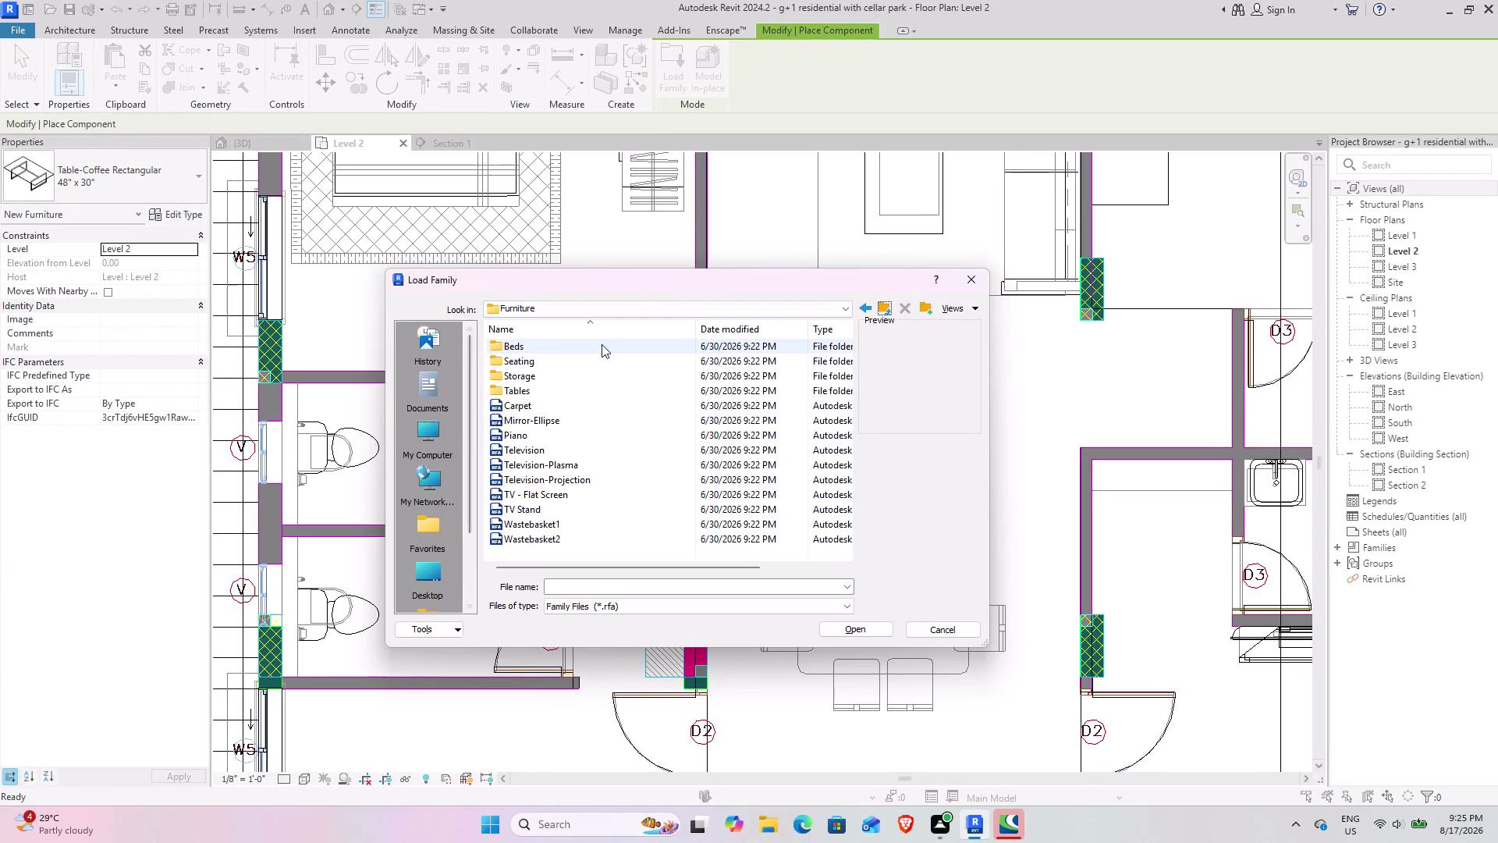
Browse the US library to Plumbing > Architectural > Fixtures > Sinks.
click(890, 311)
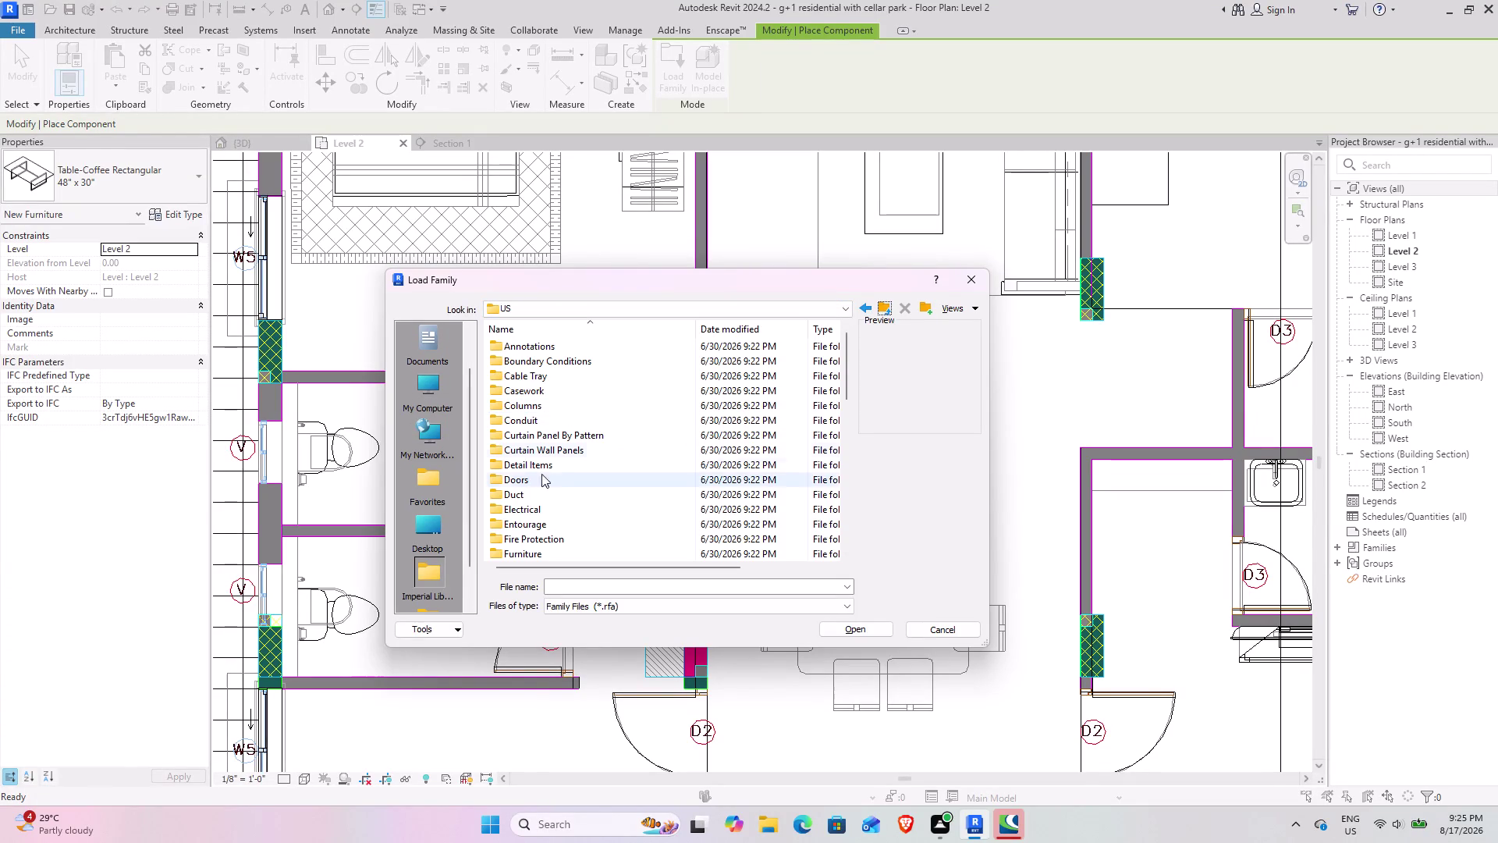
scroll(up, 3)
scroll(down, 3)
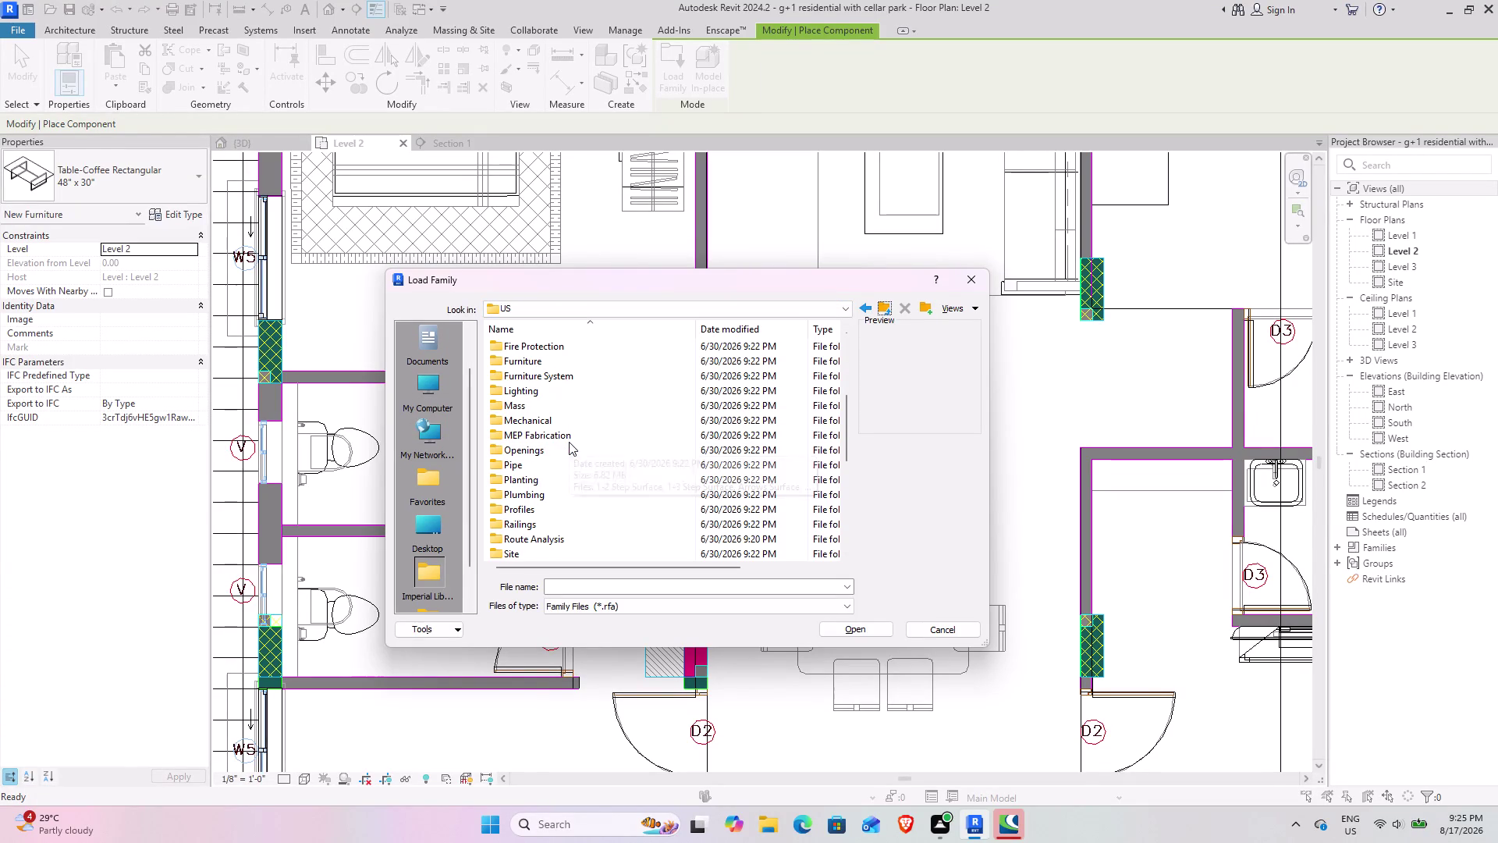
double_click(524, 495)
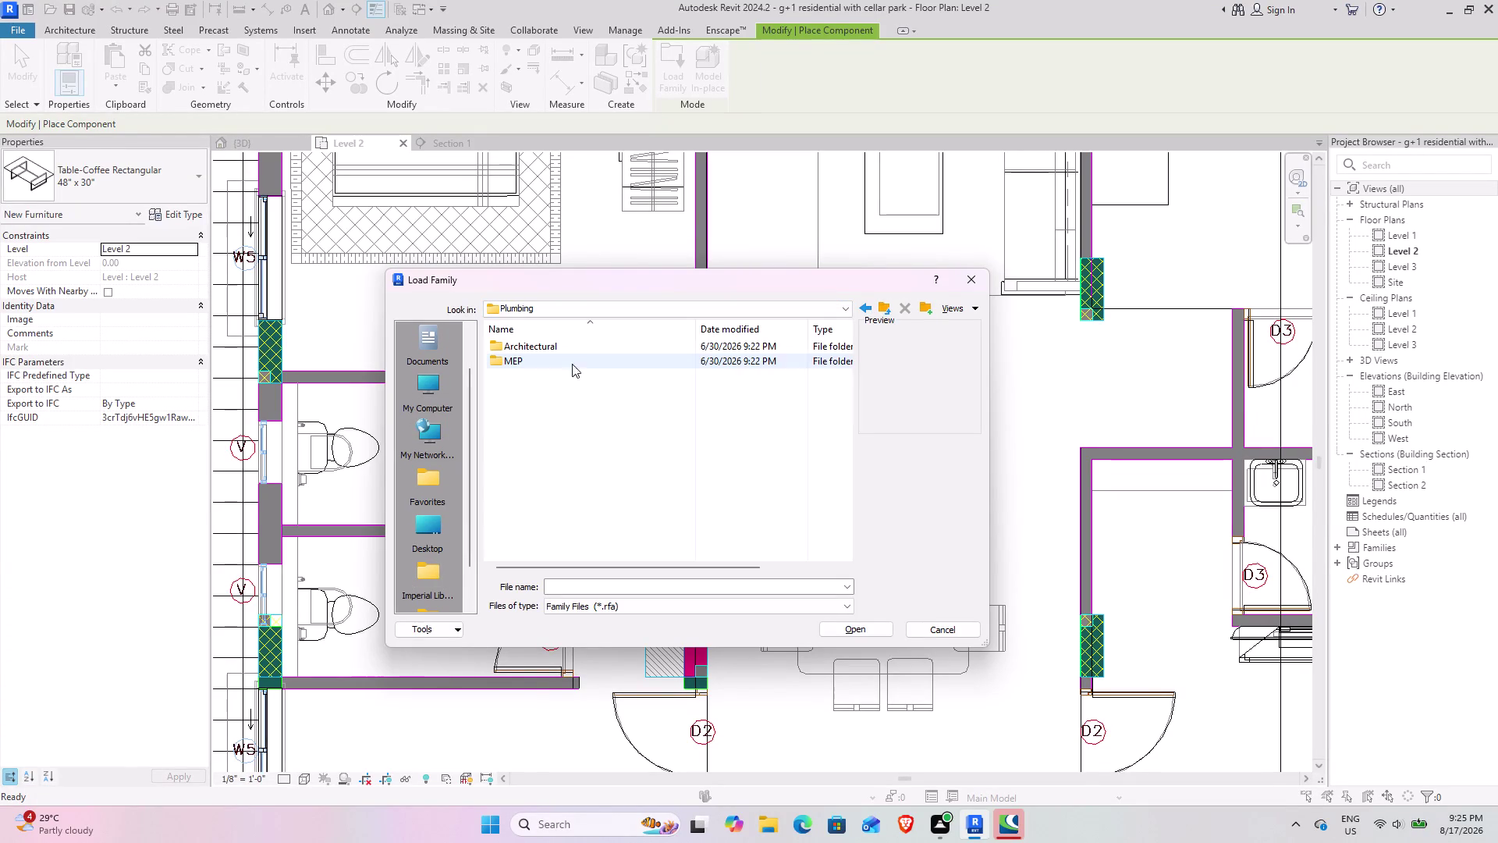
double_click(579, 346)
double_click(563, 353)
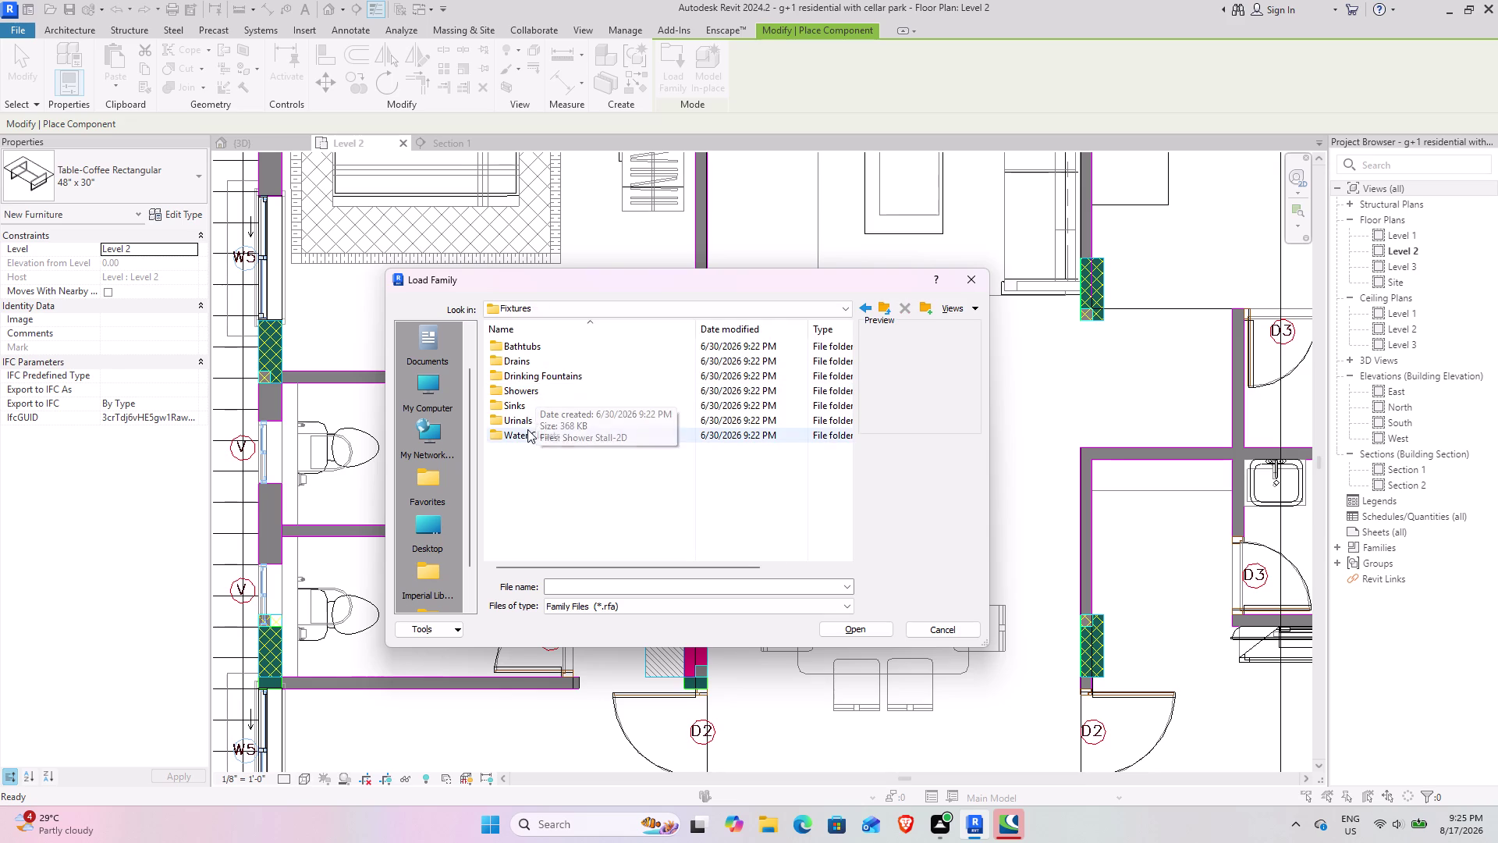
double_click(534, 400)
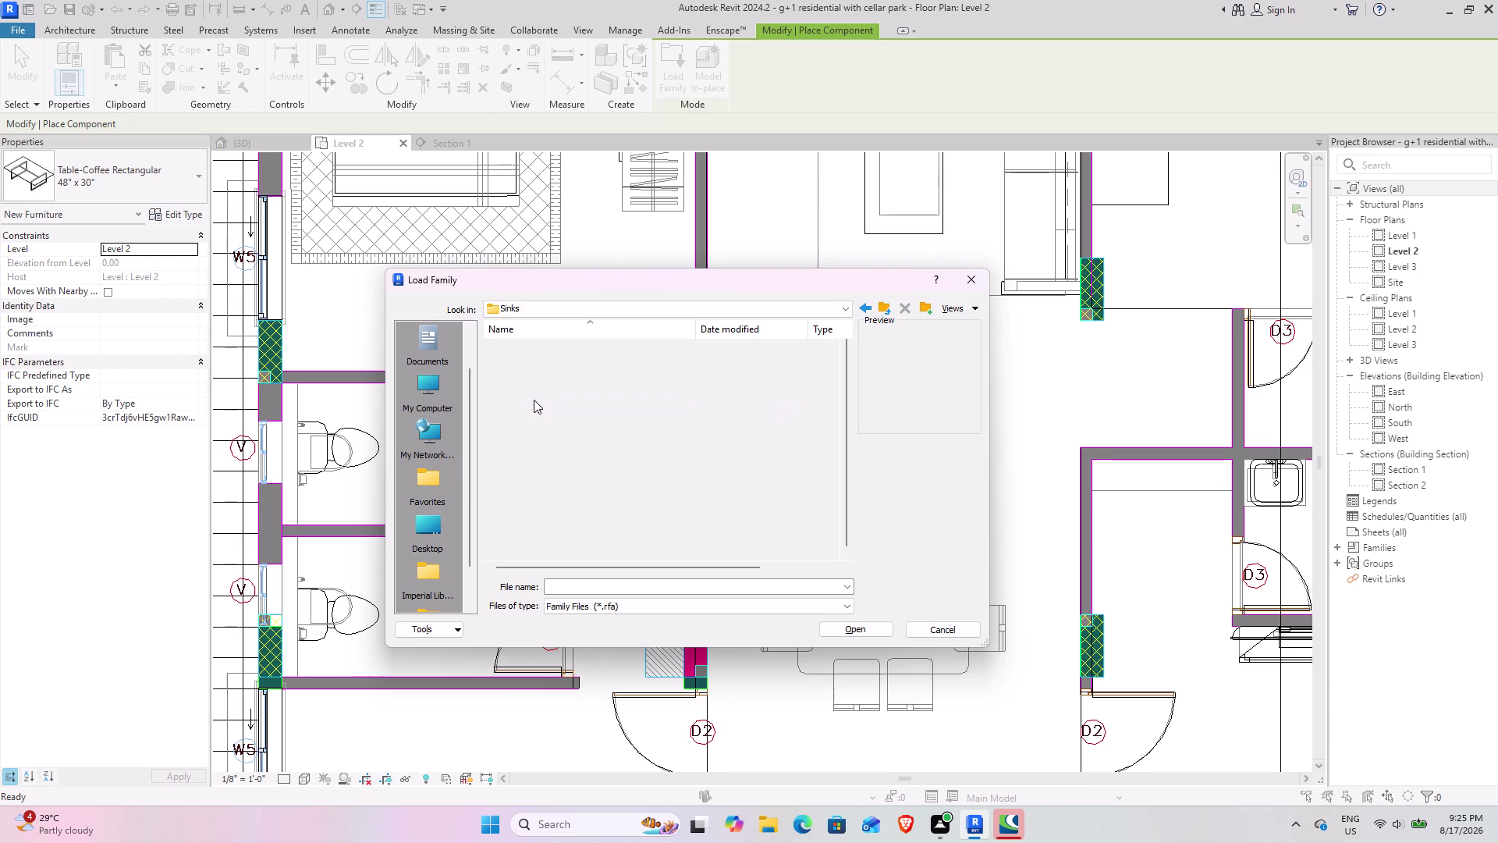
Select Sink Kitchen-Single, review the sink list, then cancel without loading.
scroll(up, 3)
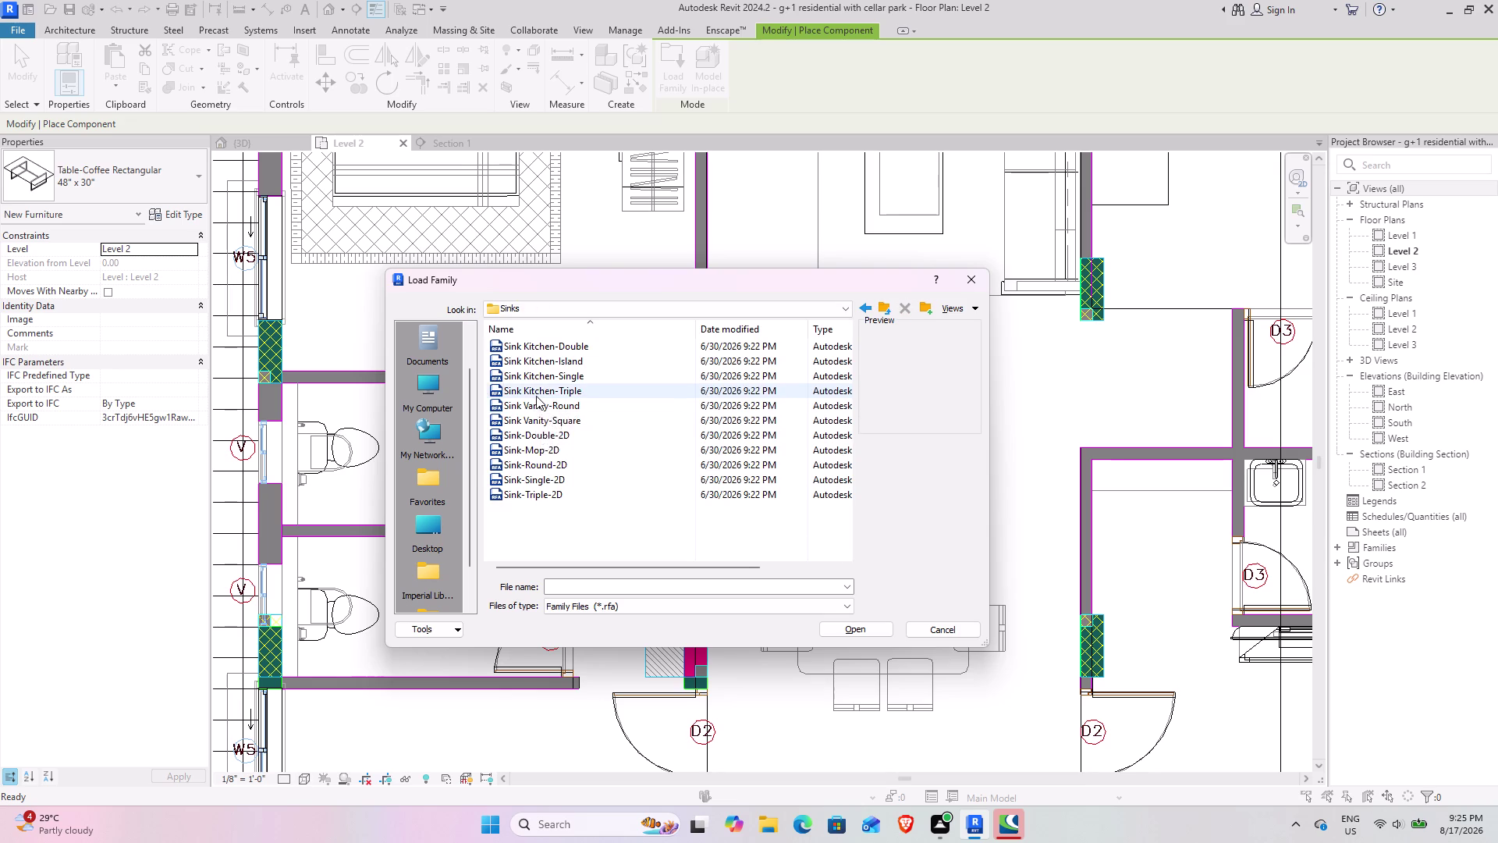
scroll(up, 3)
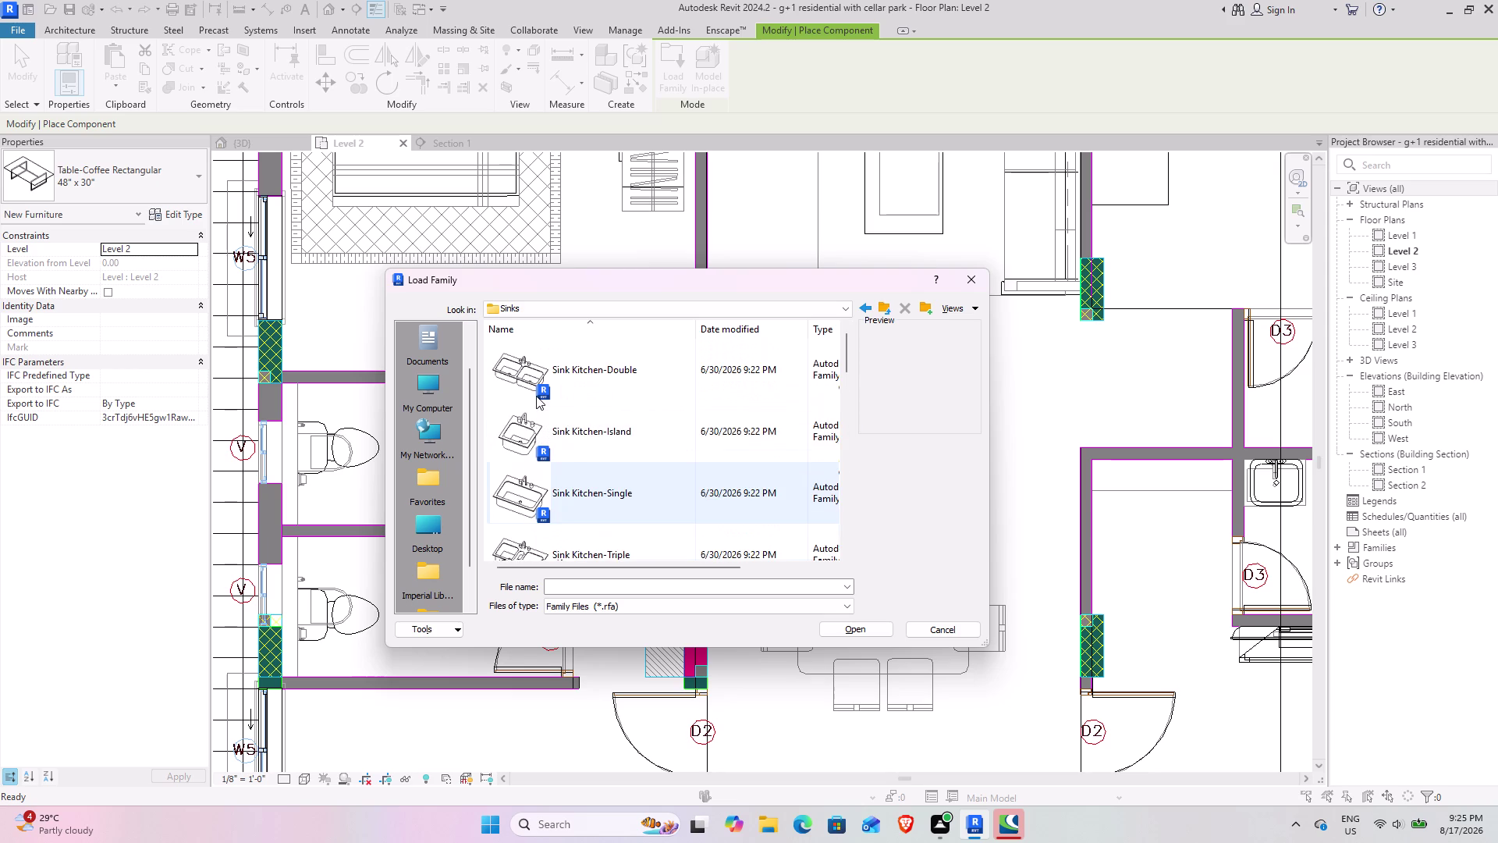
scroll(down, 3)
click(591, 479)
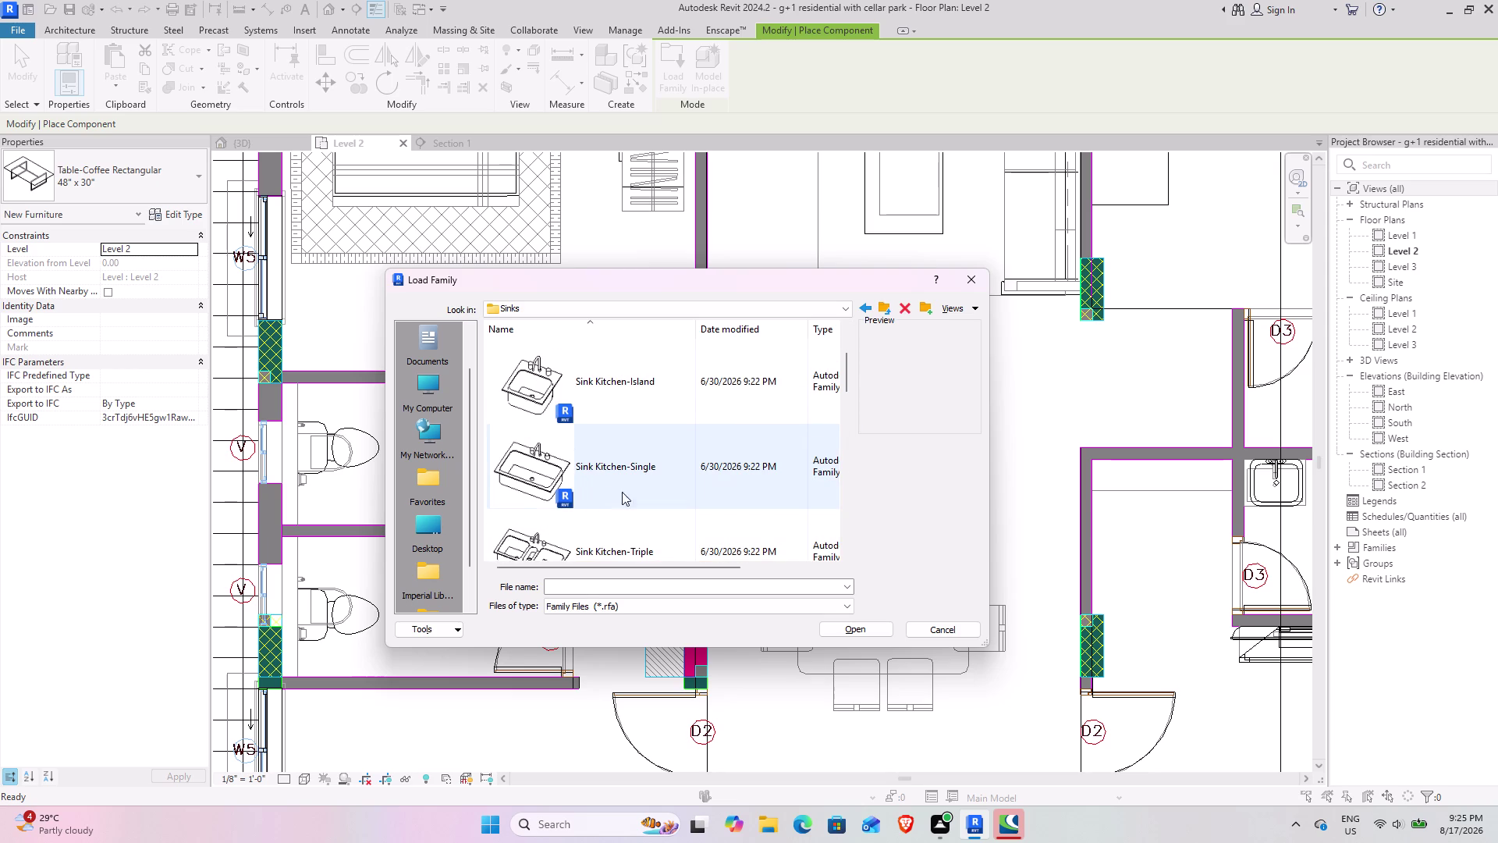
scroll(down, 3)
scroll(down, 3)
scroll(down, 3)
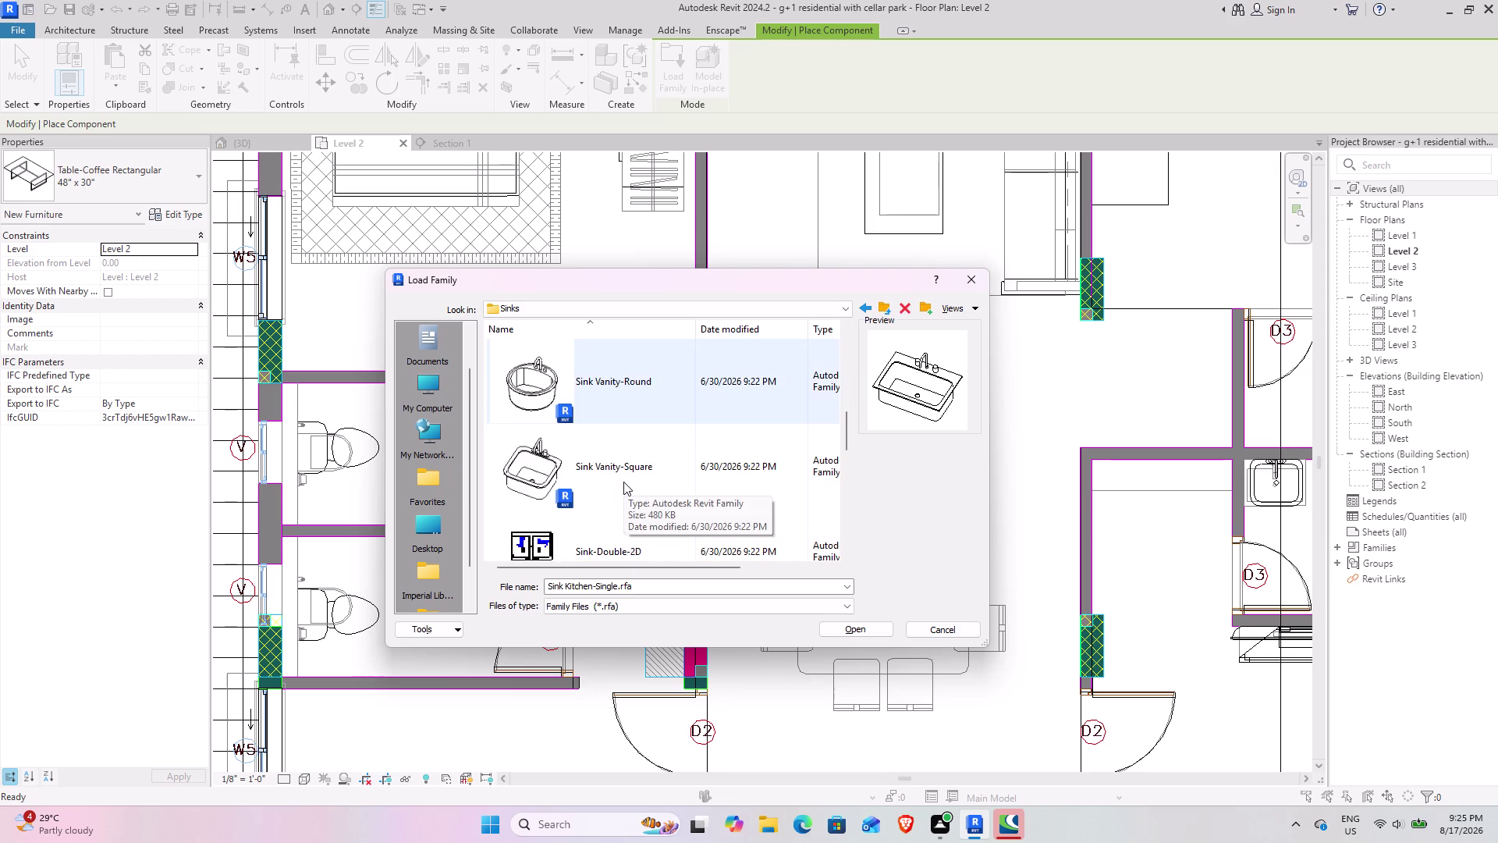
scroll(down, 3)
scroll(down, 3)
scroll(down, 3)
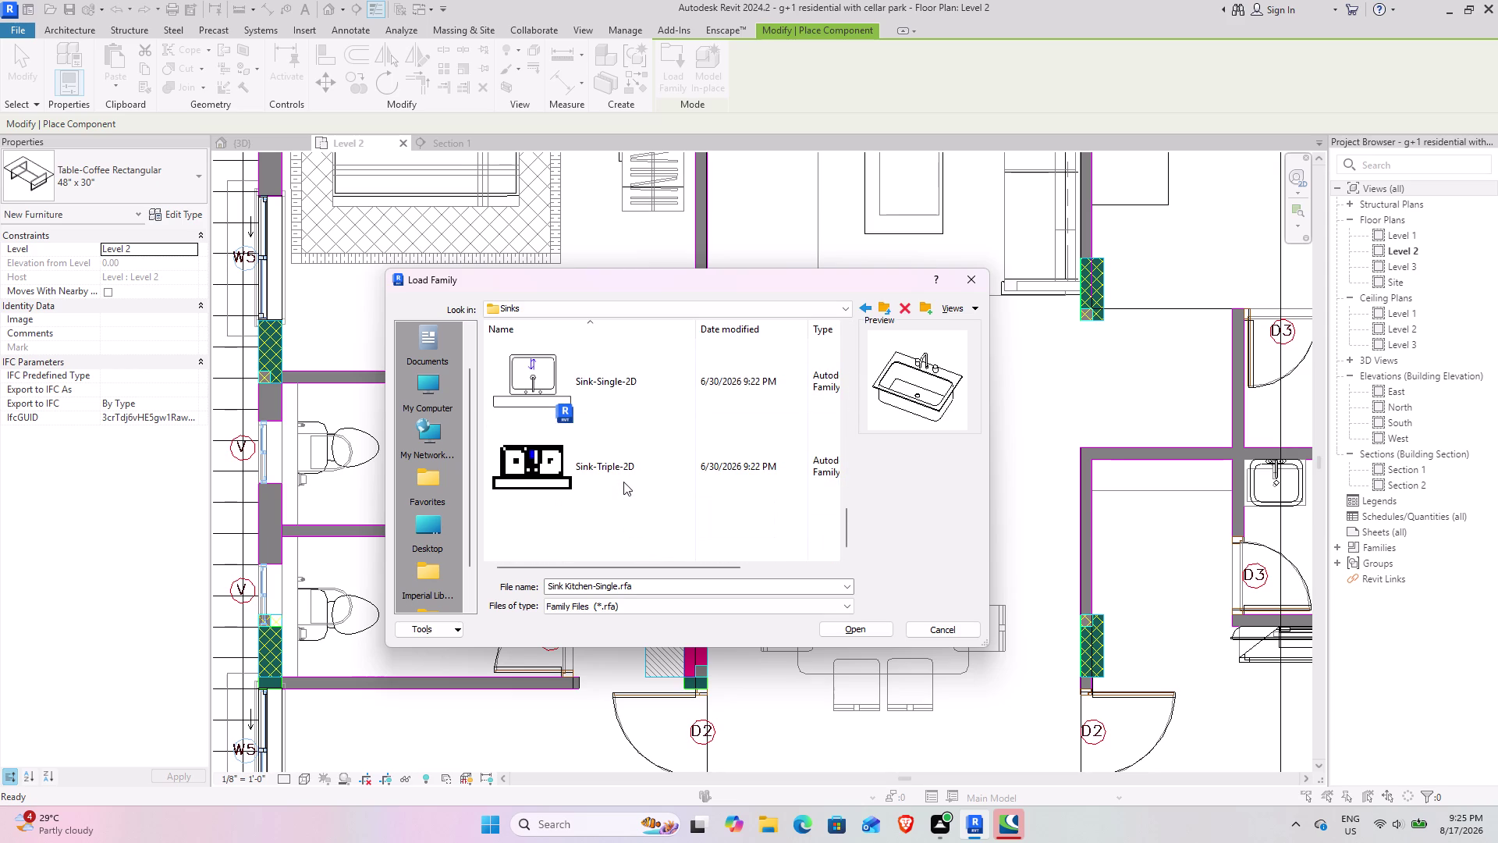
scroll(up, 3)
scroll(up, 3)
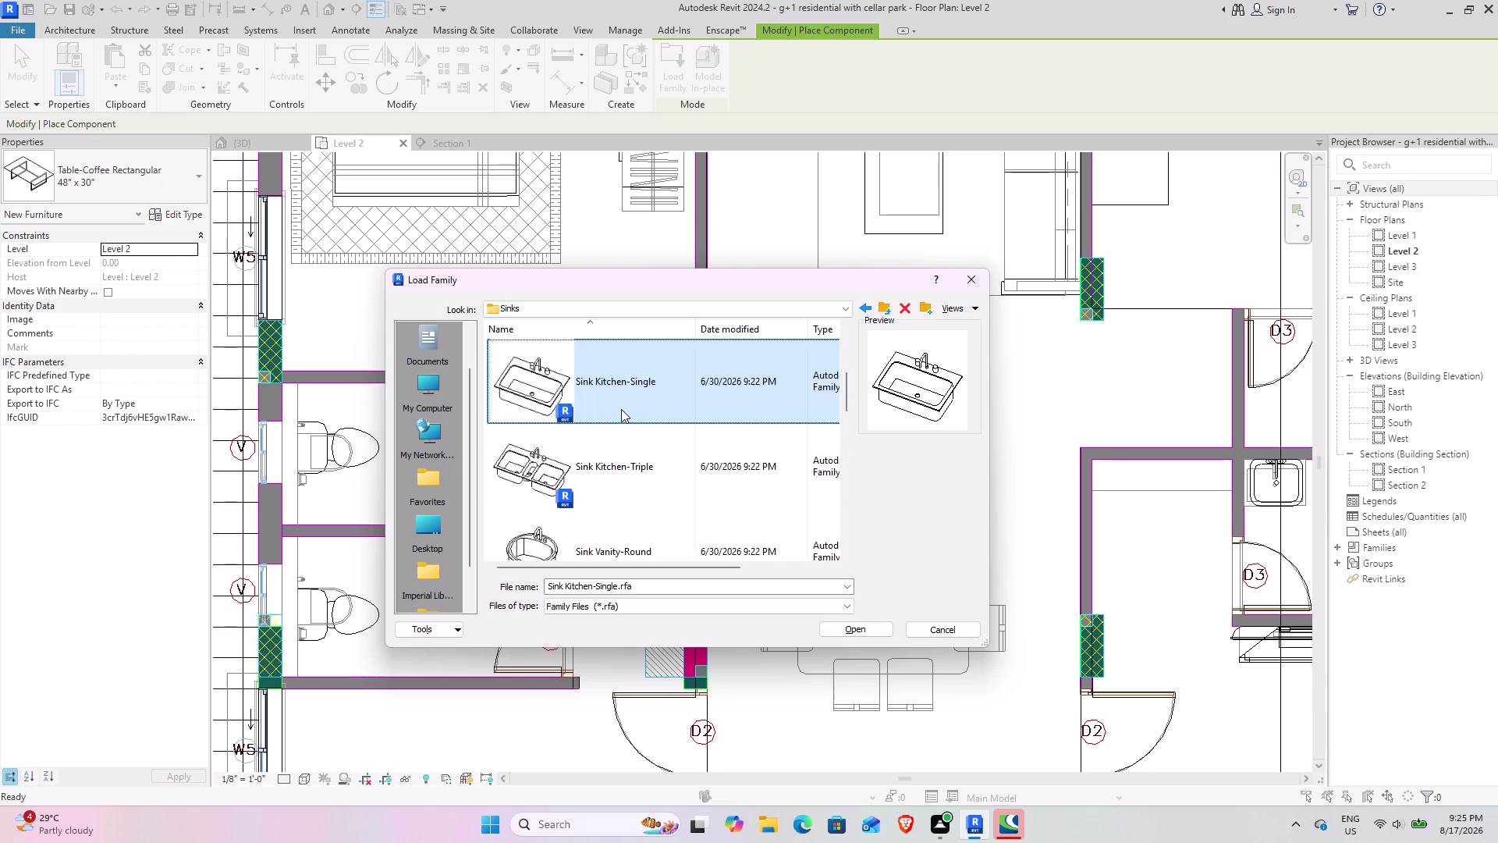
scroll(up, 3)
scroll(up, 3)
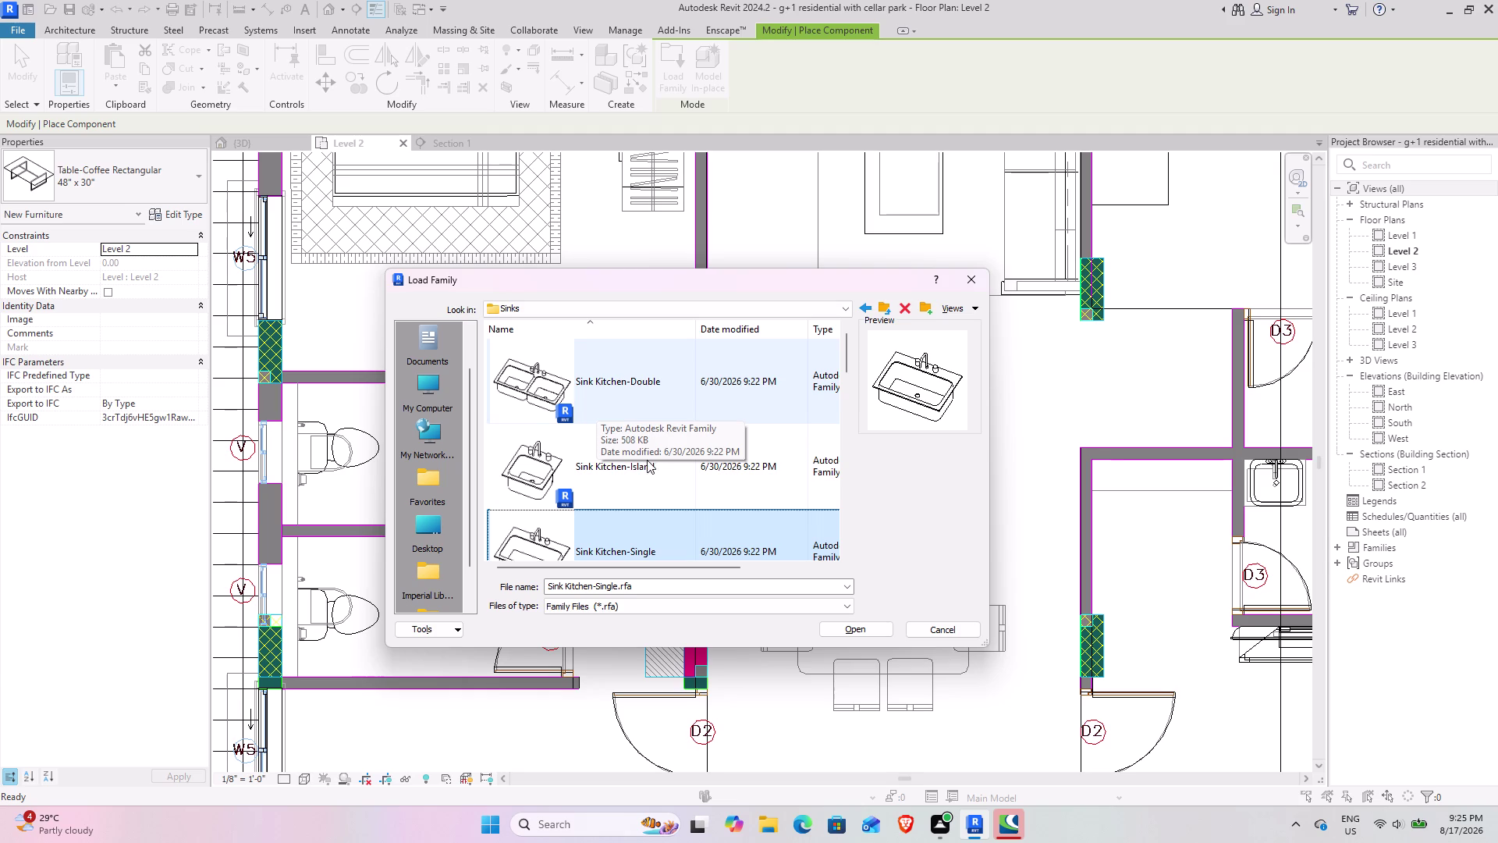
scroll(down, 3)
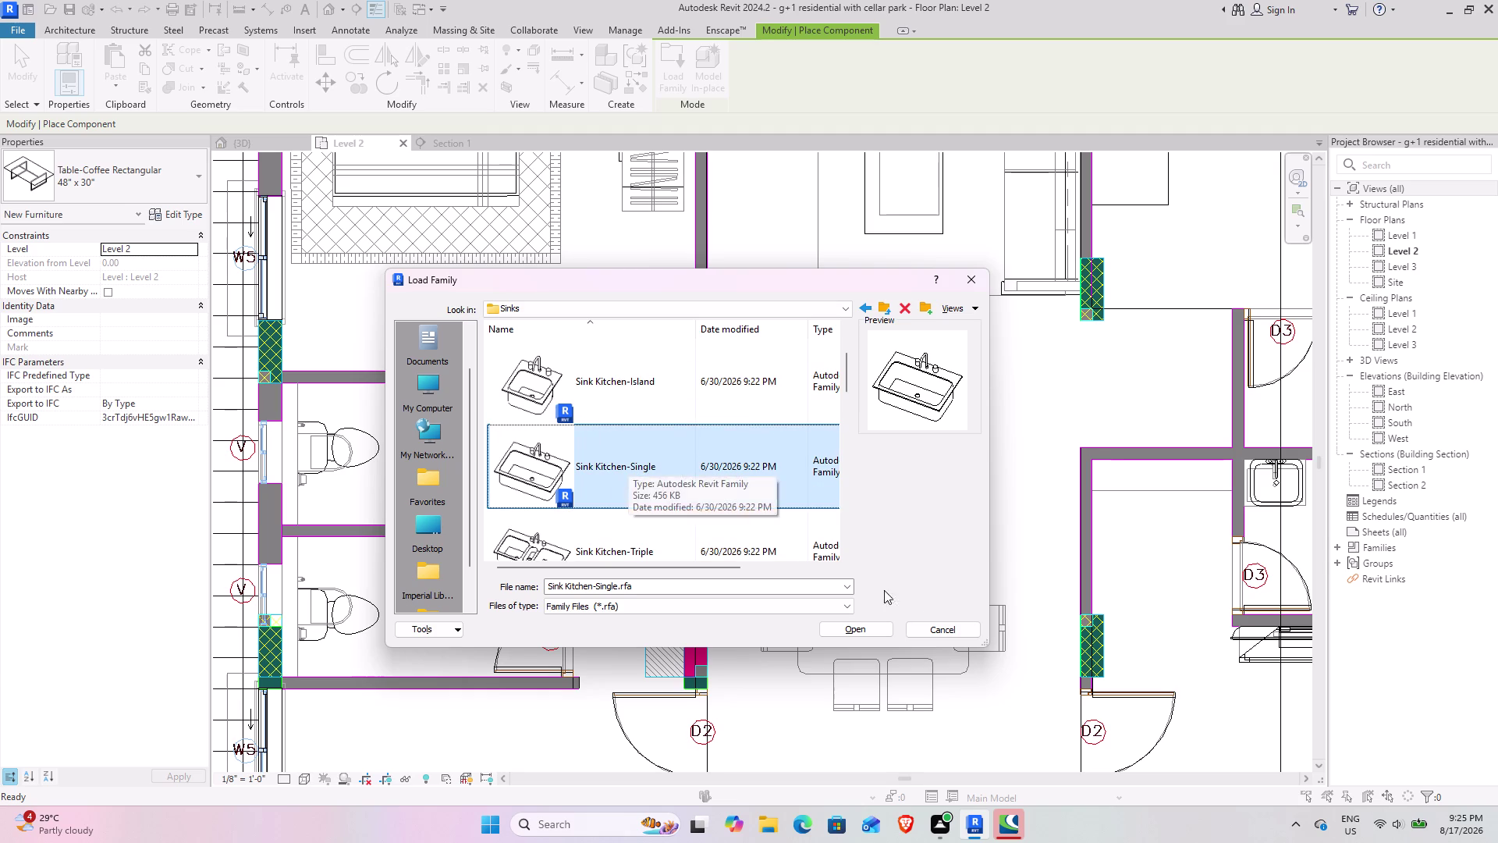
click(941, 629)
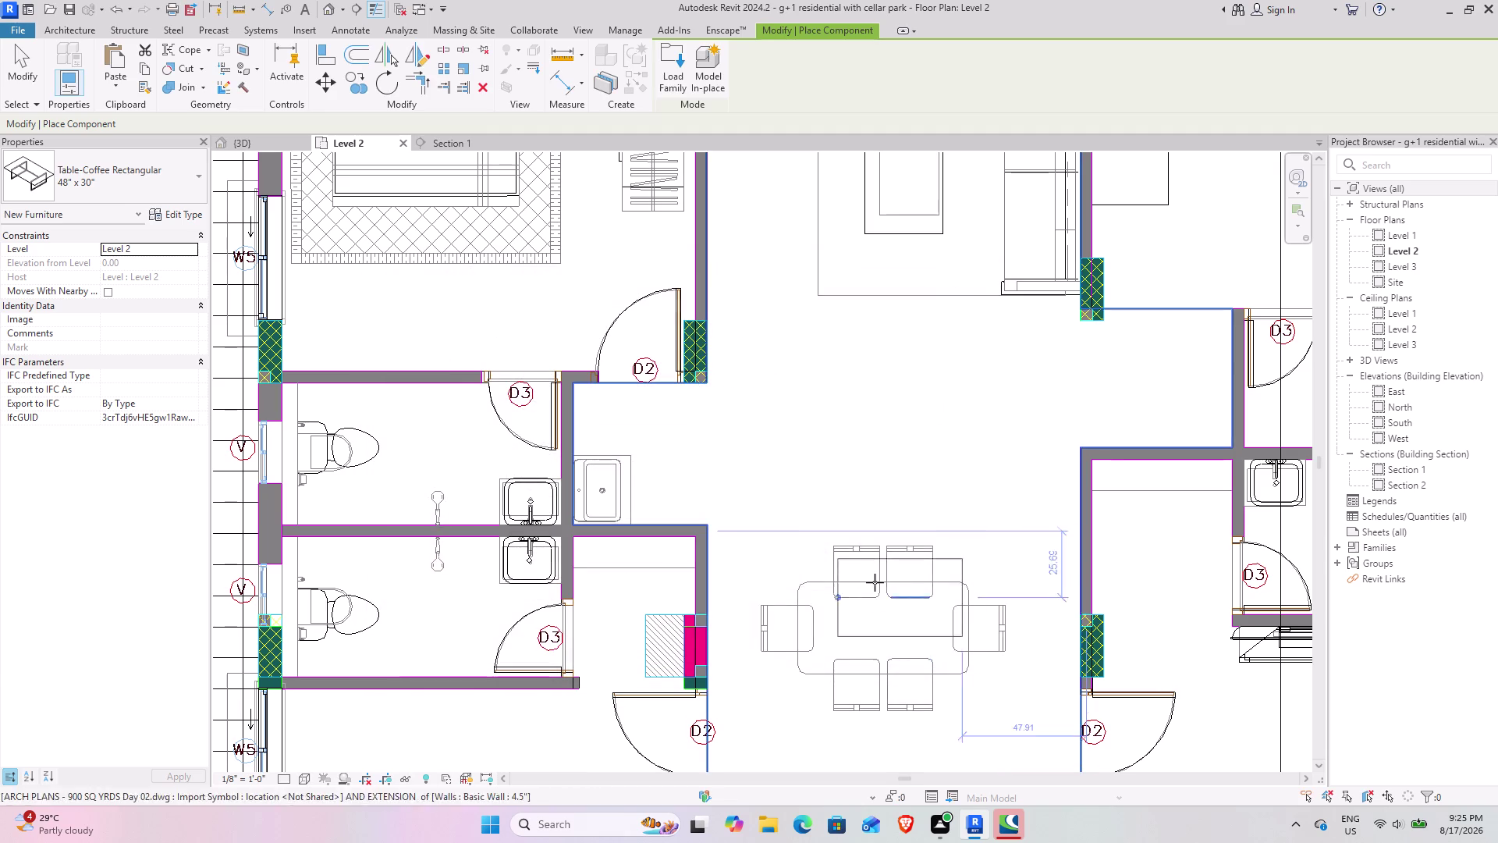
Exit coffee table placement, zoom to the two bathroom sinks, and restart Place Component.
key(Escape)
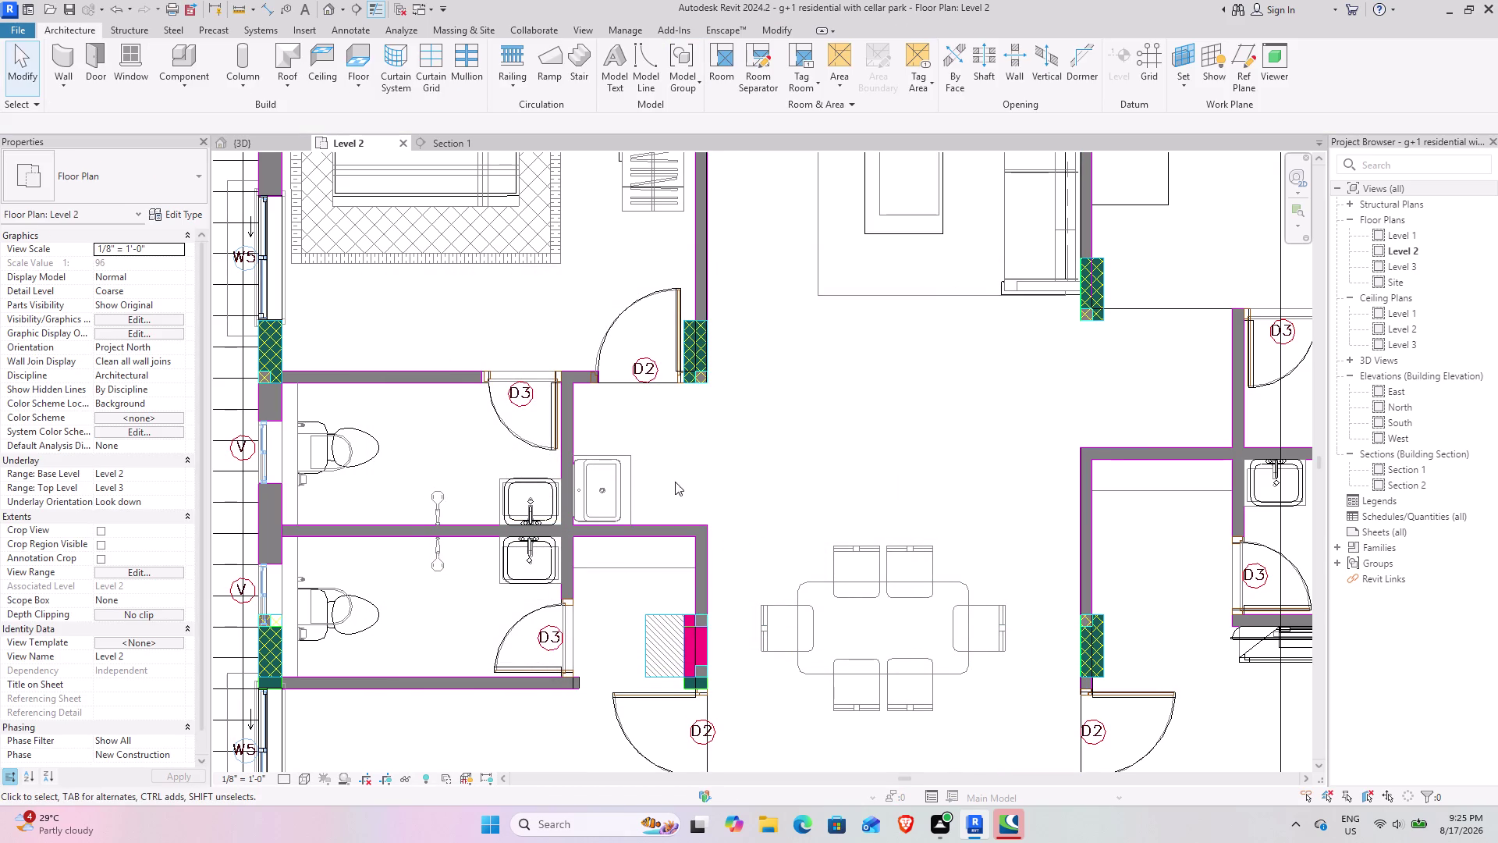
scroll(up, 3)
middle_drag(573, 495, 664, 496)
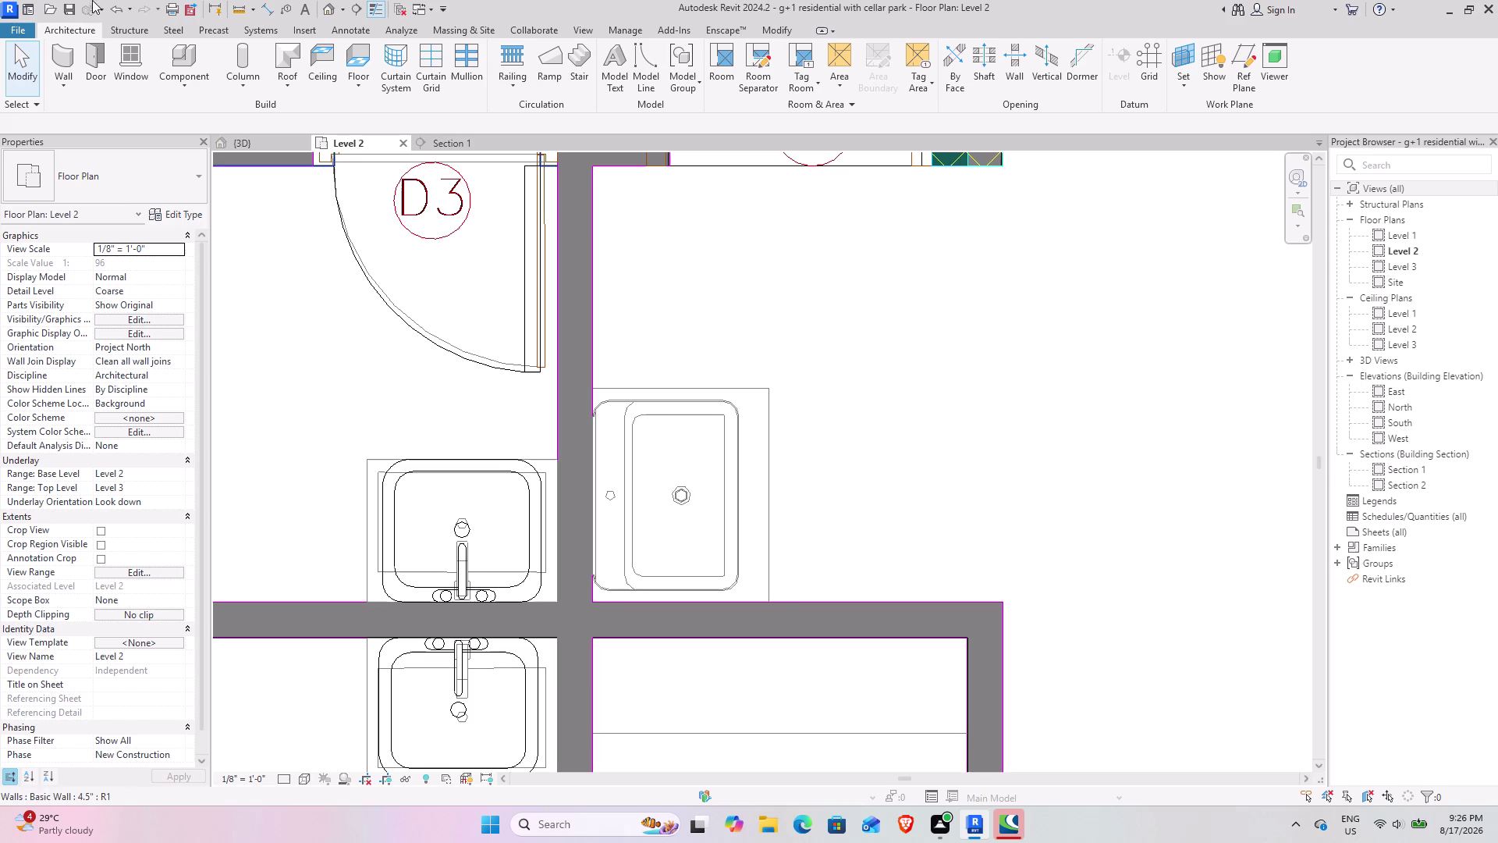
click(189, 41)
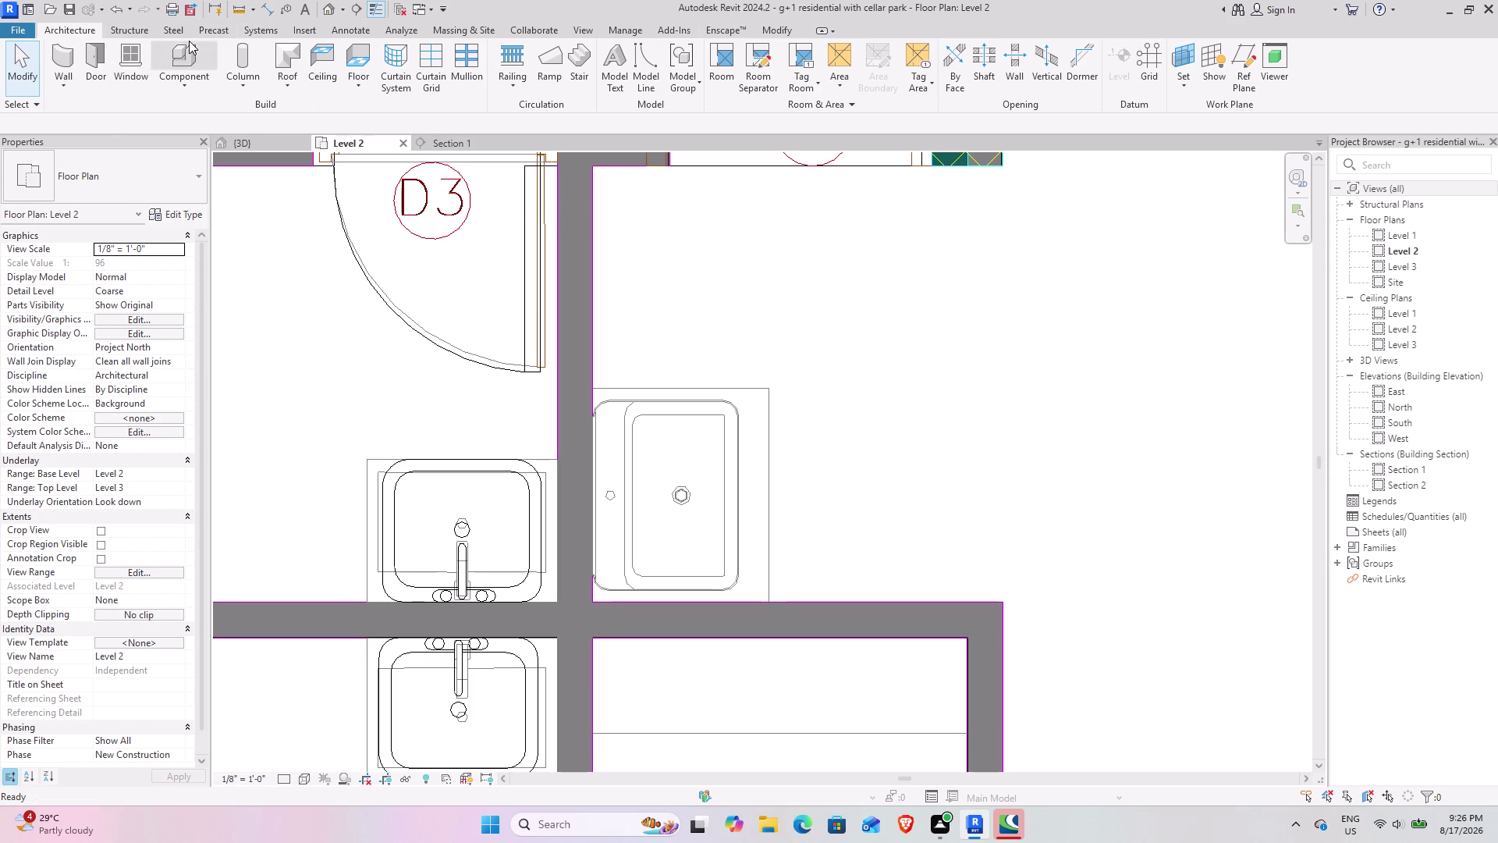
click(681, 75)
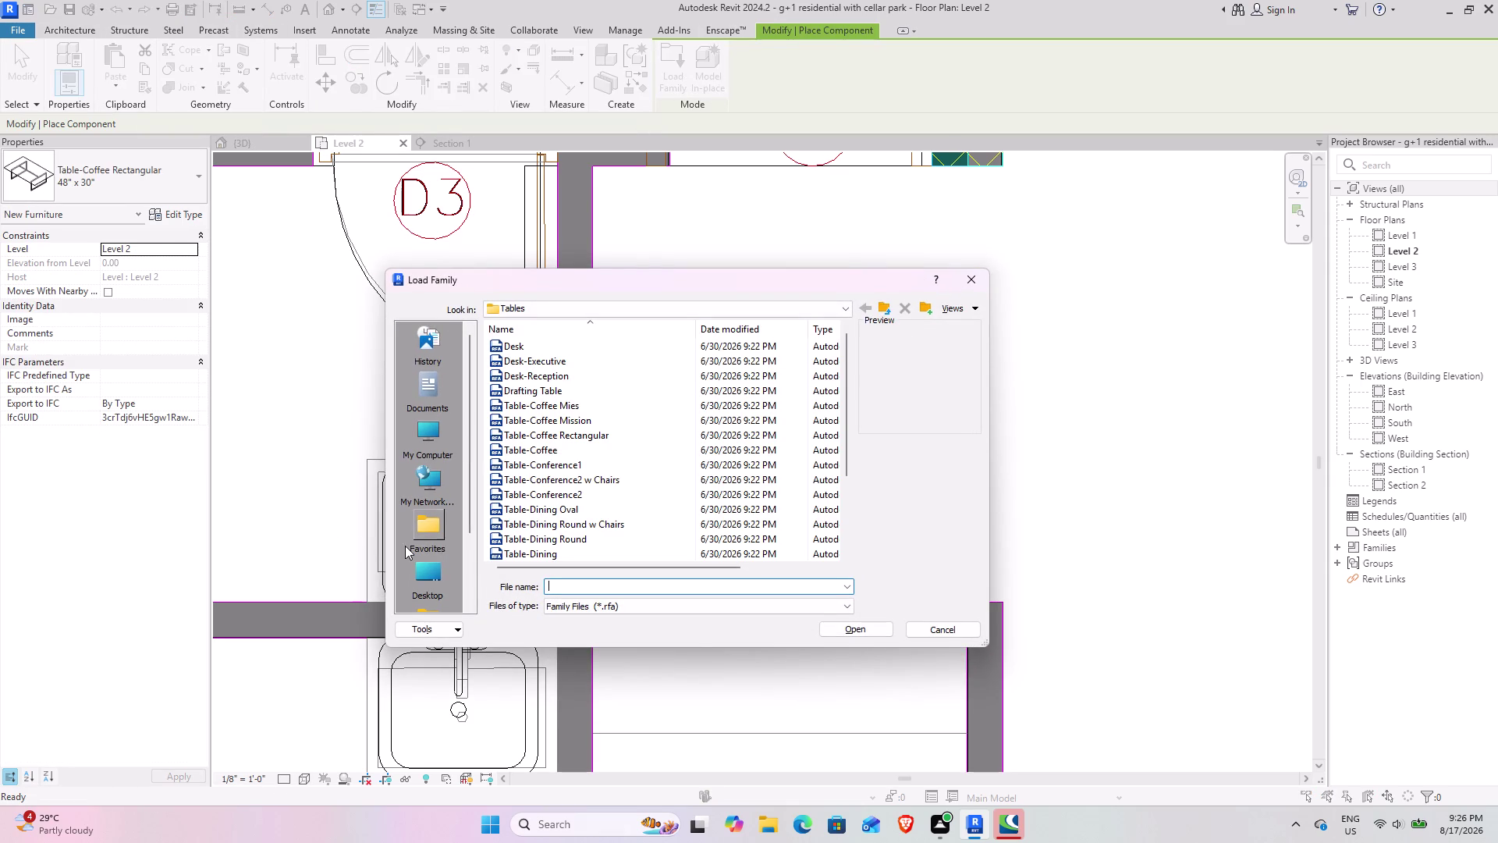
Browse from Desktop through Documents and SHUBHAM CITY to the chairs folder.
click(439, 565)
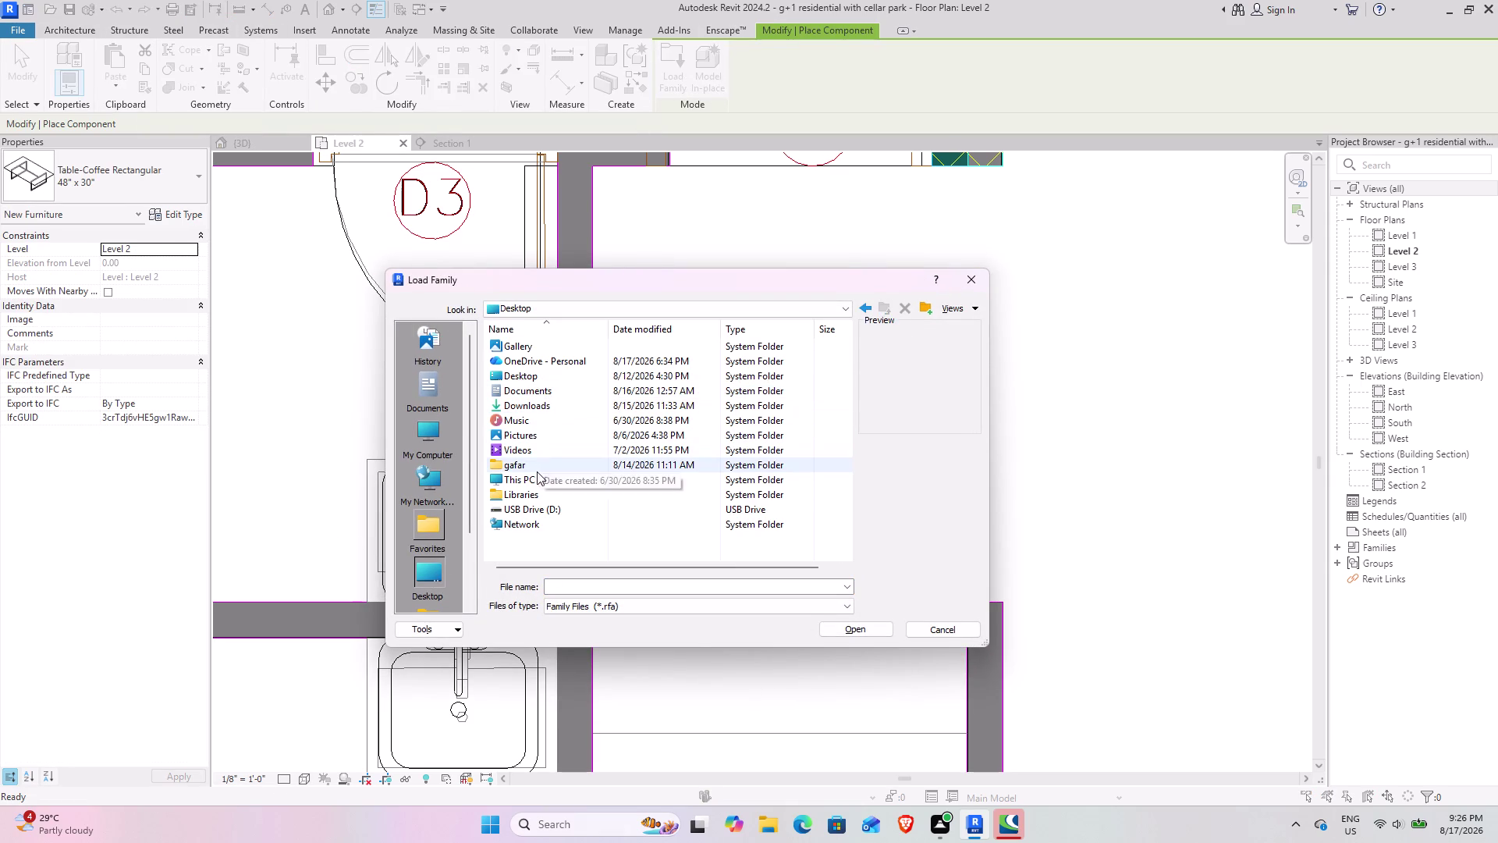
double_click(530, 391)
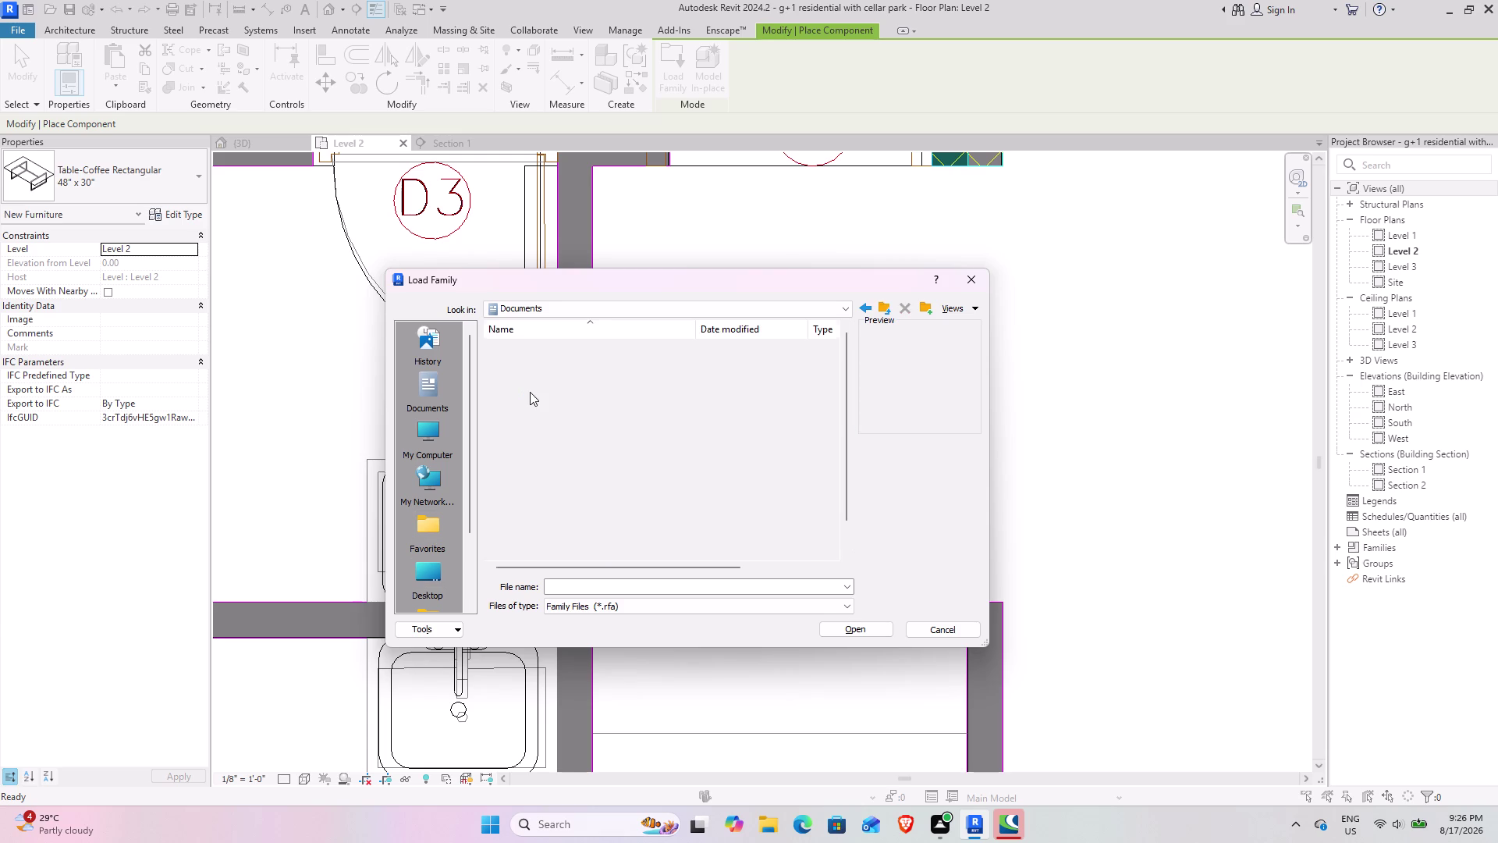
double_click(526, 463)
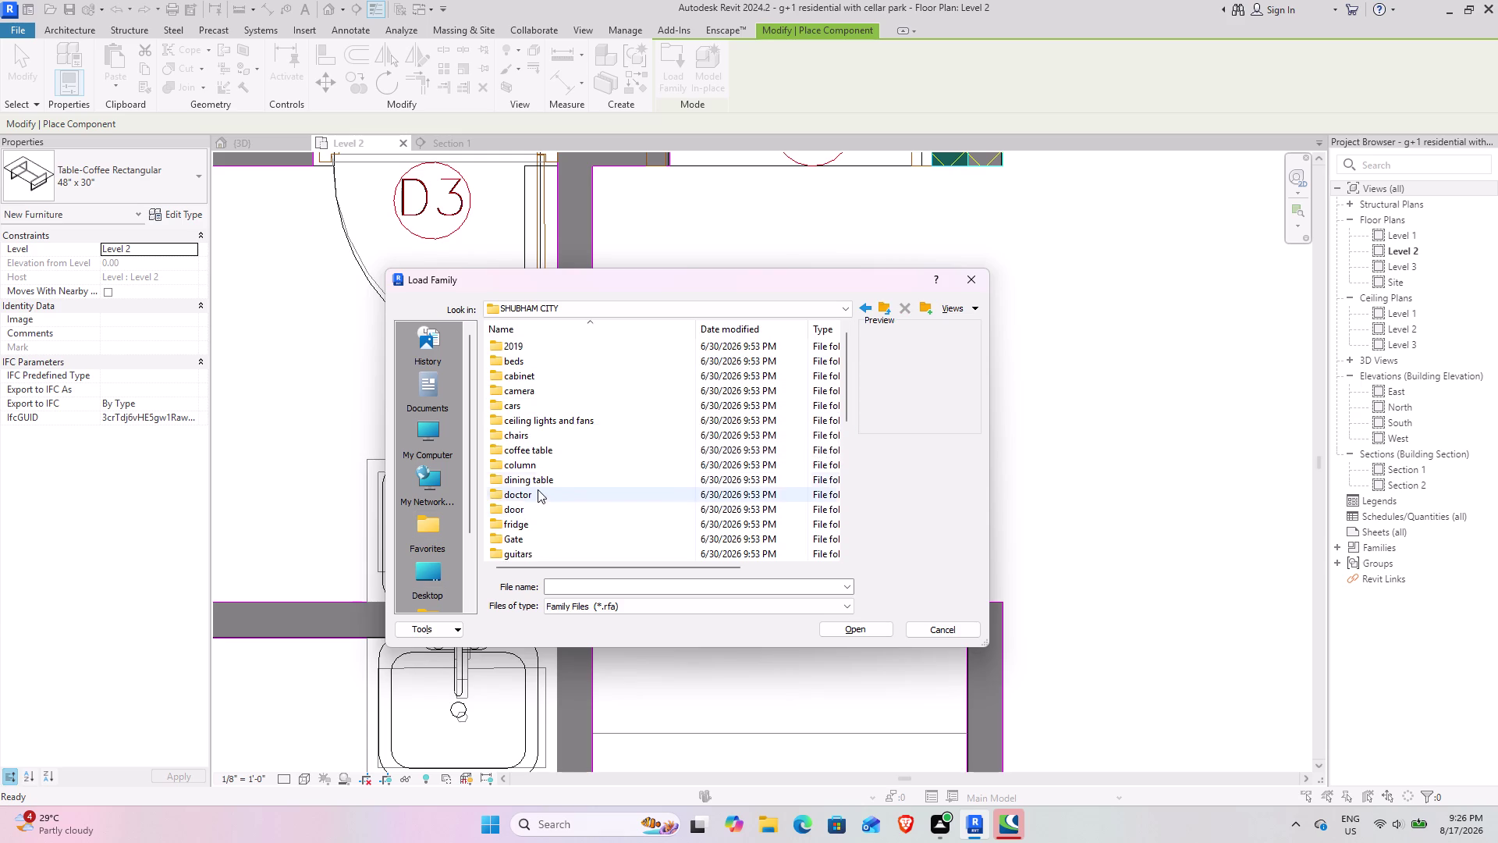
double_click(576, 438)
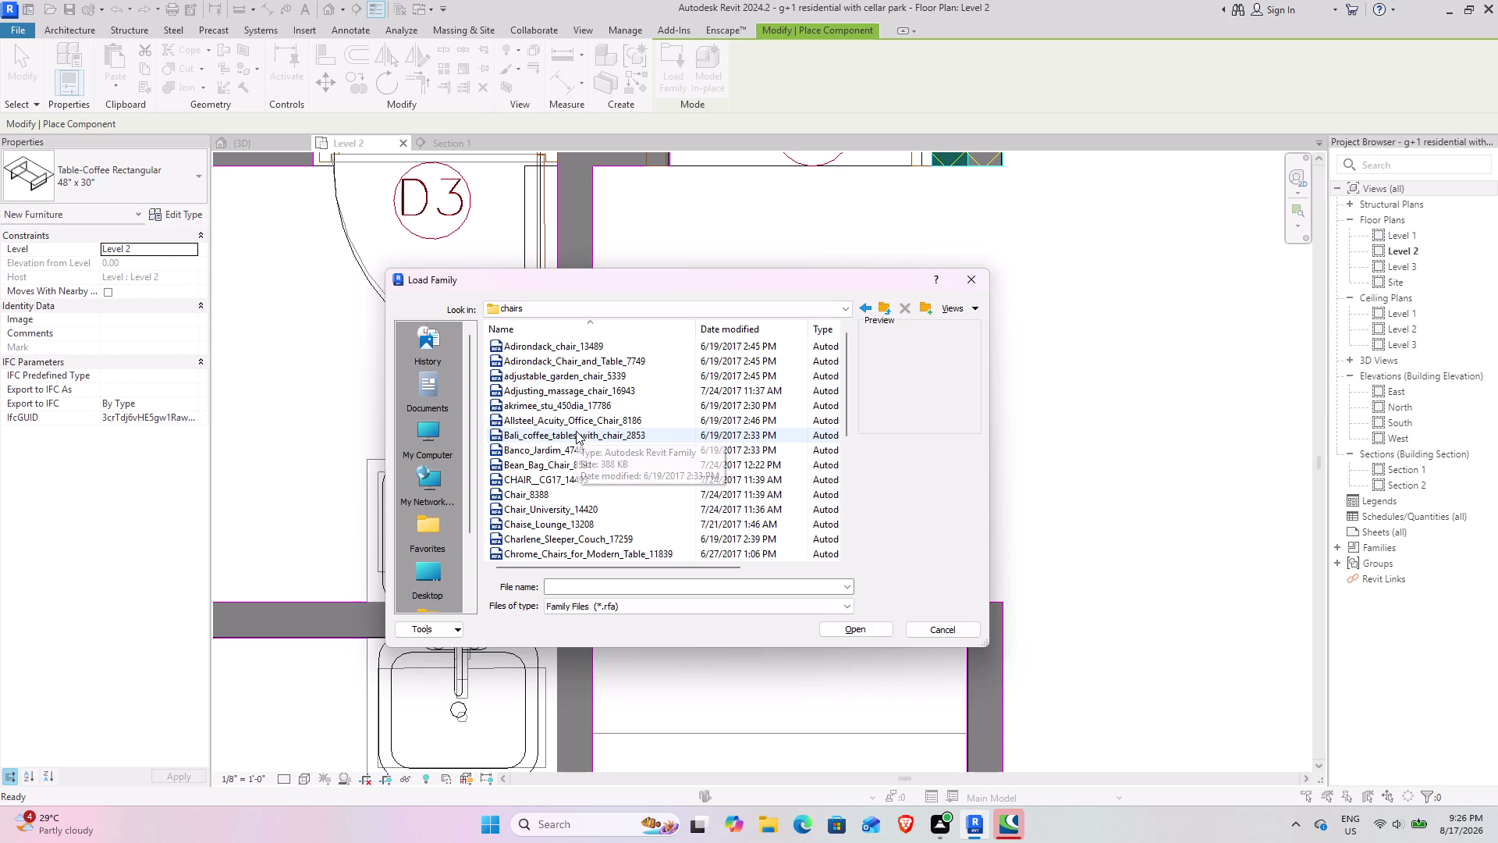
Select Egg_Shaped_Pod_Chair_15706.rfa in the chairs list and open it.
scroll(up, 3)
scroll(up, 3)
scroll(up, 3)
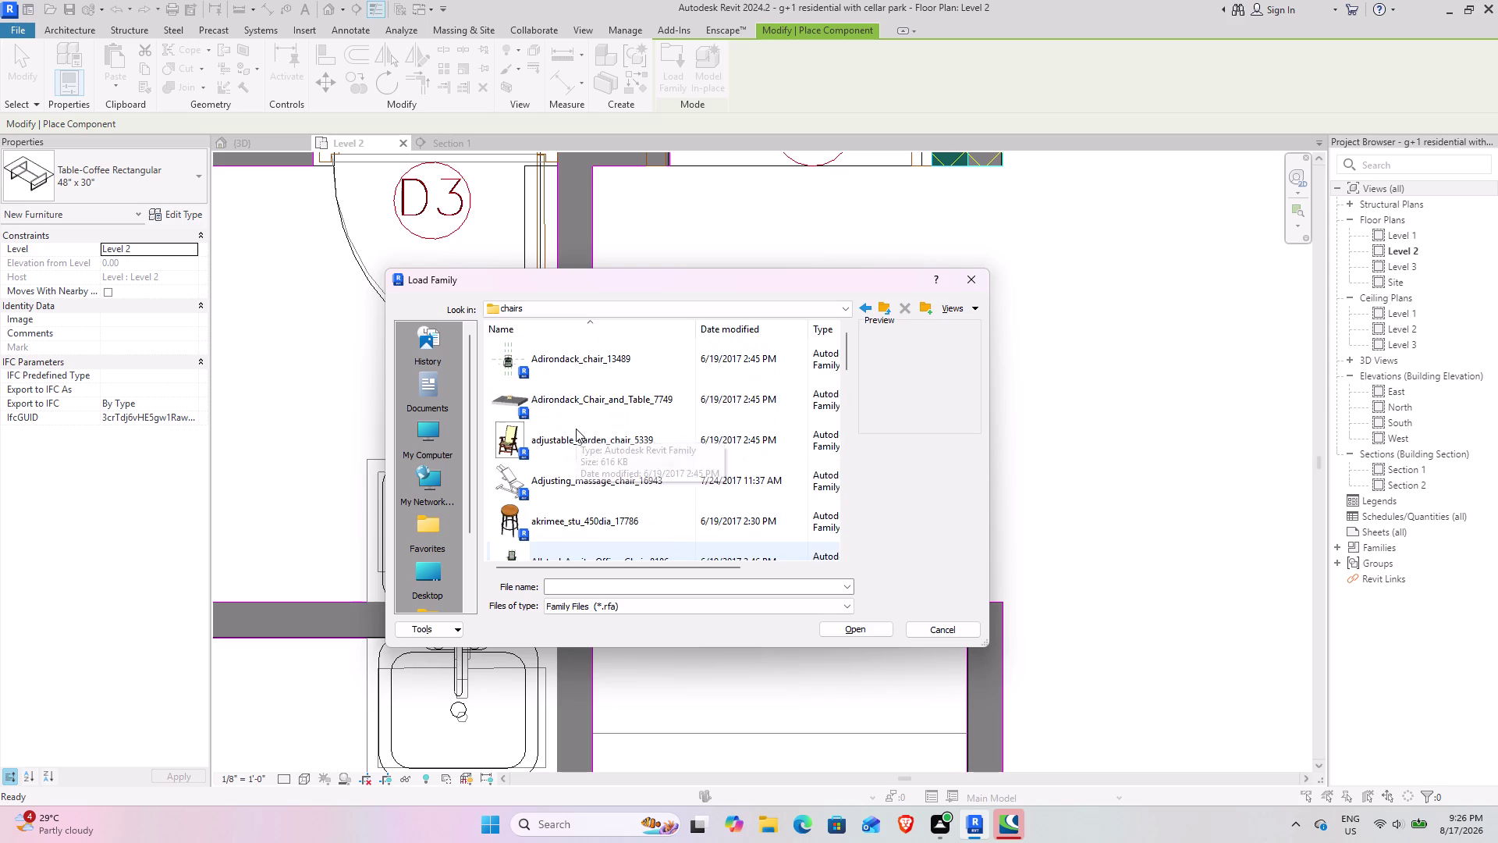
scroll(down, 3)
scroll(down, 3)
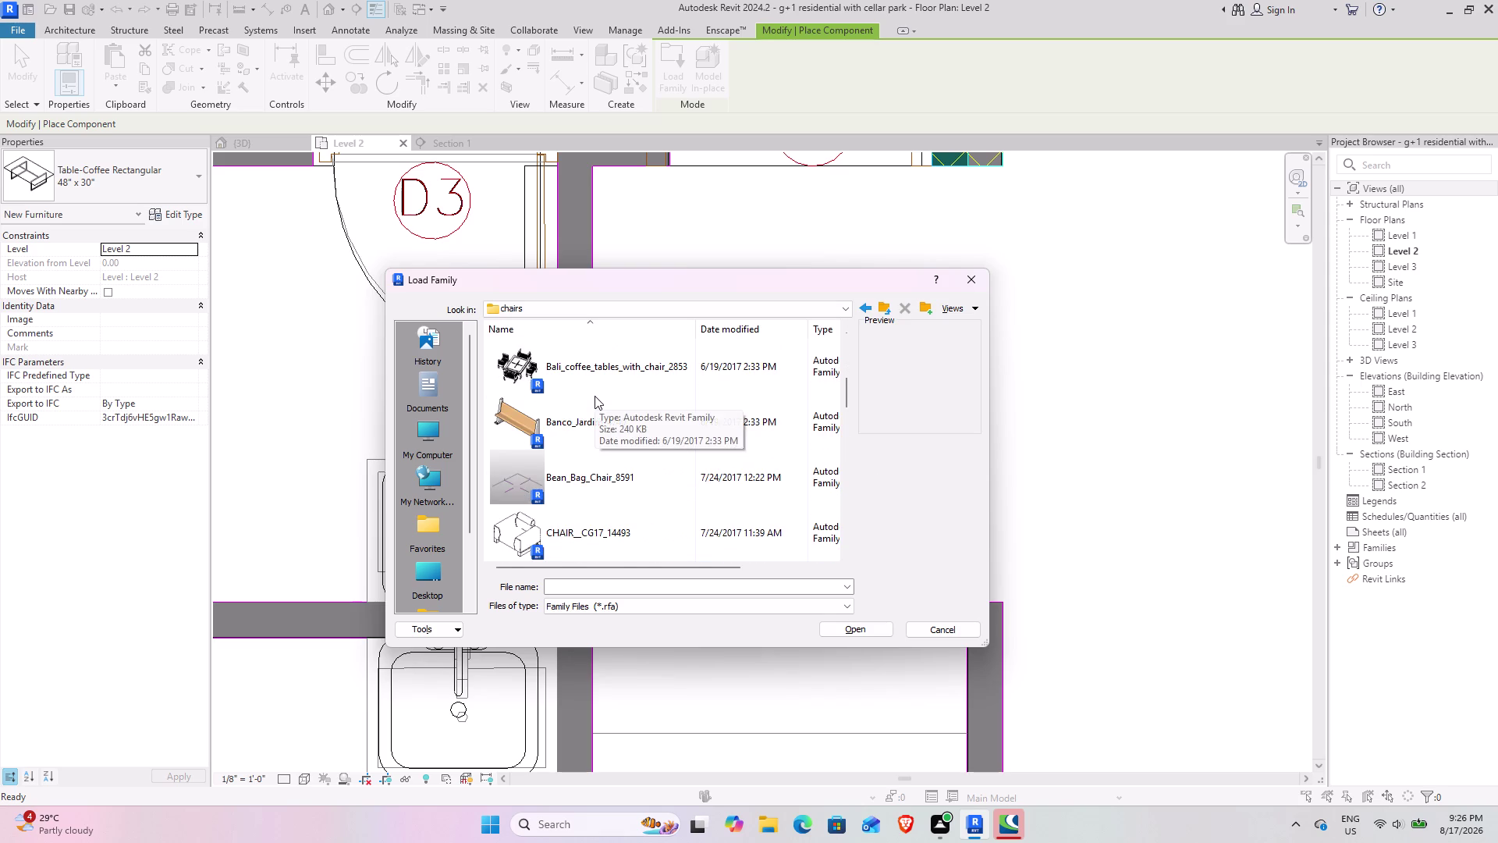
scroll(down, 3)
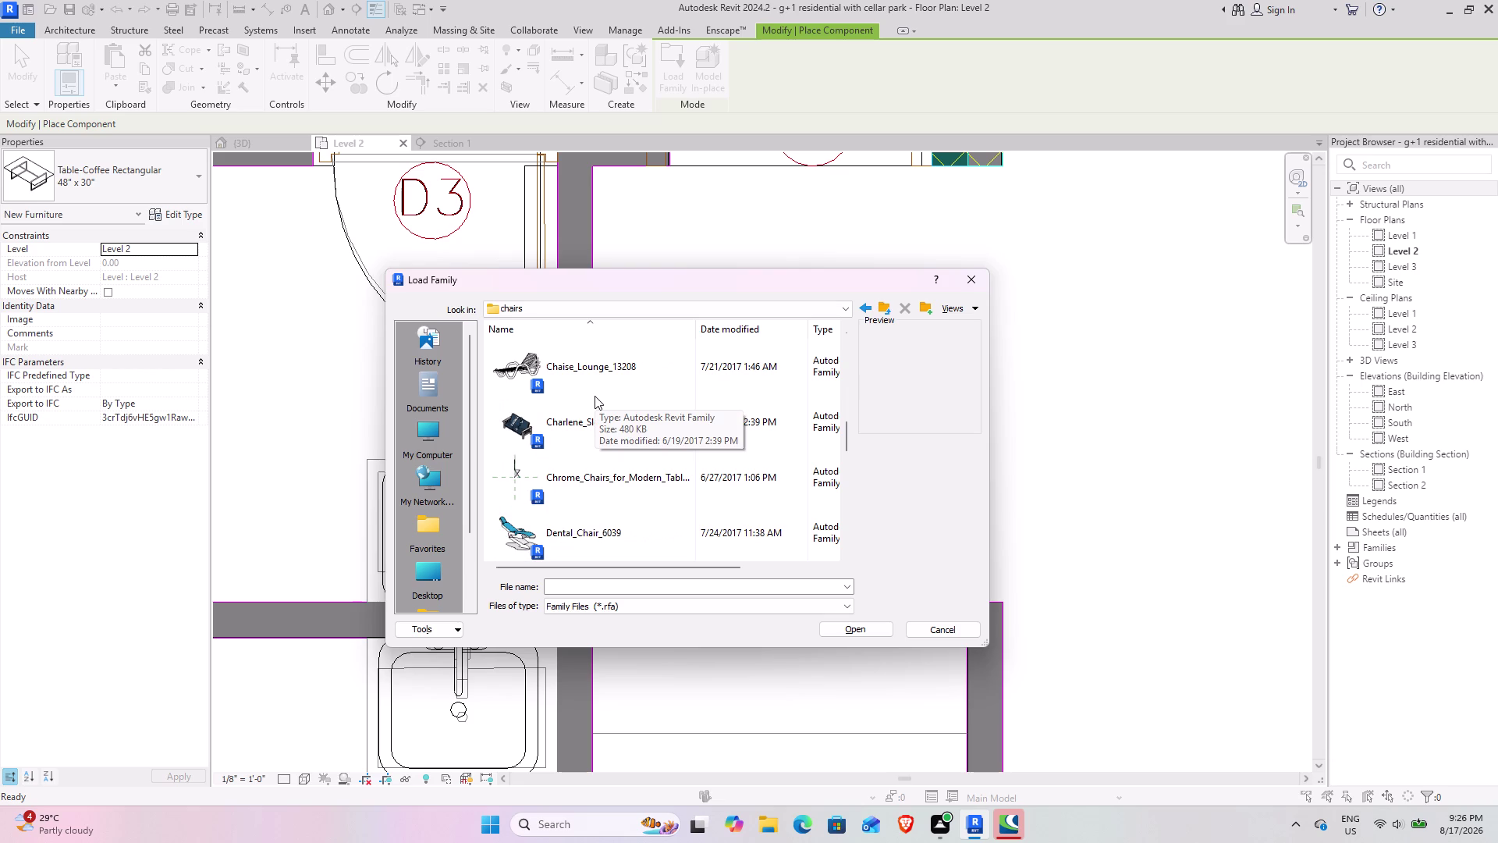
scroll(down, 3)
scroll(down, 3)
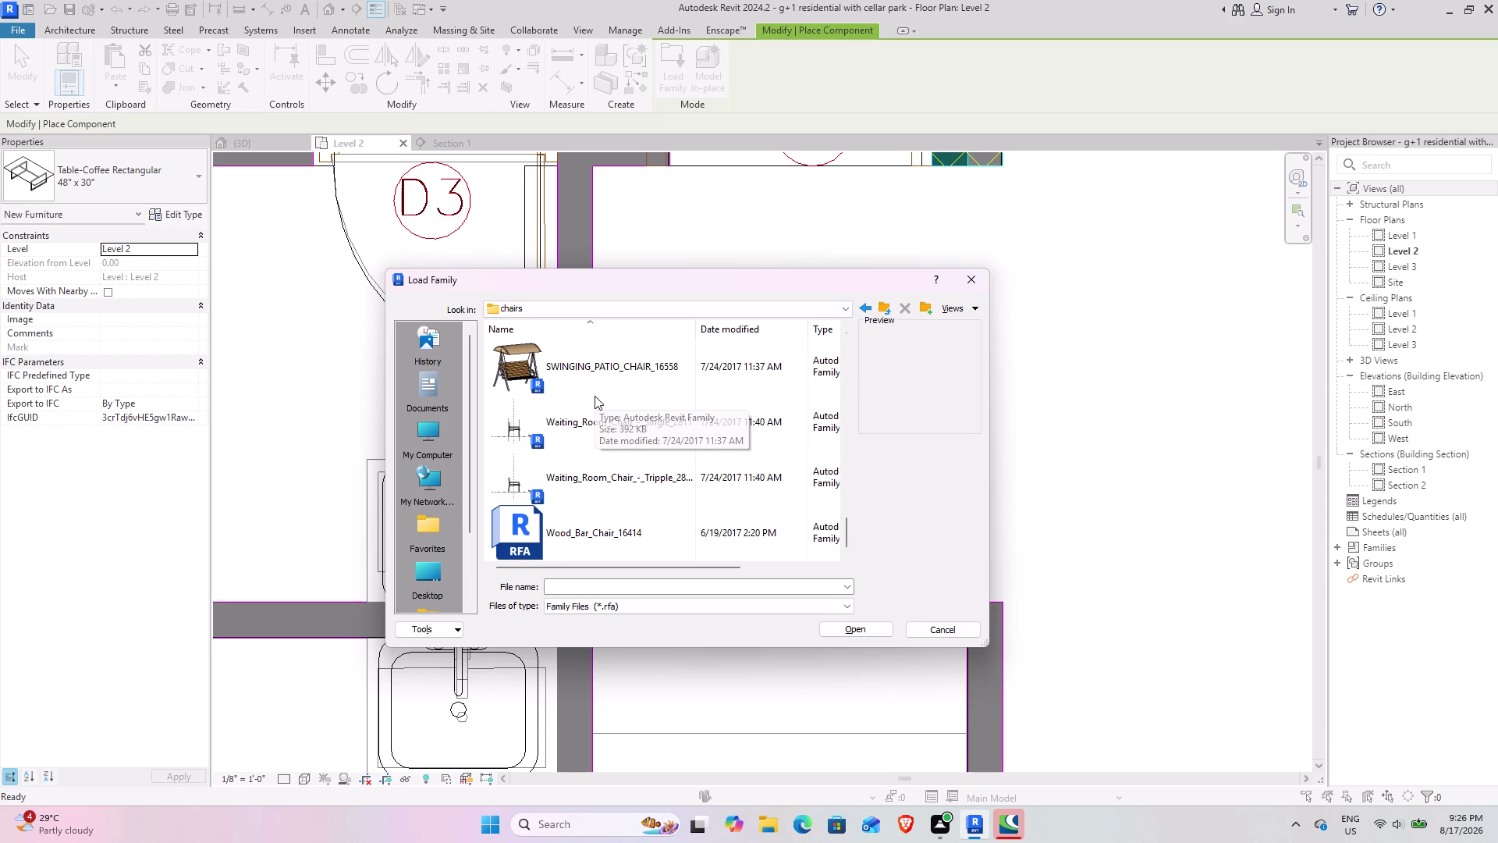
scroll(down, 3)
scroll(up, 3)
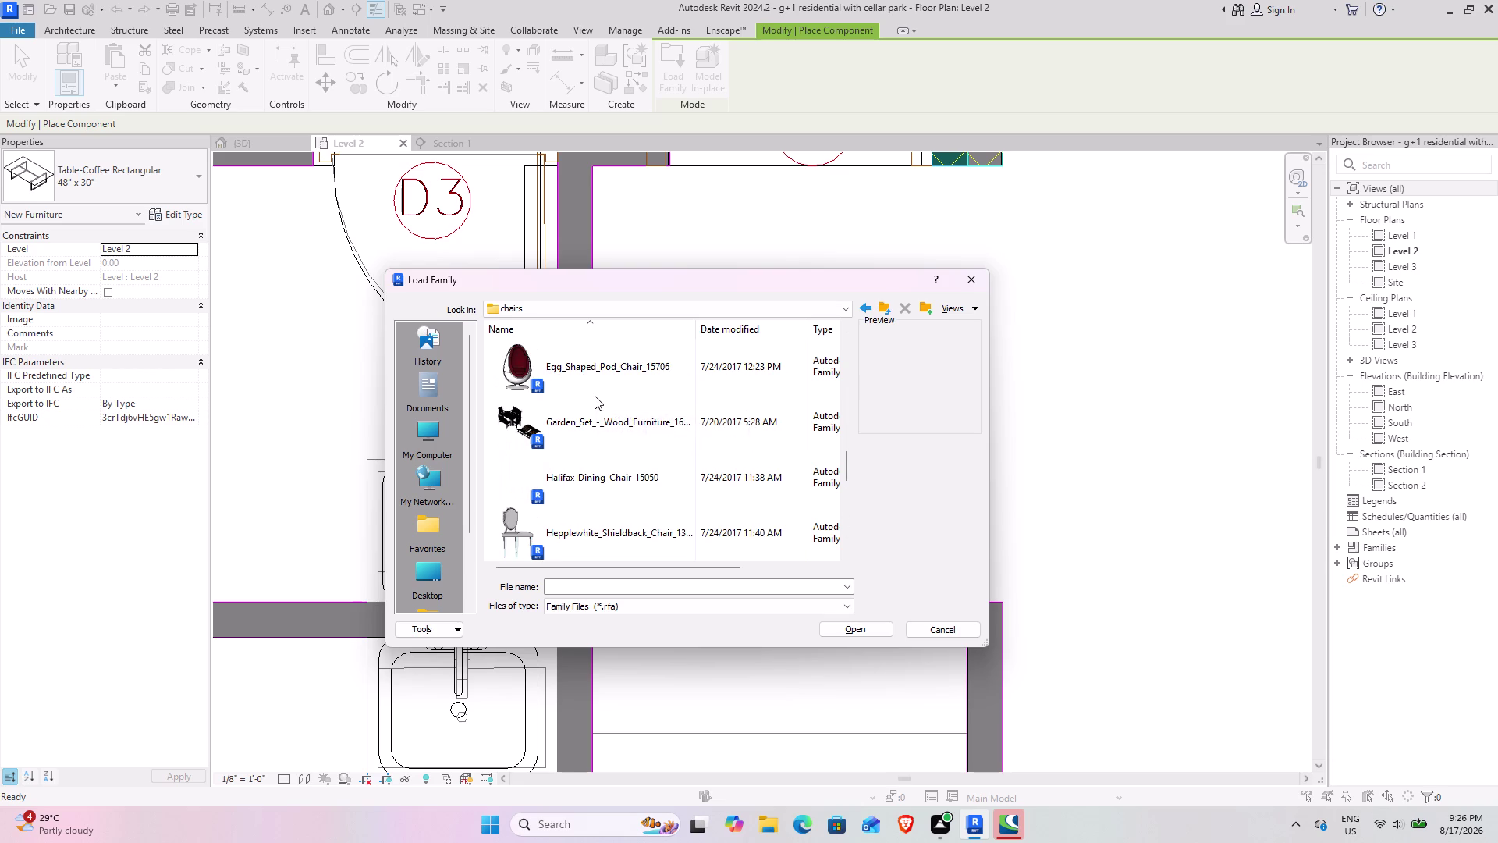
scroll(up, 3)
scroll(down, 3)
click(594, 383)
click(843, 634)
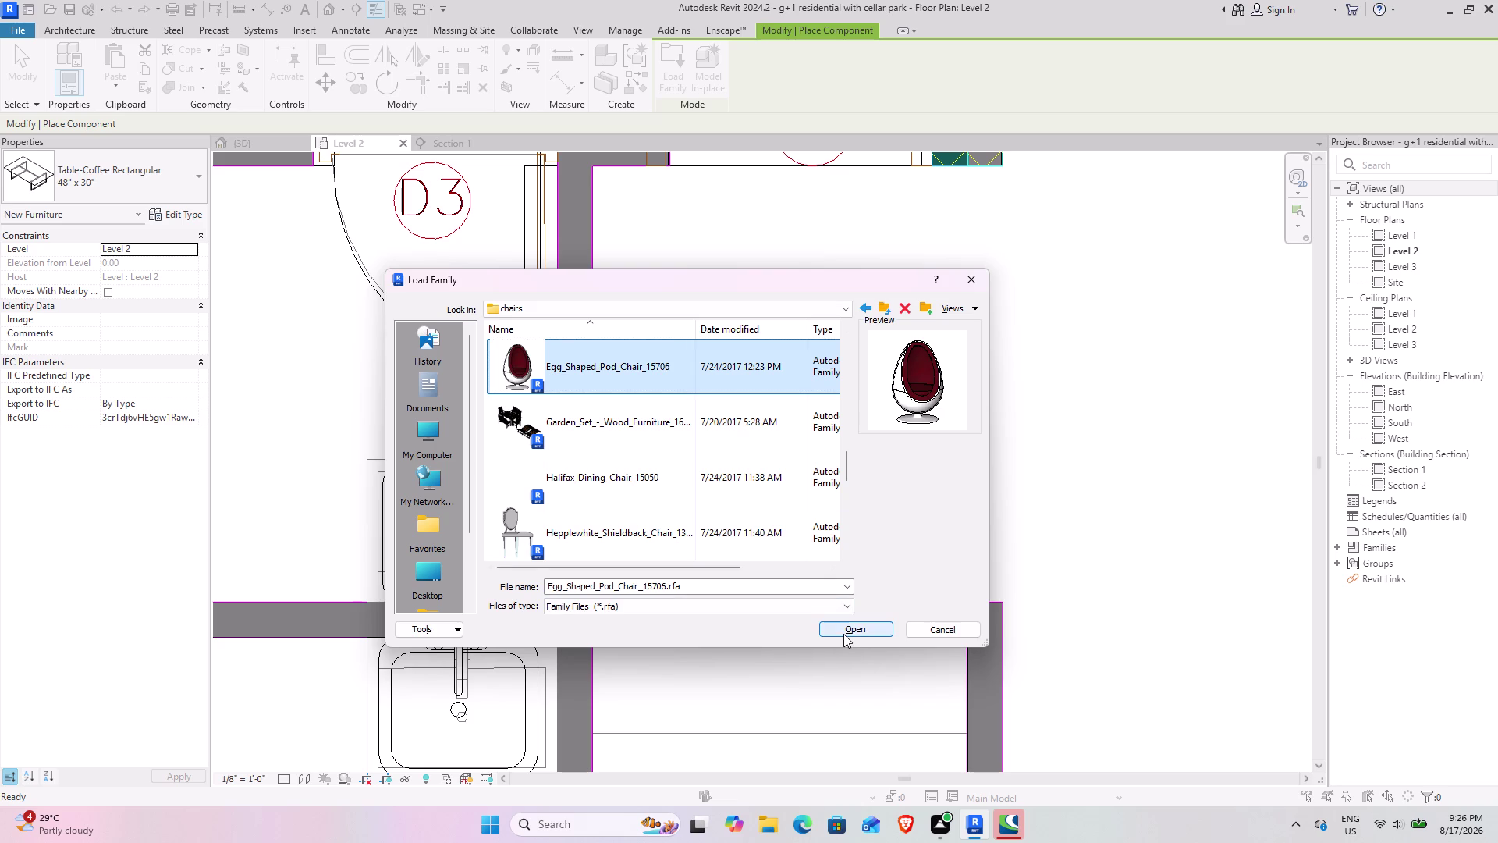
scroll(down, 3)
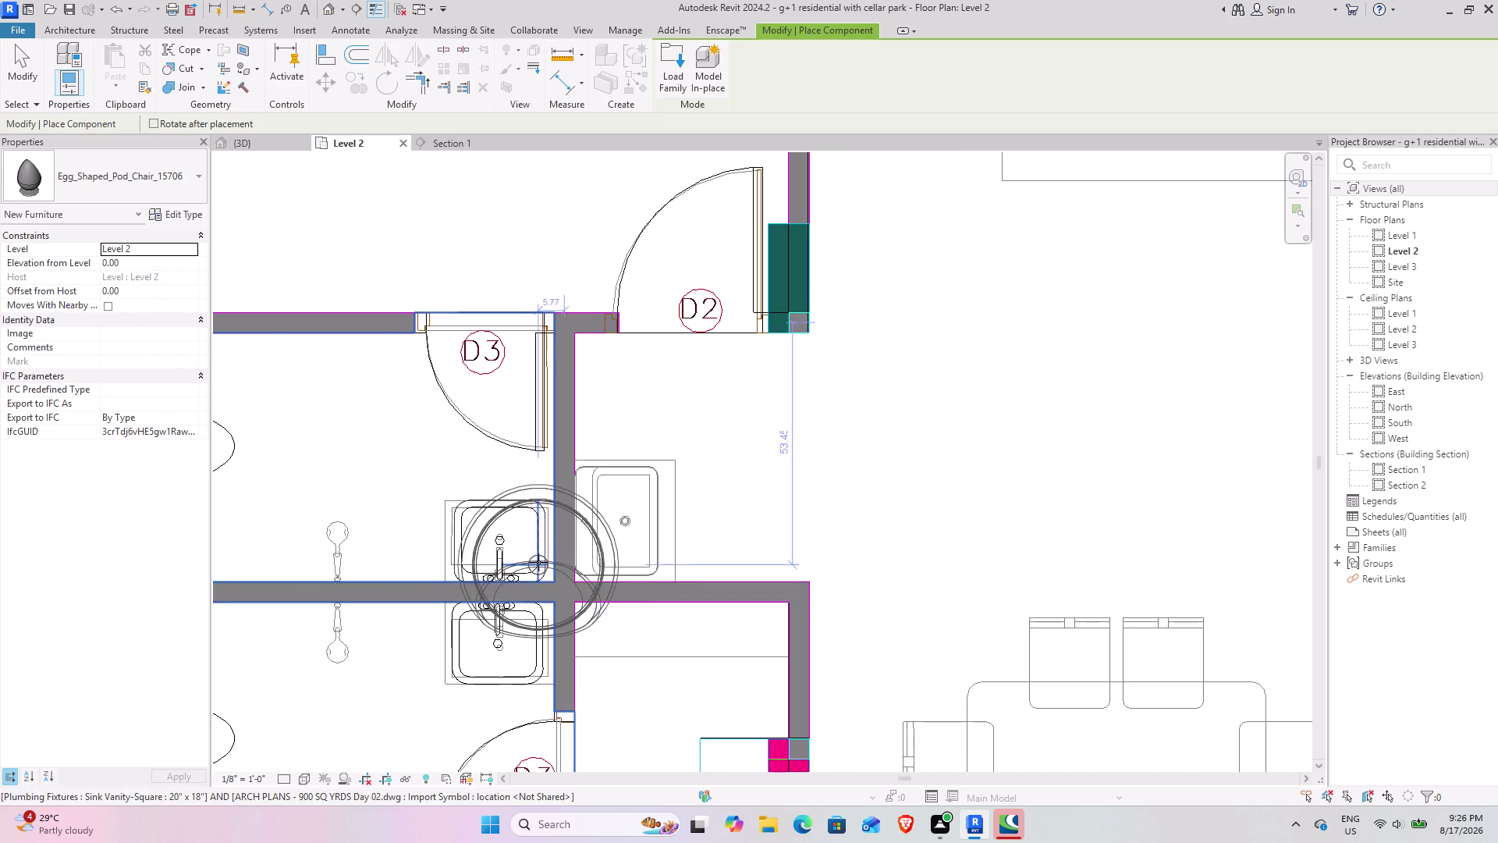
Place the egg-shaped pod chair on the Level 2 balcony by the round table.
scroll(down, 3)
middle_drag(518, 570, 665, 344)
middle_drag(555, 543, 895, 249)
scroll(down, 3)
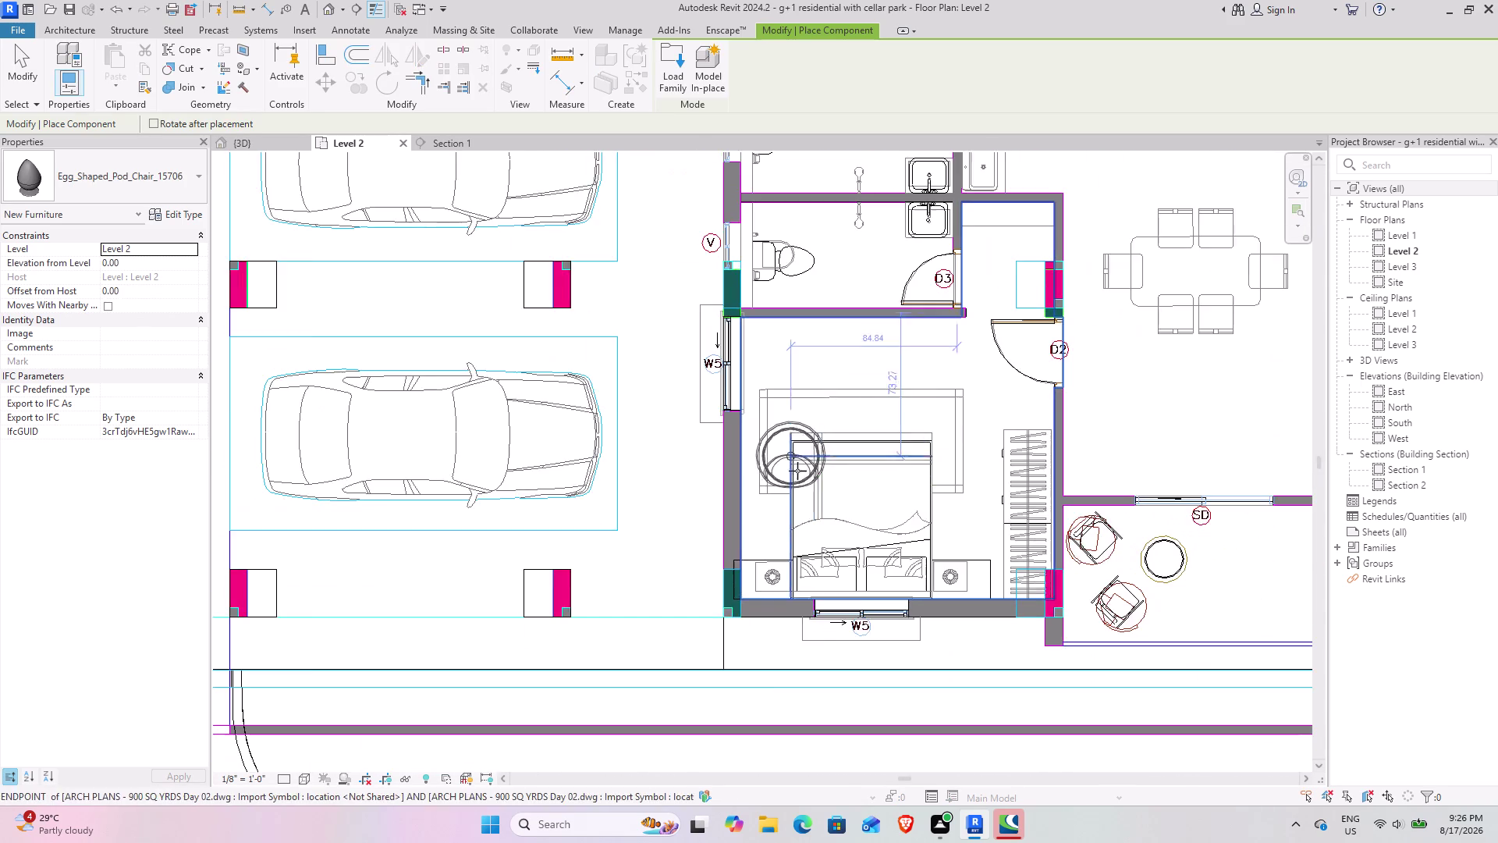
middle_drag(970, 515, 508, 470)
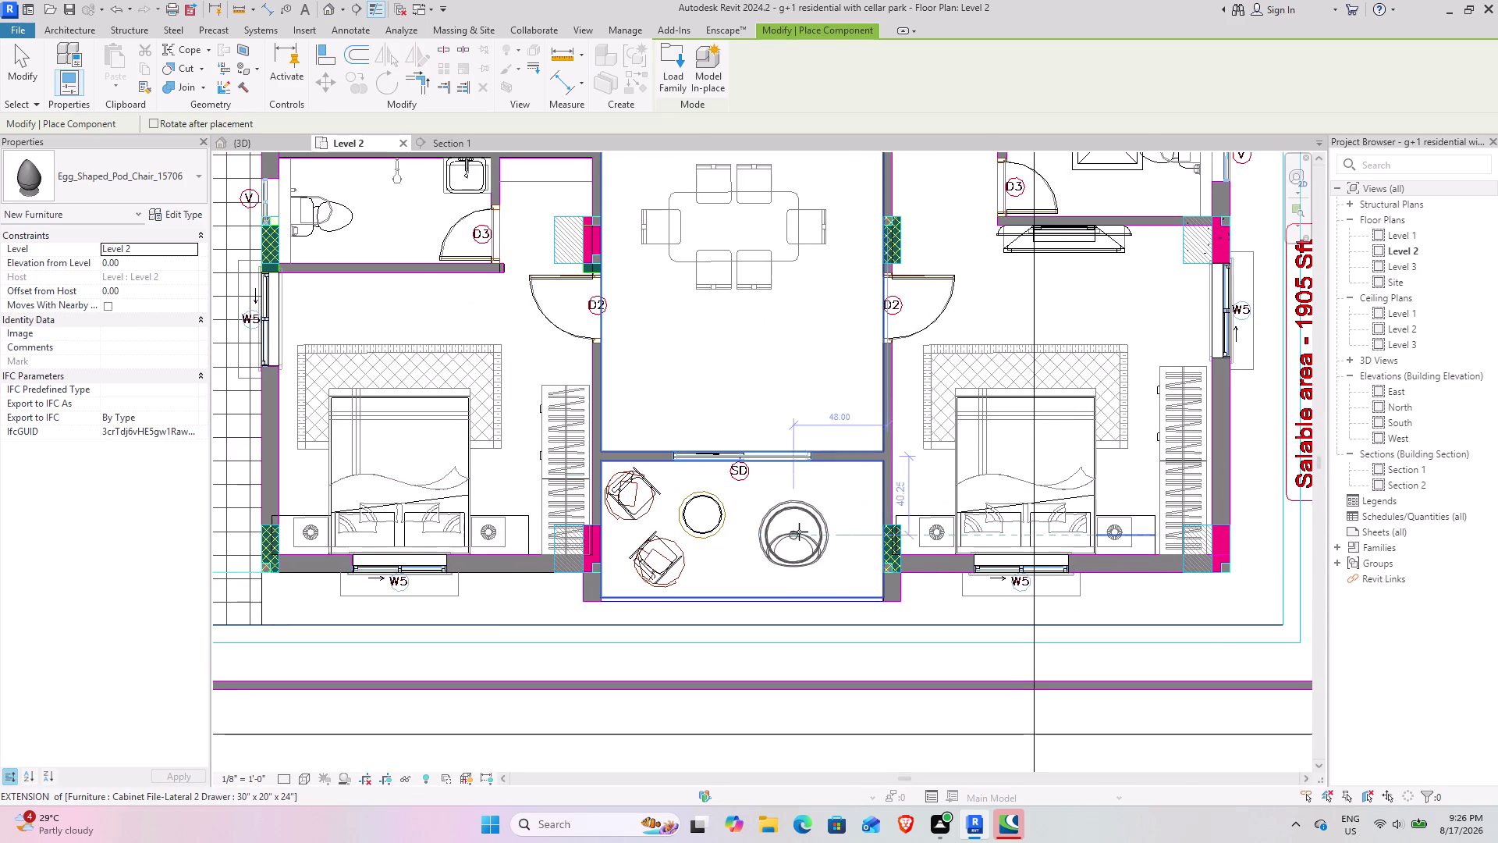
click(843, 510)
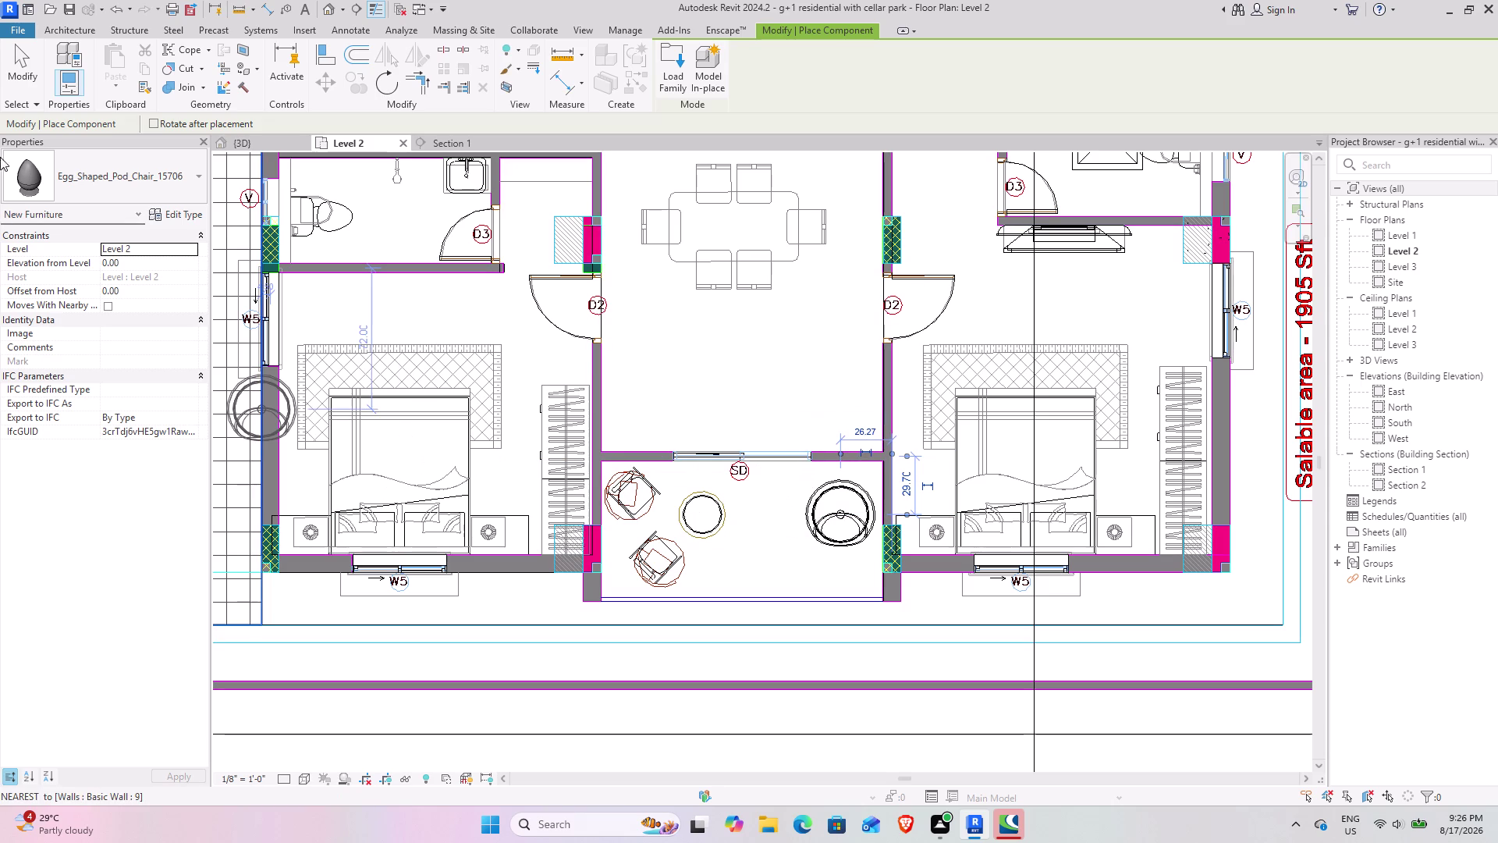
click(35, 58)
Inspect the placed pod chair on the balcony in the {3D} view.
click(817, 539)
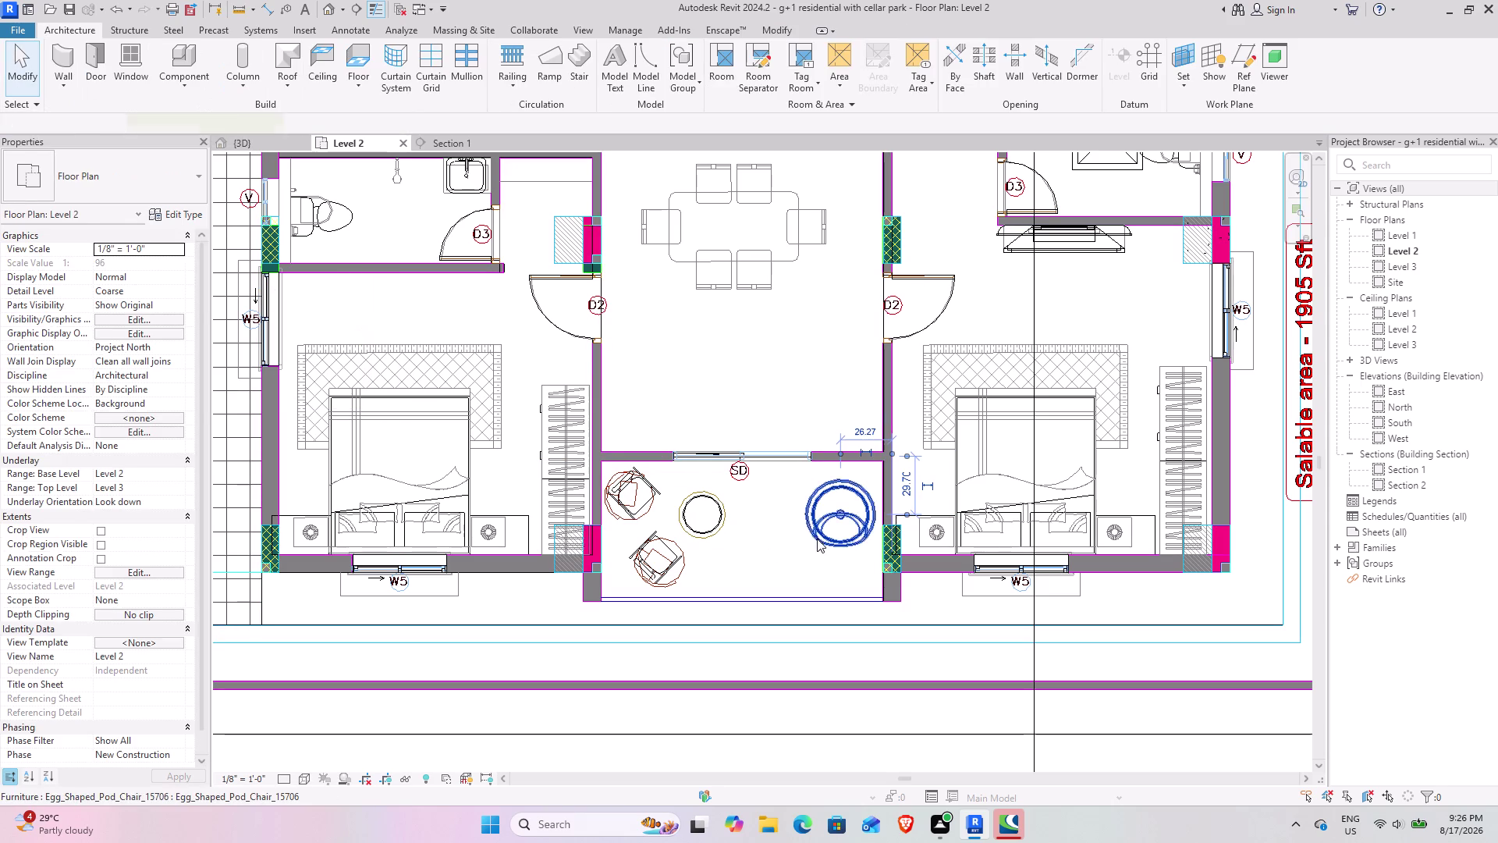
click(243, 145)
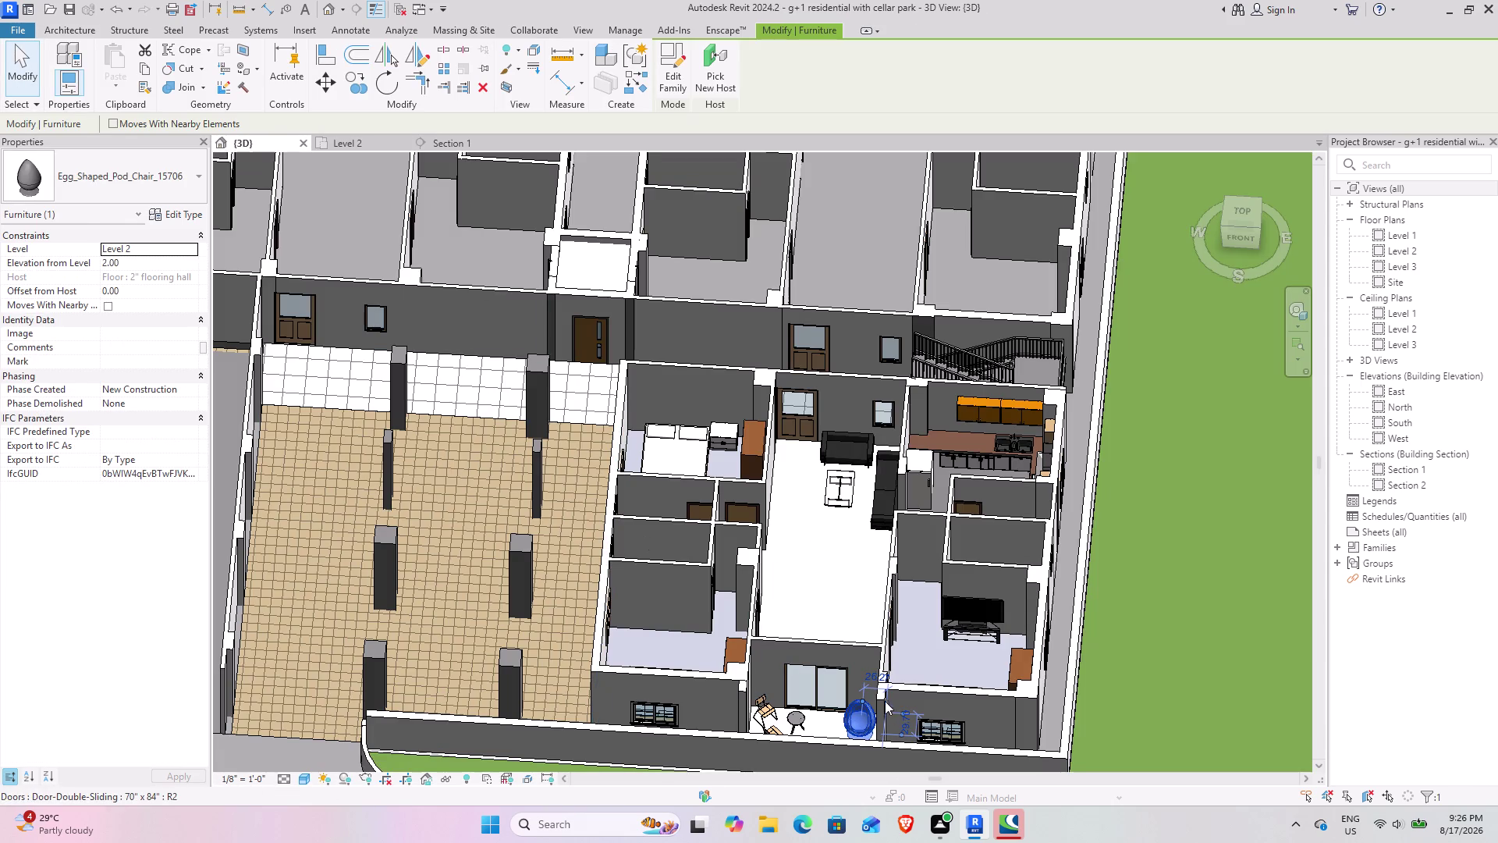
middle_drag(875, 688, 888, 448)
scroll(up, 3)
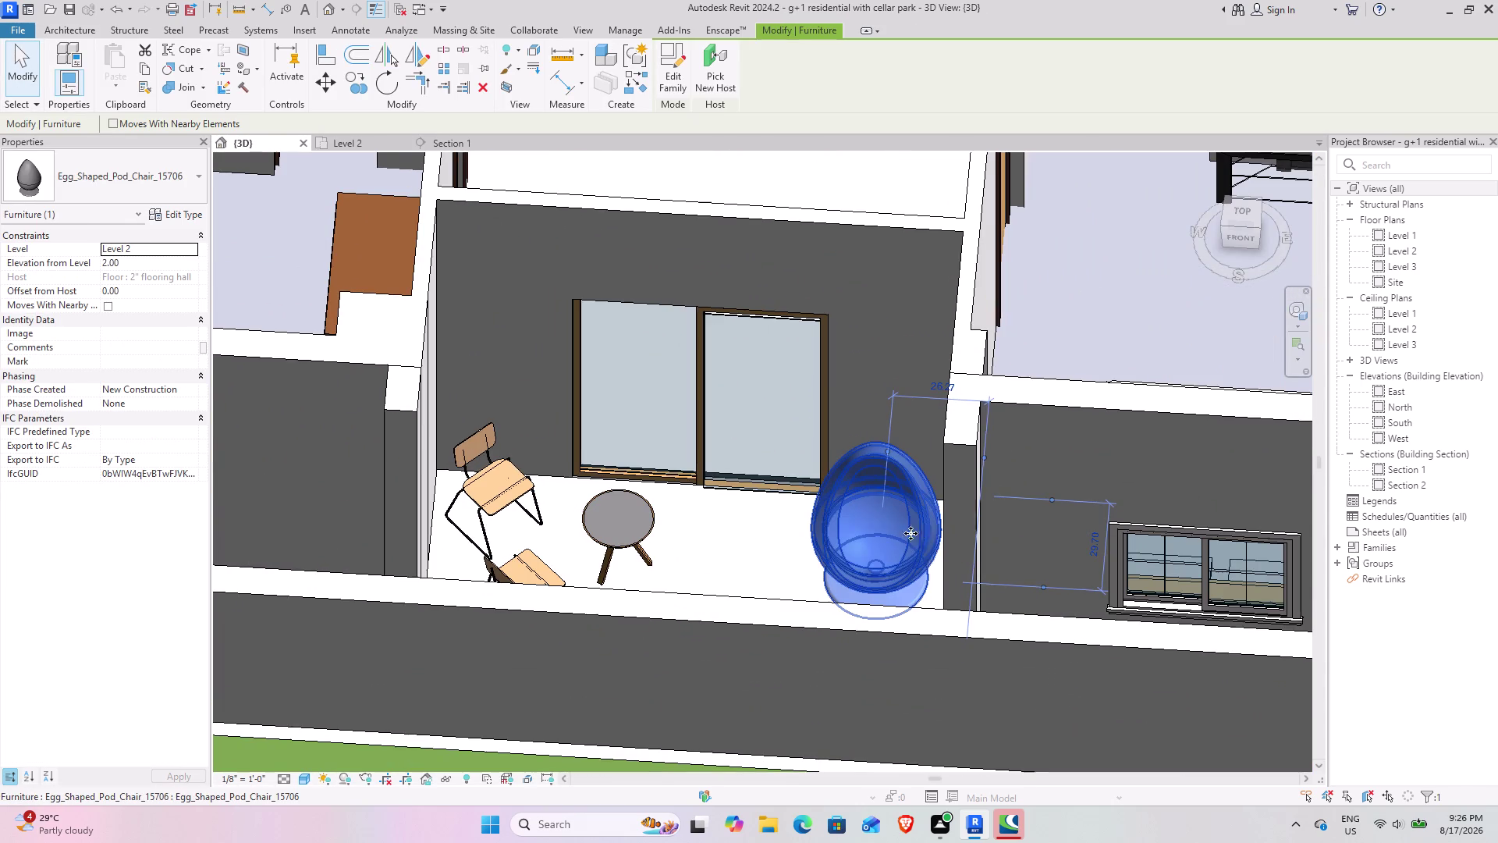
key(space)
key(space)
key(space)
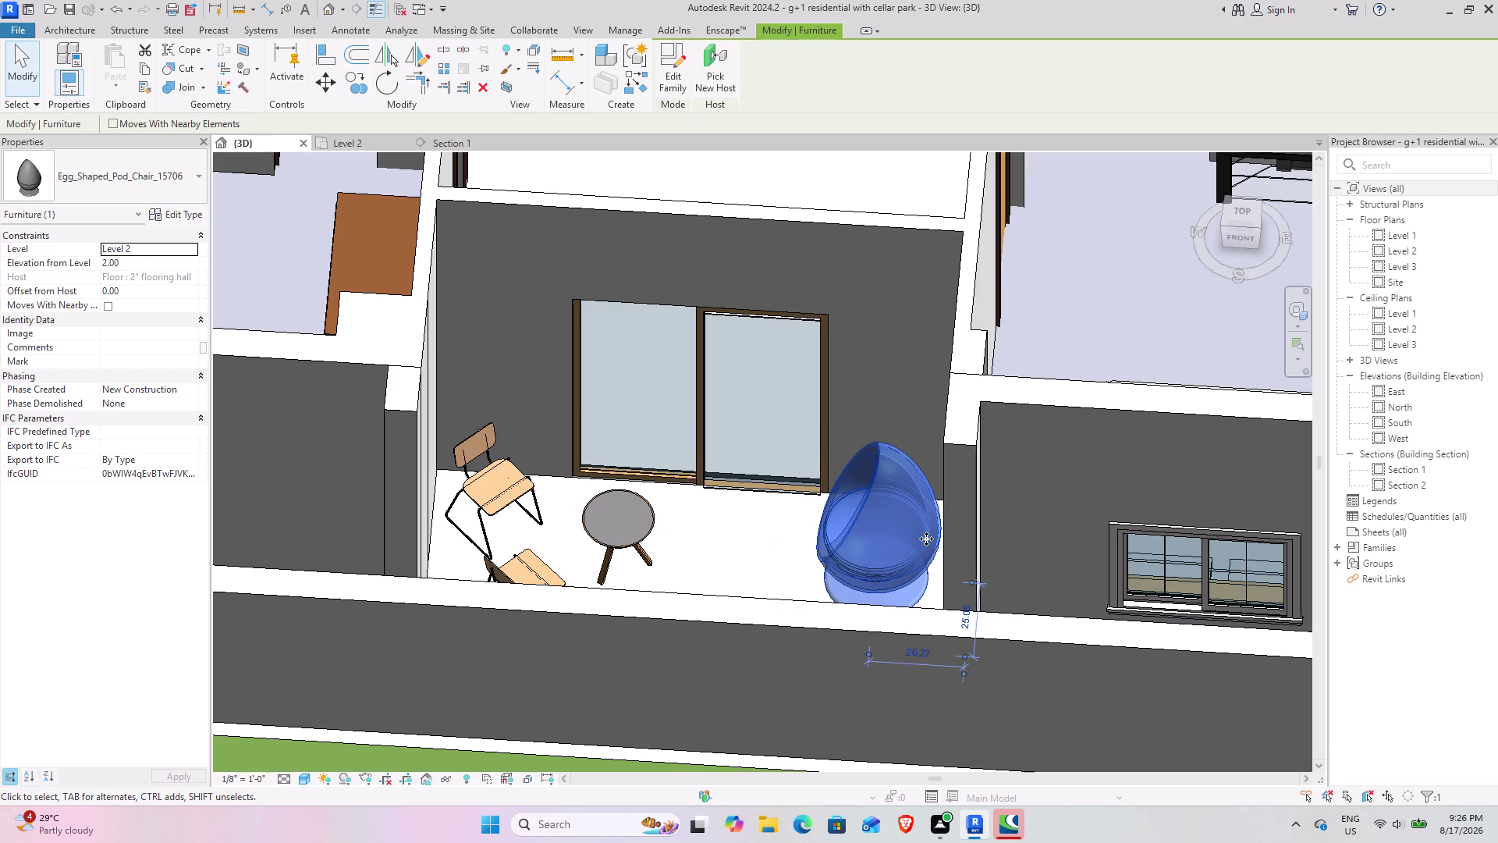
click(1004, 650)
scroll(down, 3)
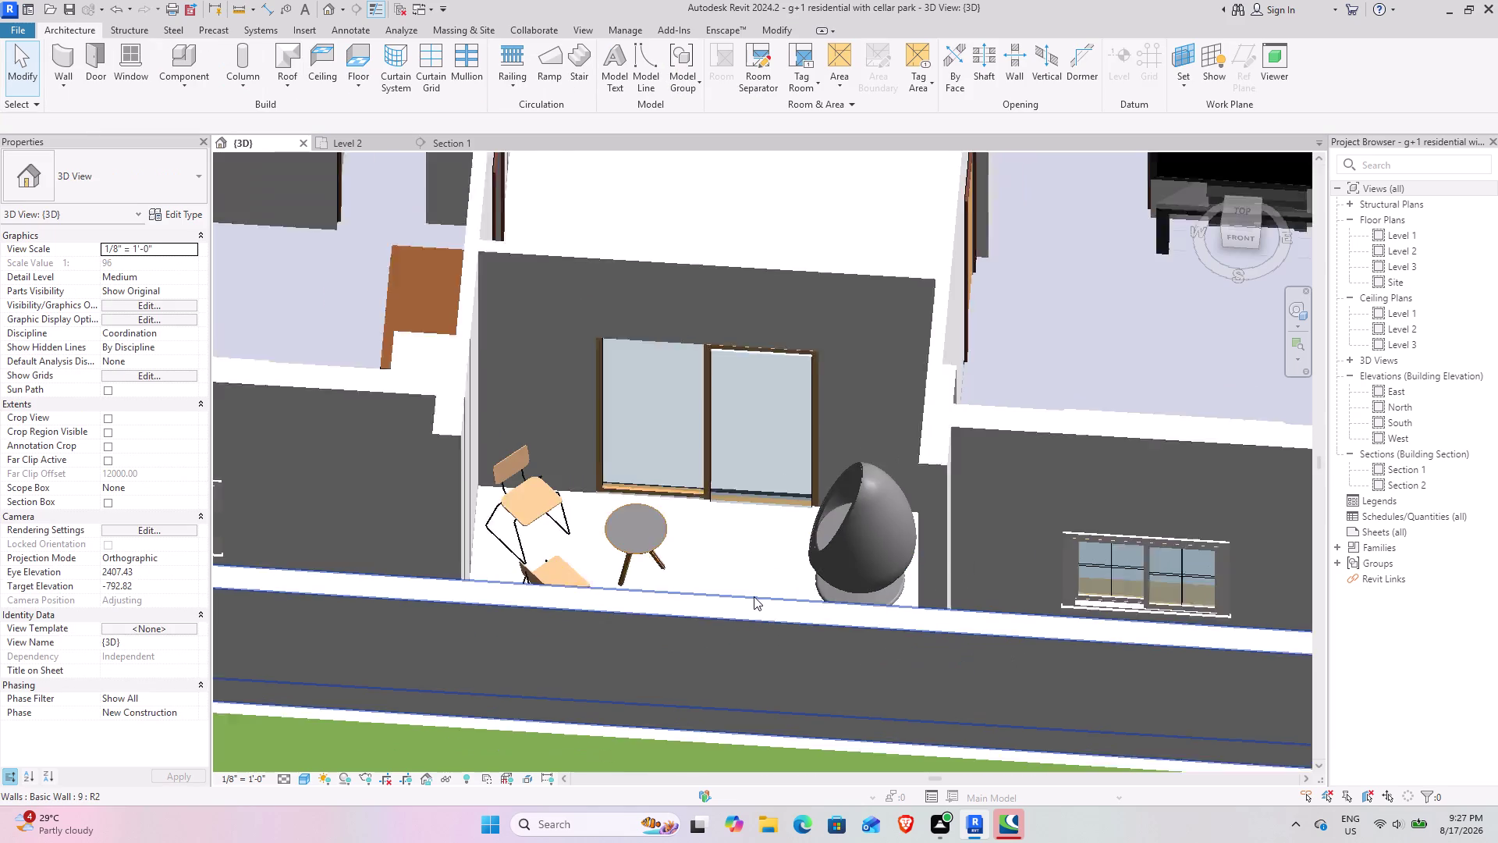
scroll(down, 3)
key(space)
key(space)
middle_drag(739, 596, 802, 608)
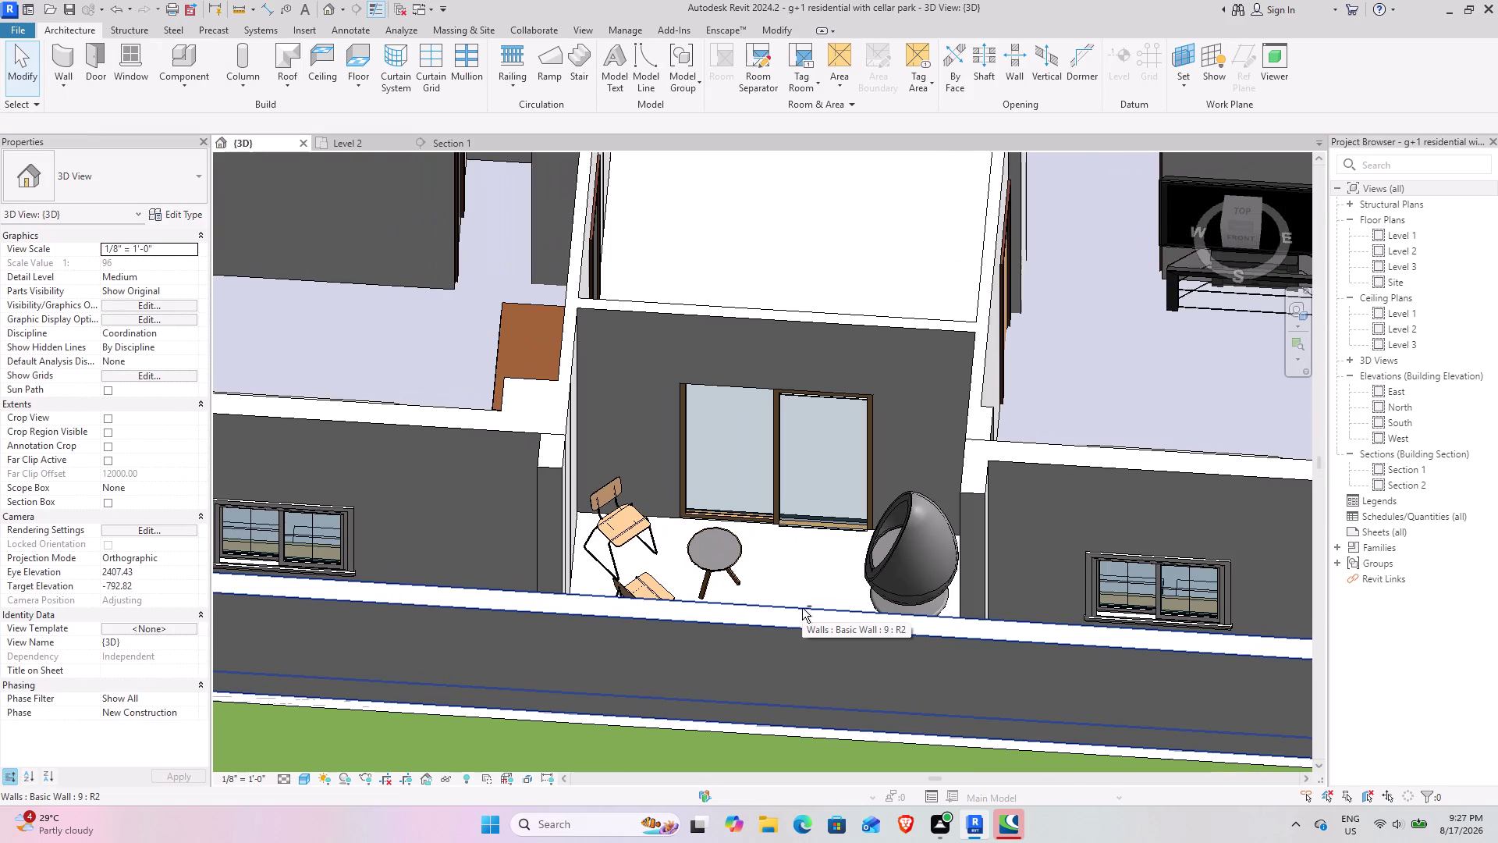
middle_drag(807, 608, 782, 609)
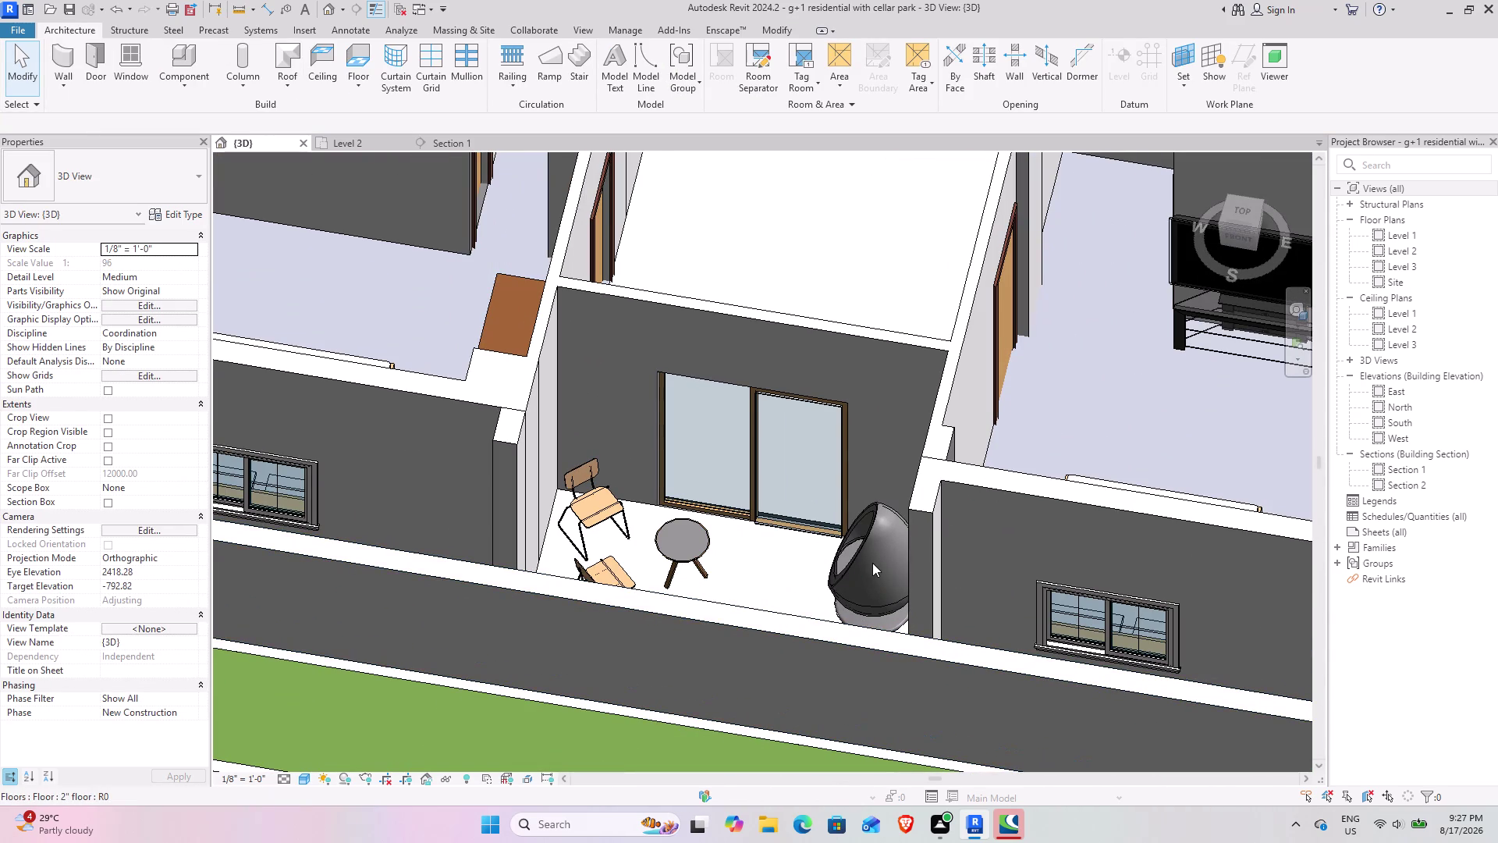
Delete the egg-shaped pod chair and reopen the family library.
click(873, 562)
click(867, 556)
click(851, 546)
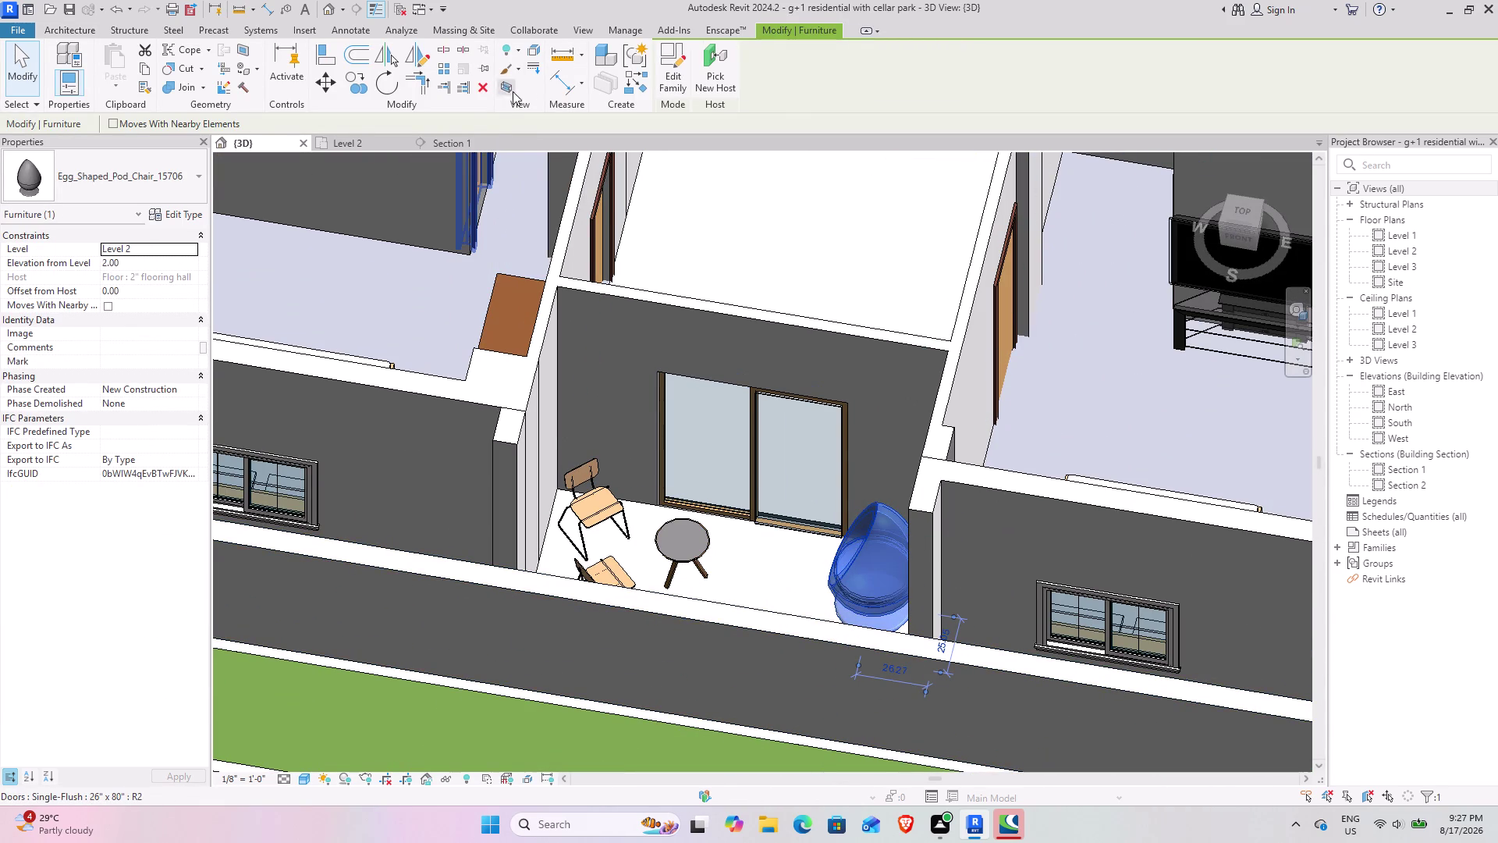
click(484, 89)
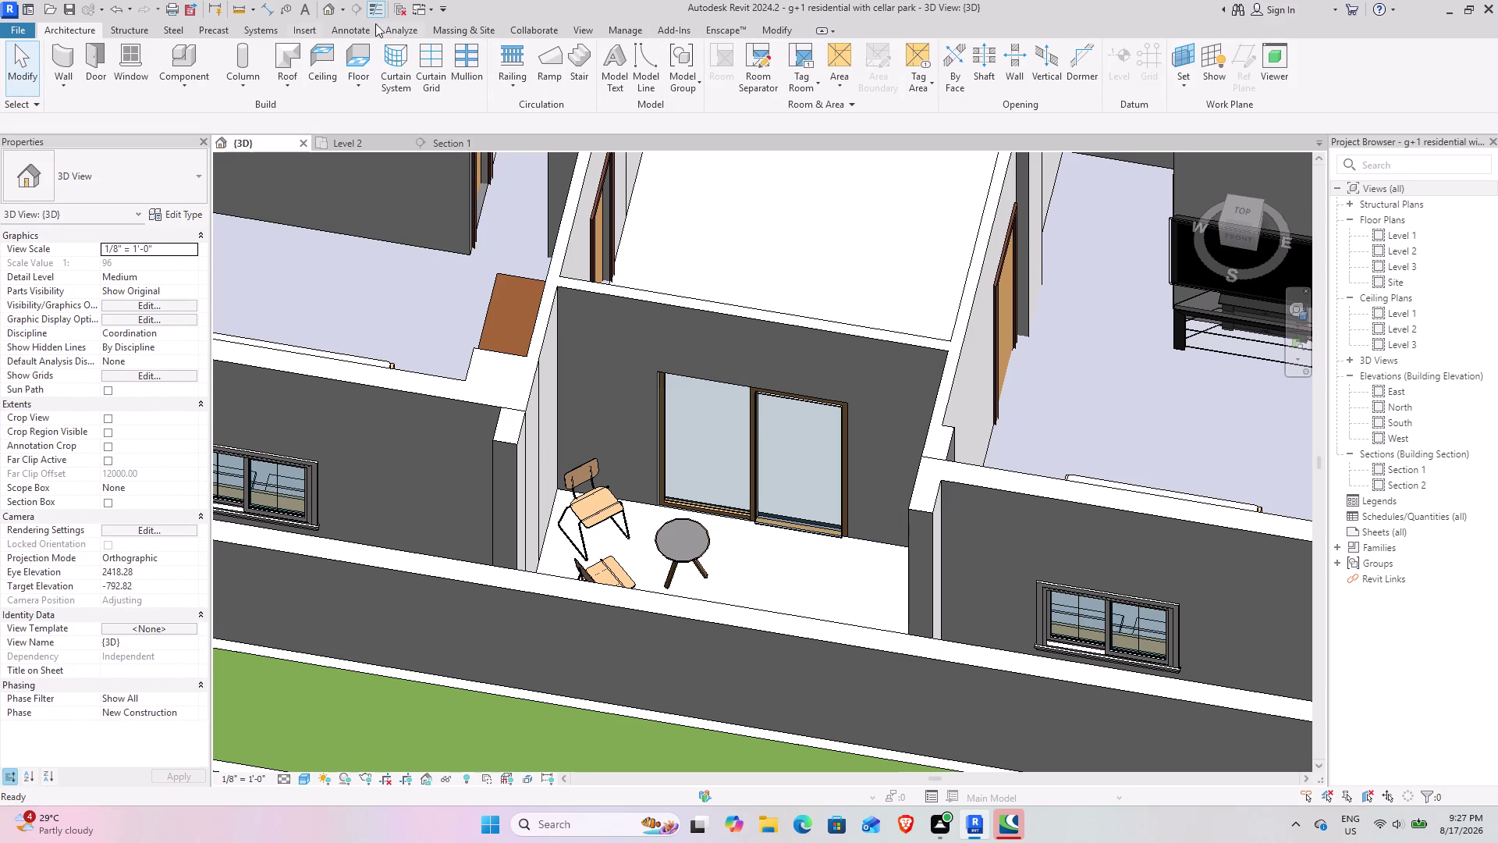
click(164, 54)
click(668, 73)
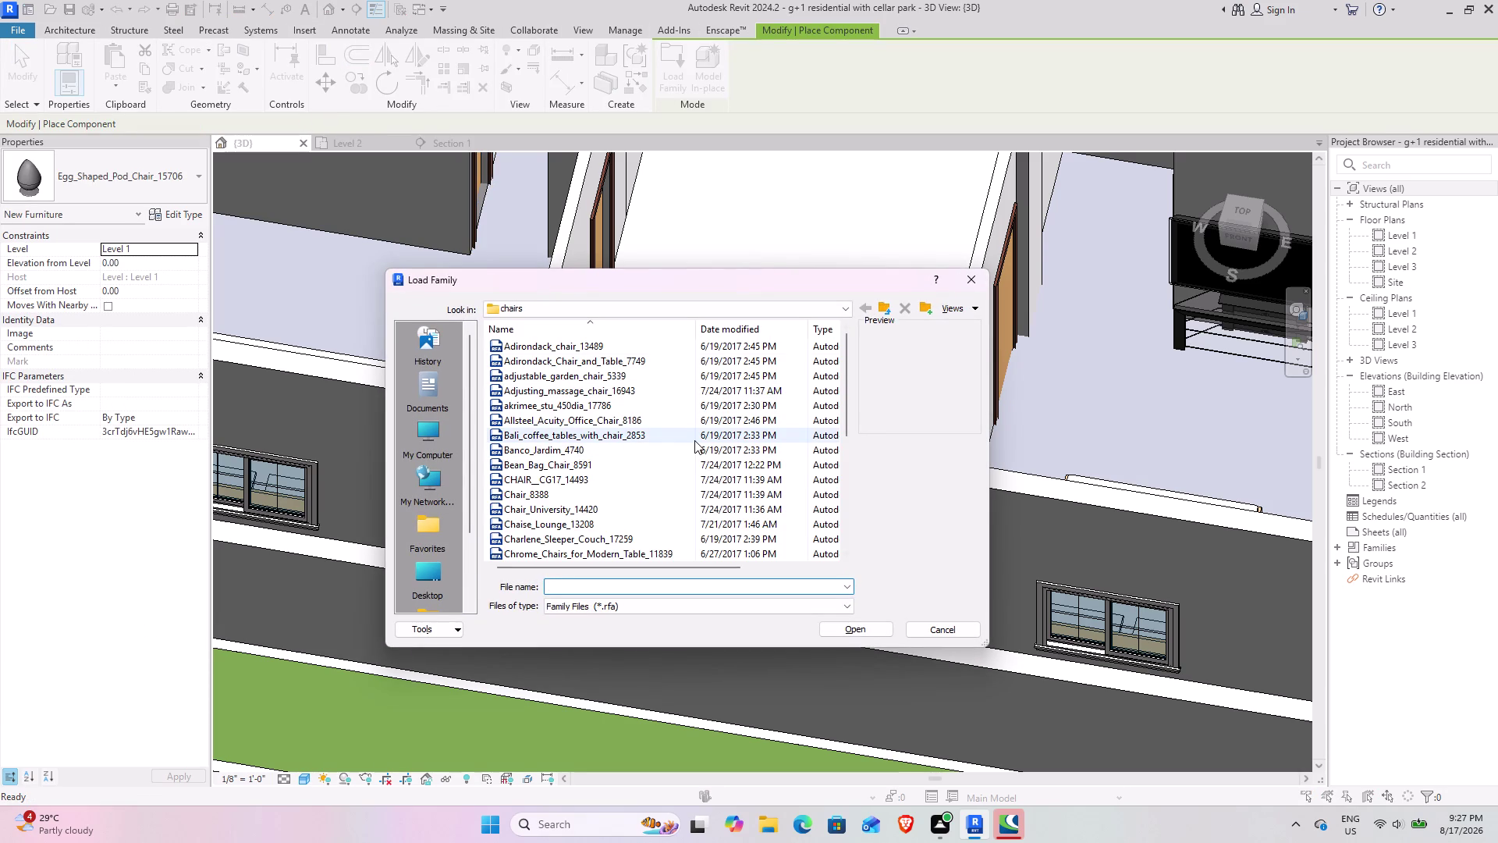
Scroll through the chairs folder's family list.
scroll(up, 3)
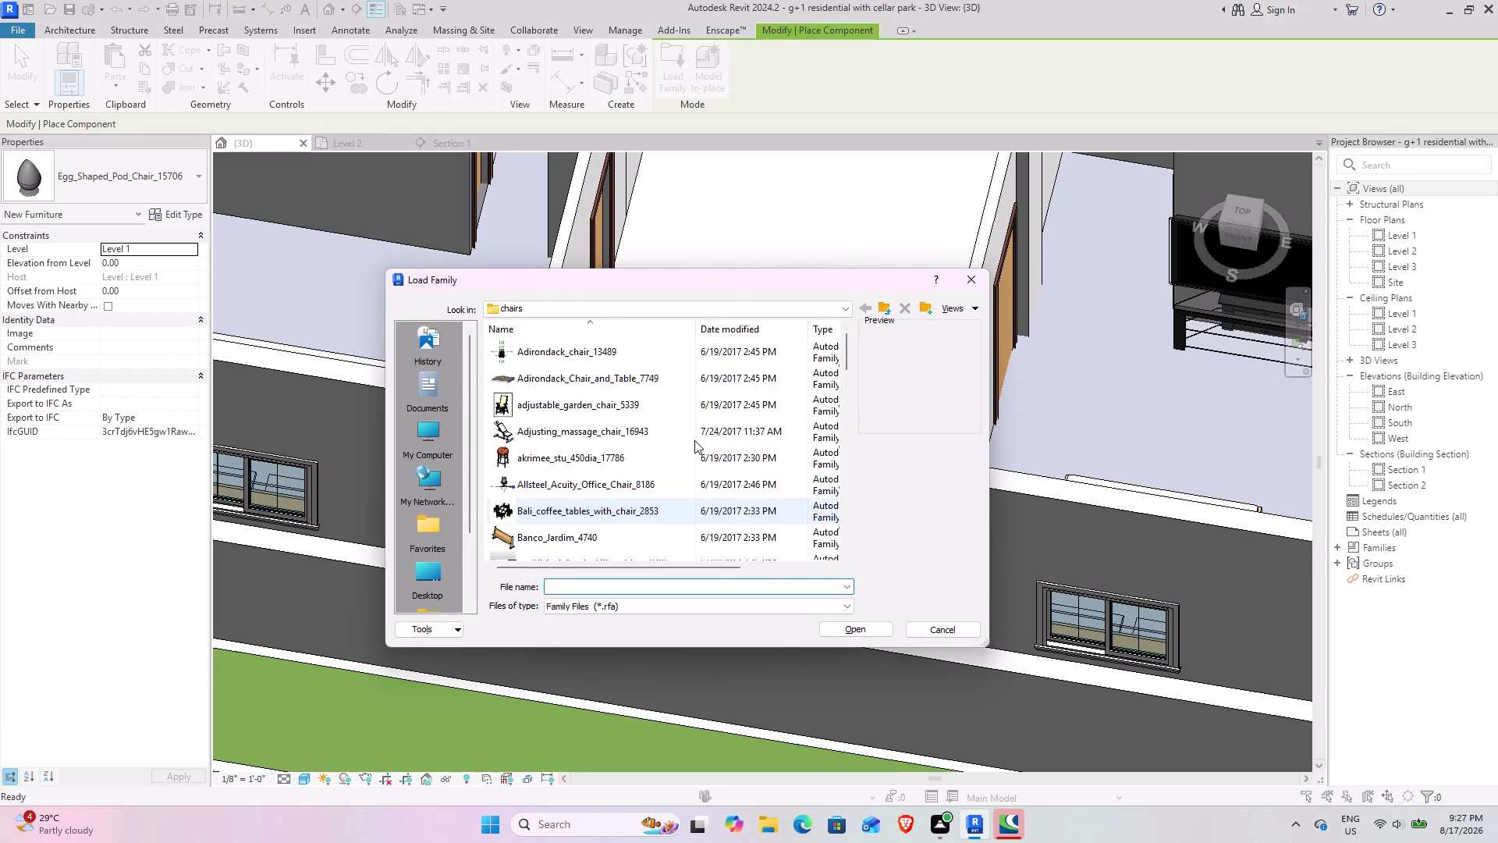
scroll(up, 3)
scroll(up, 3)
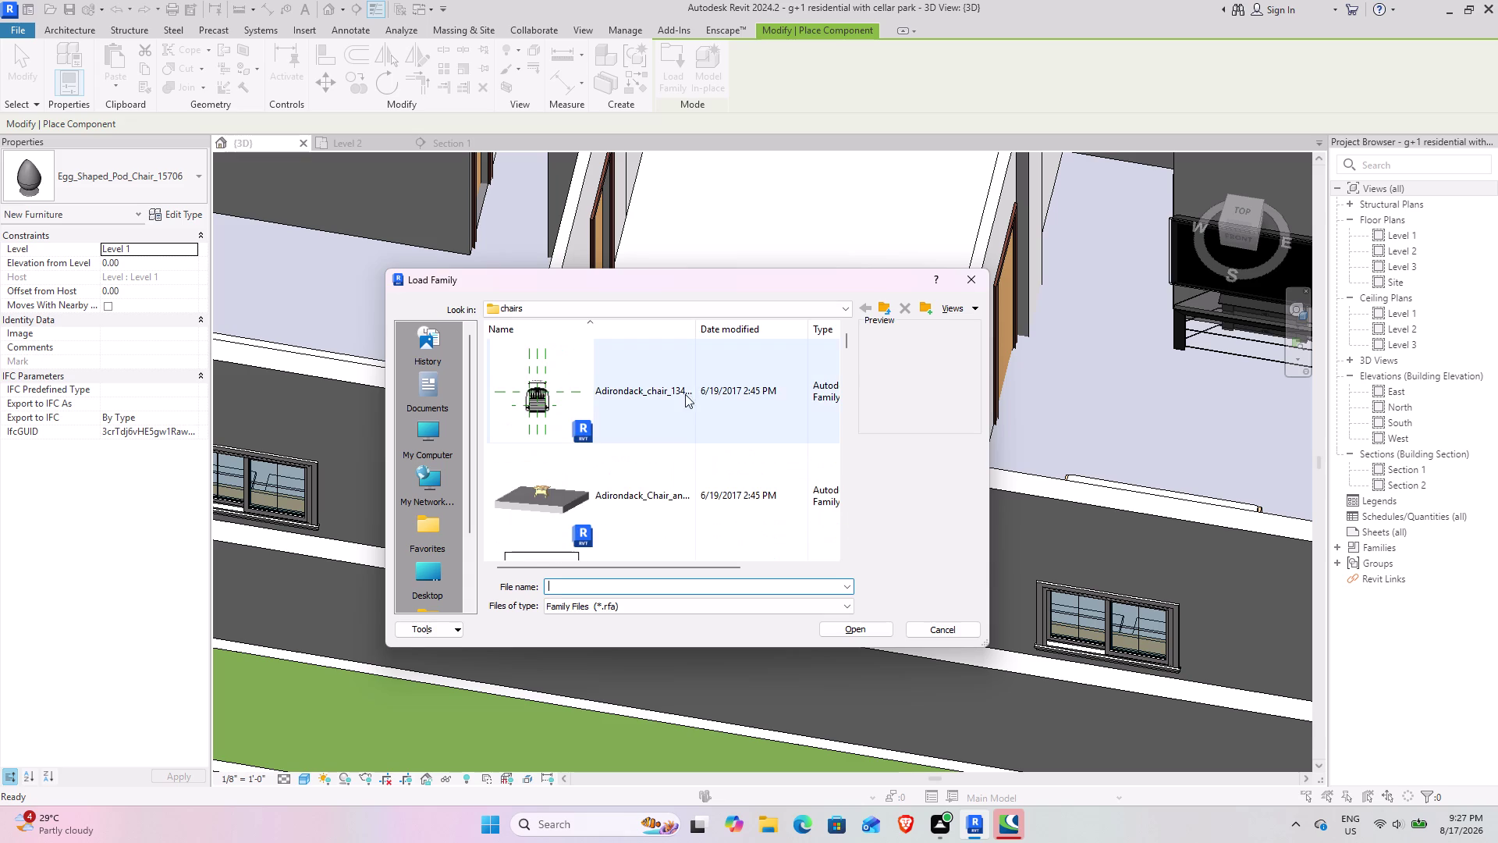
scroll(up, 3)
scroll(down, 3)
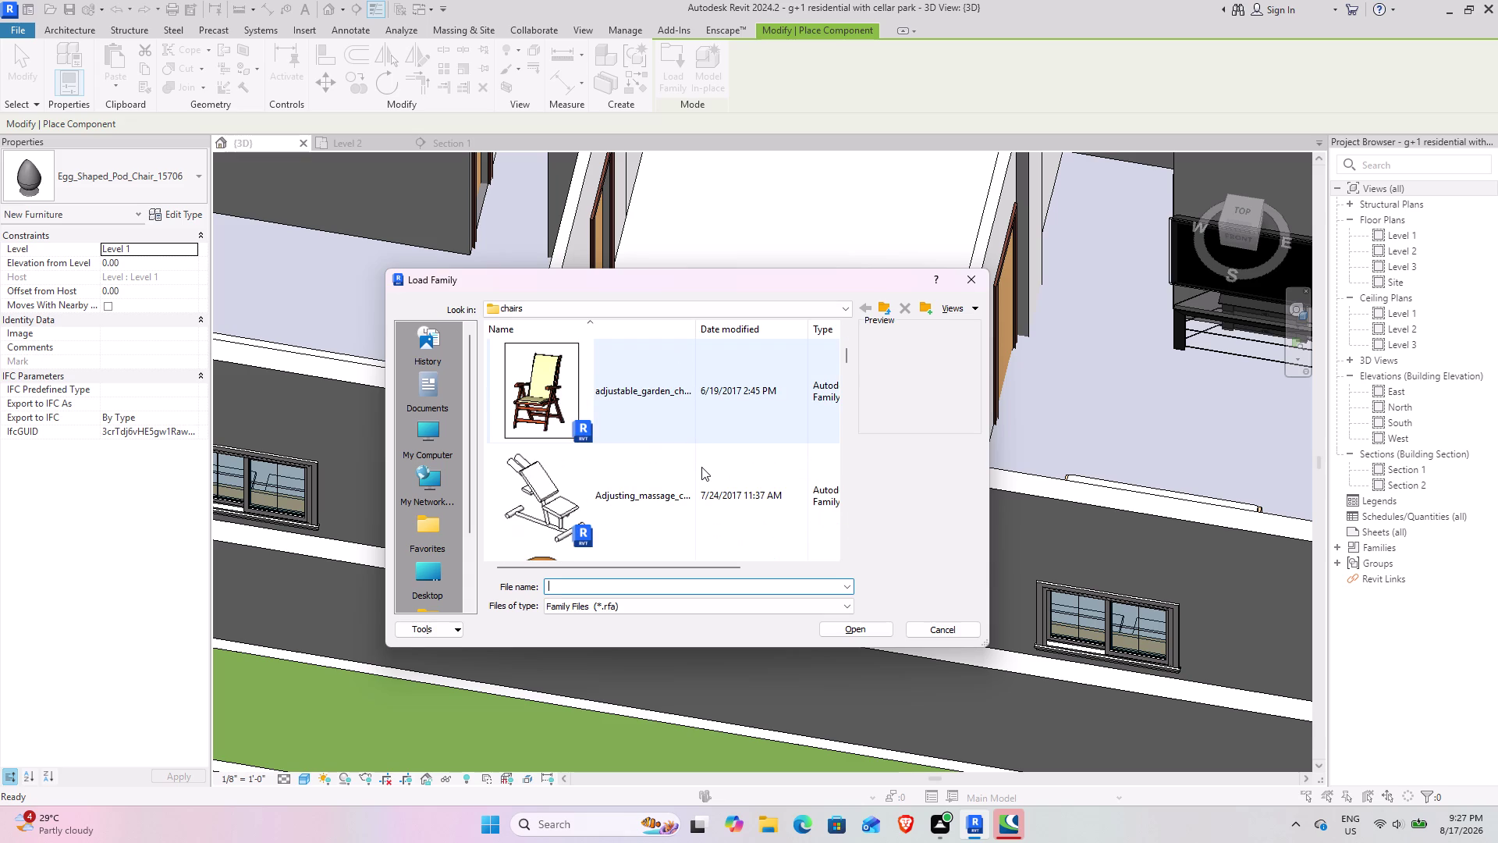
scroll(down, 3)
scroll(down, 3)
scroll(down, 3)
scroll(down, 3)
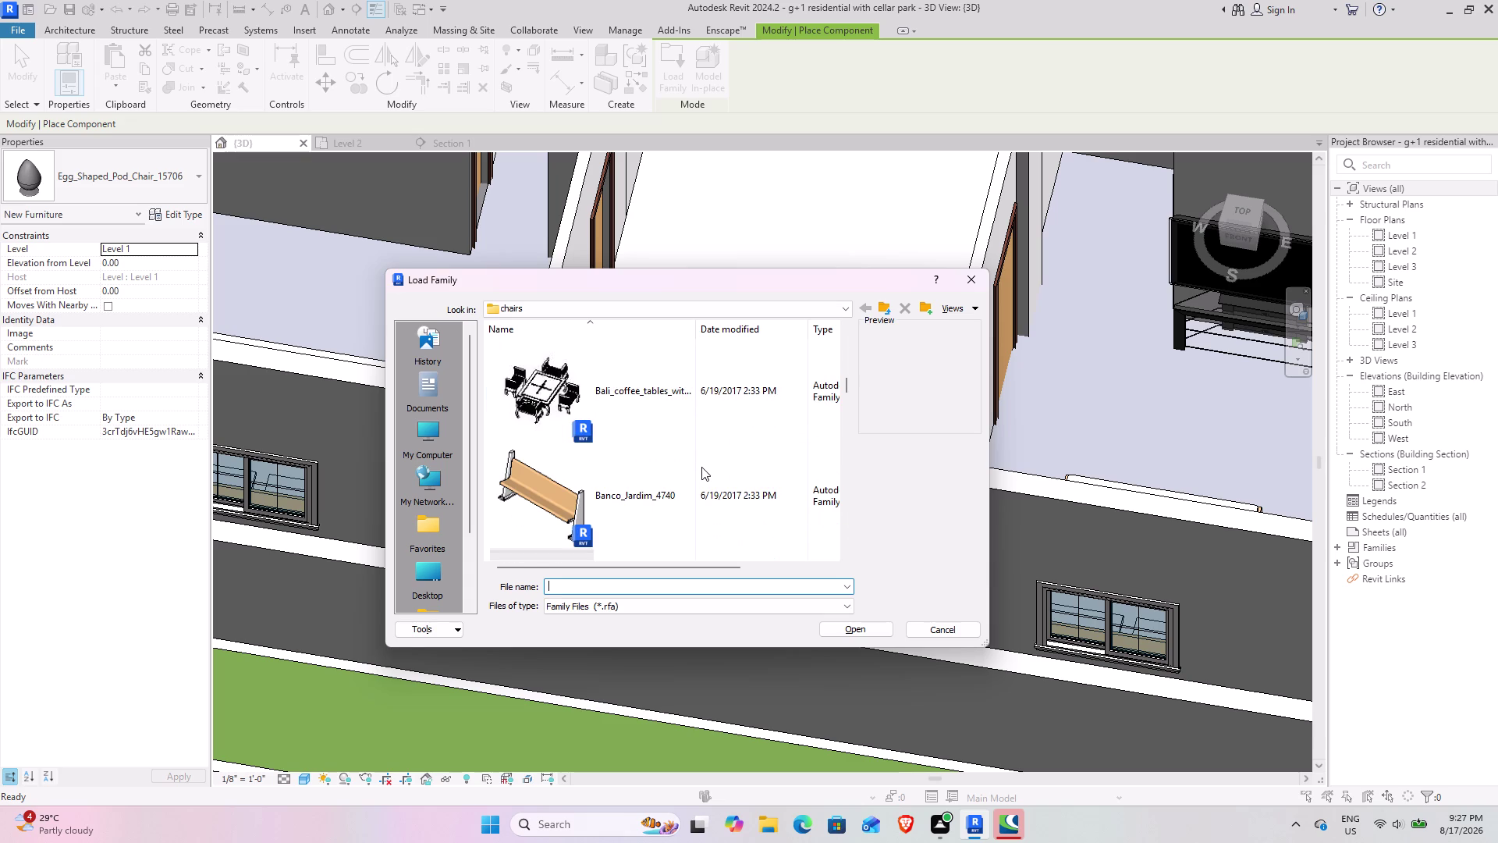
scroll(down, 3)
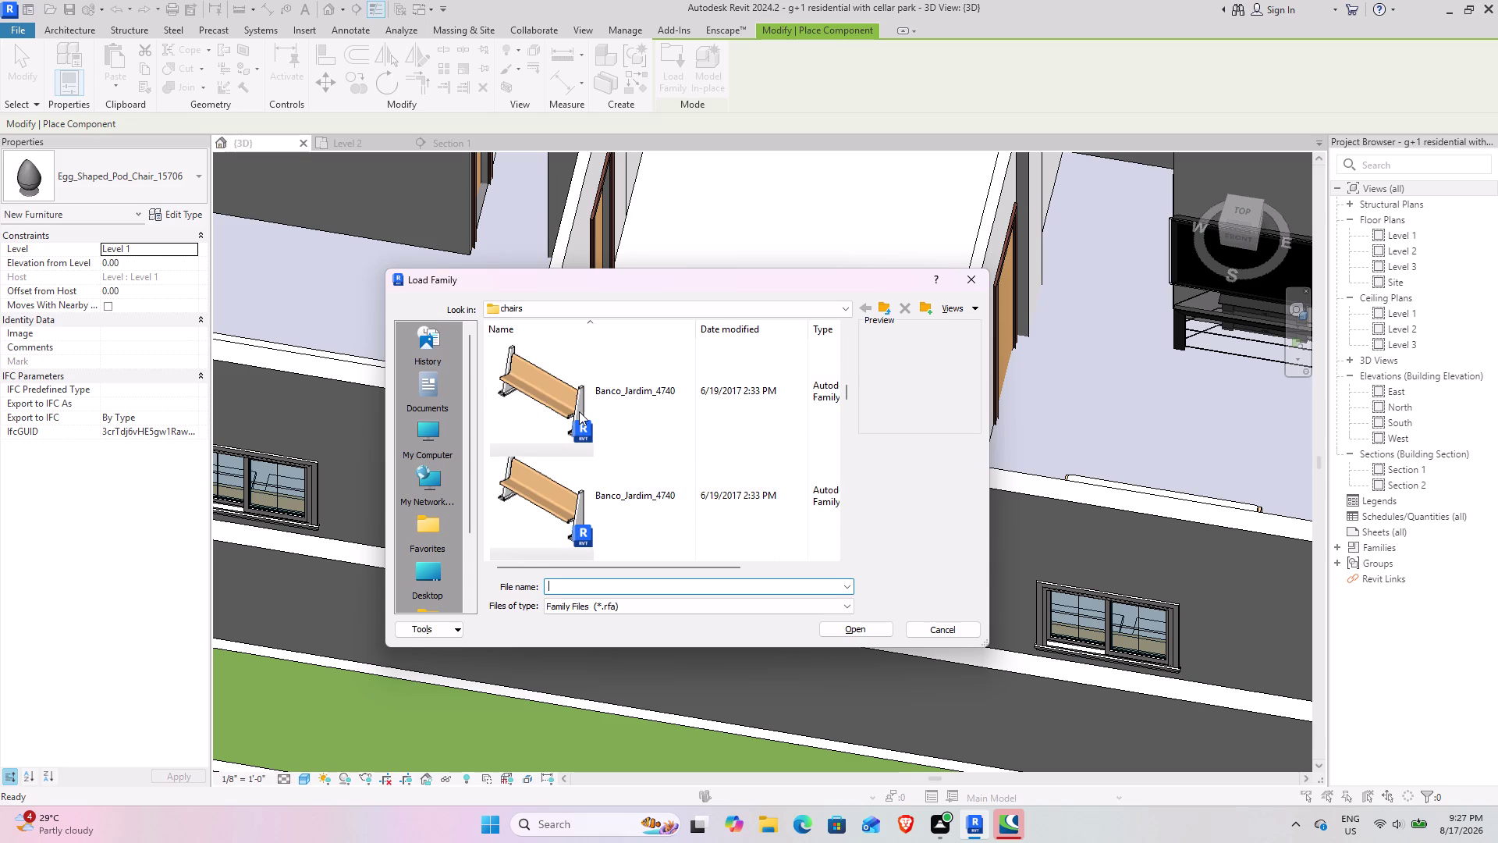
scroll(down, 3)
scroll(down, 3)
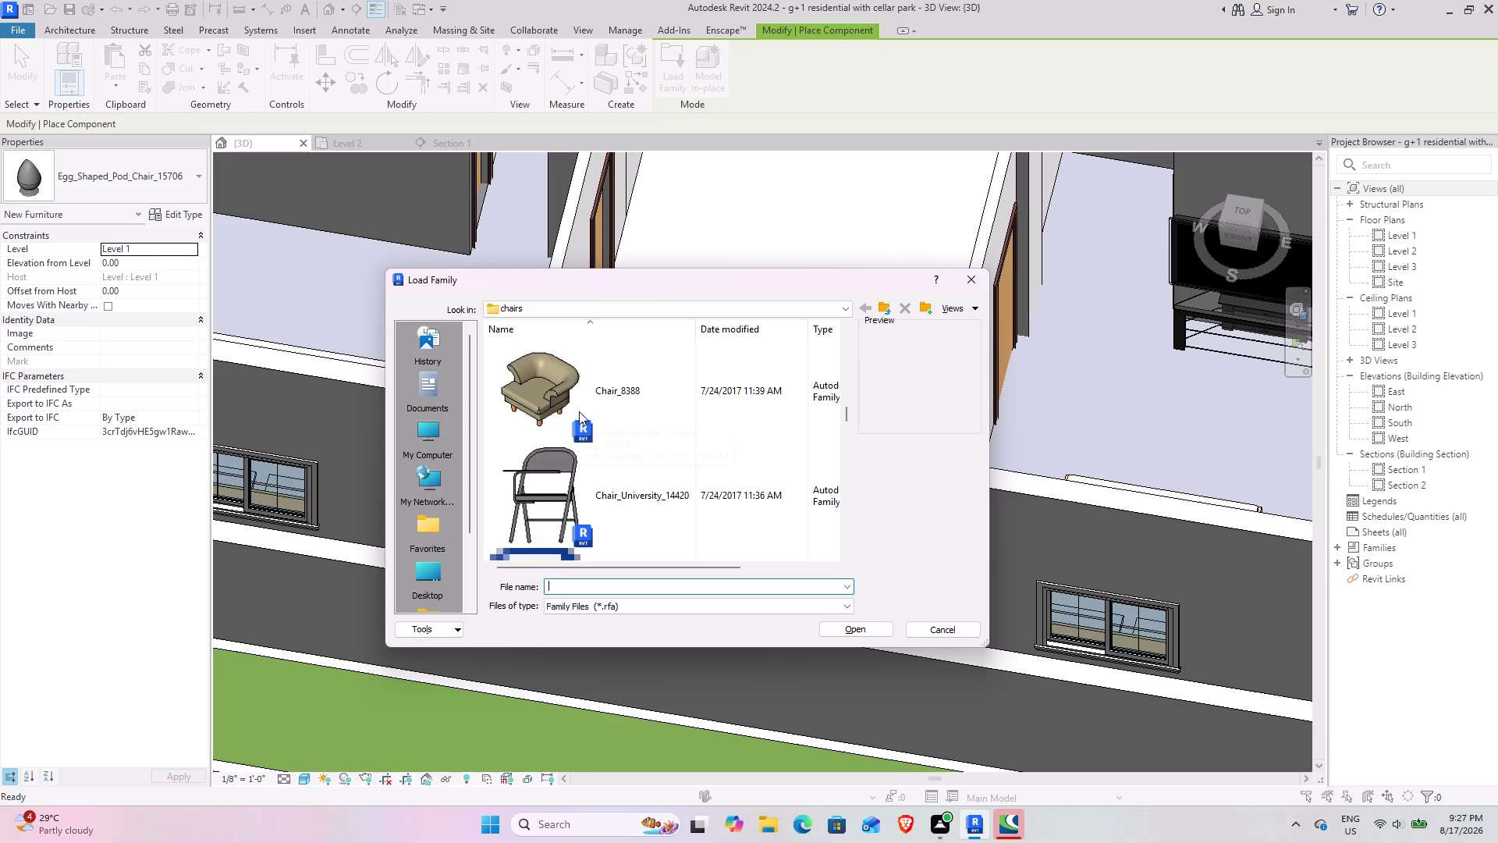
scroll(down, 3)
scroll(down, 3)
scroll(down, 3)
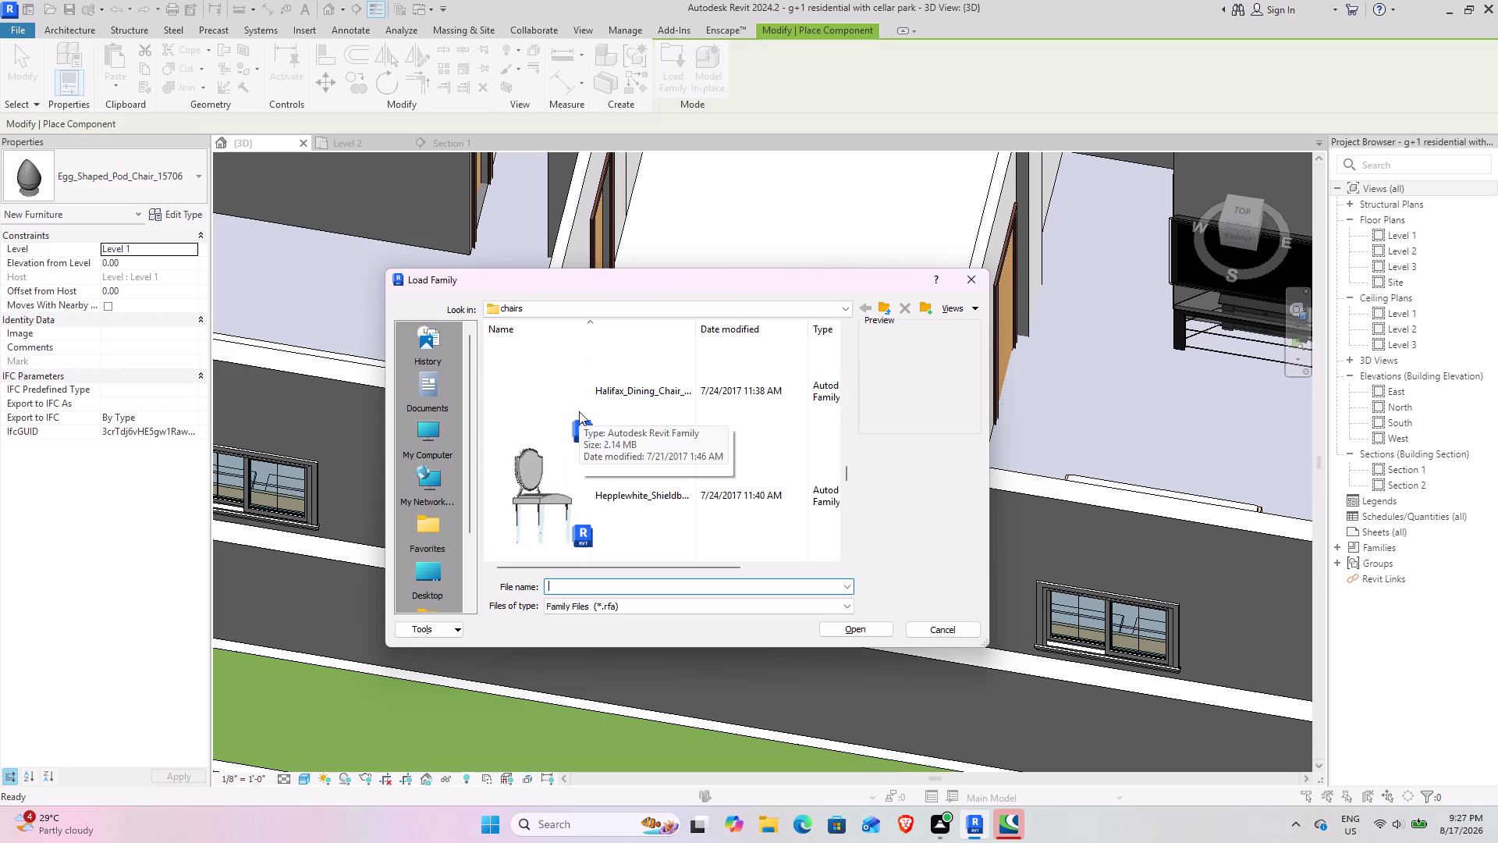
scroll(down, 3)
scroll(down, 3)
scroll(down, 3)
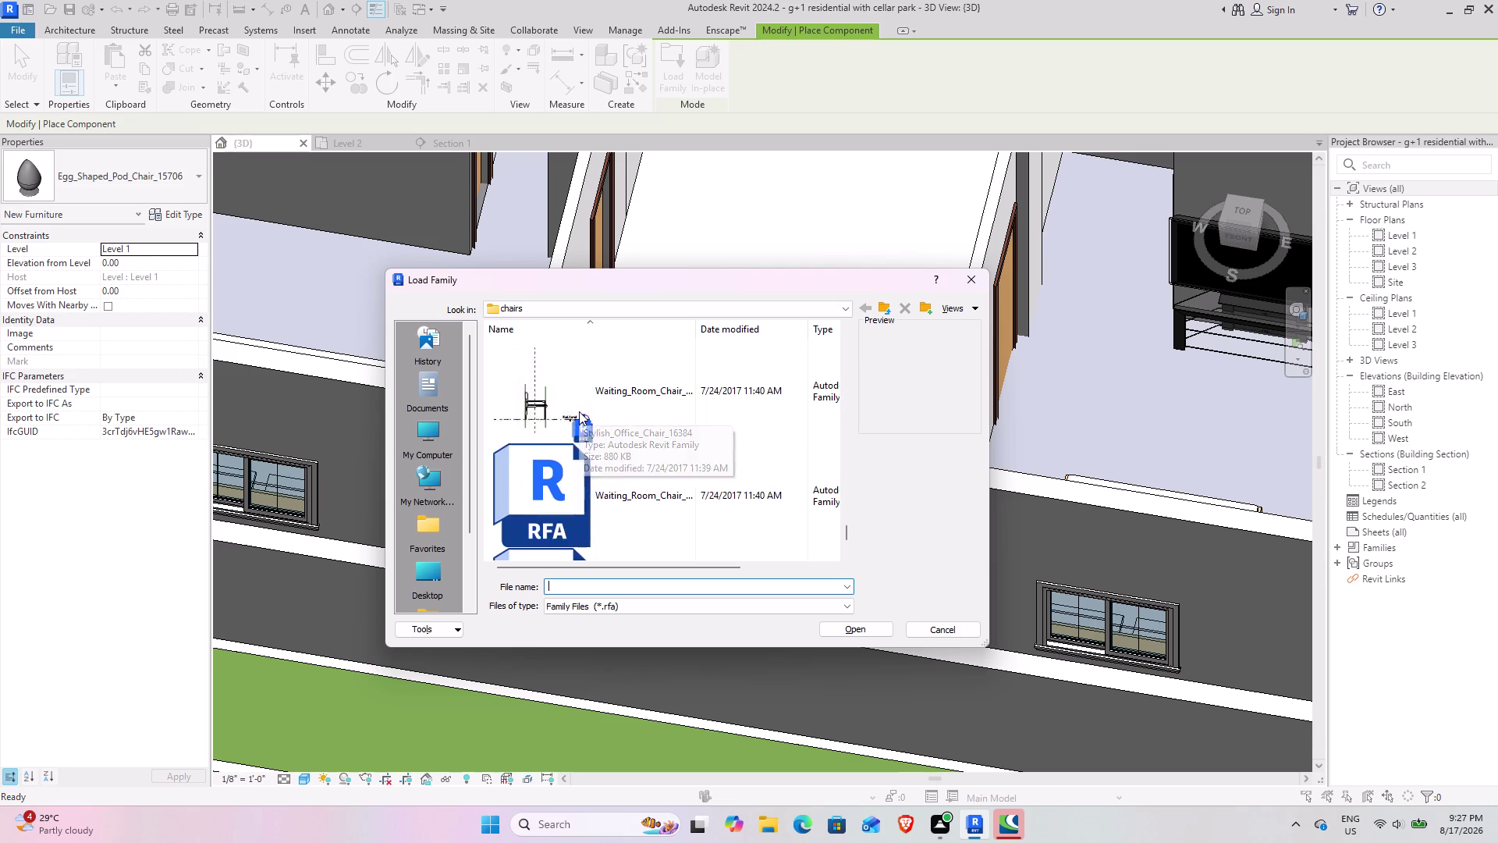
scroll(down, 3)
scroll(down, 3)
scroll(down, 3)
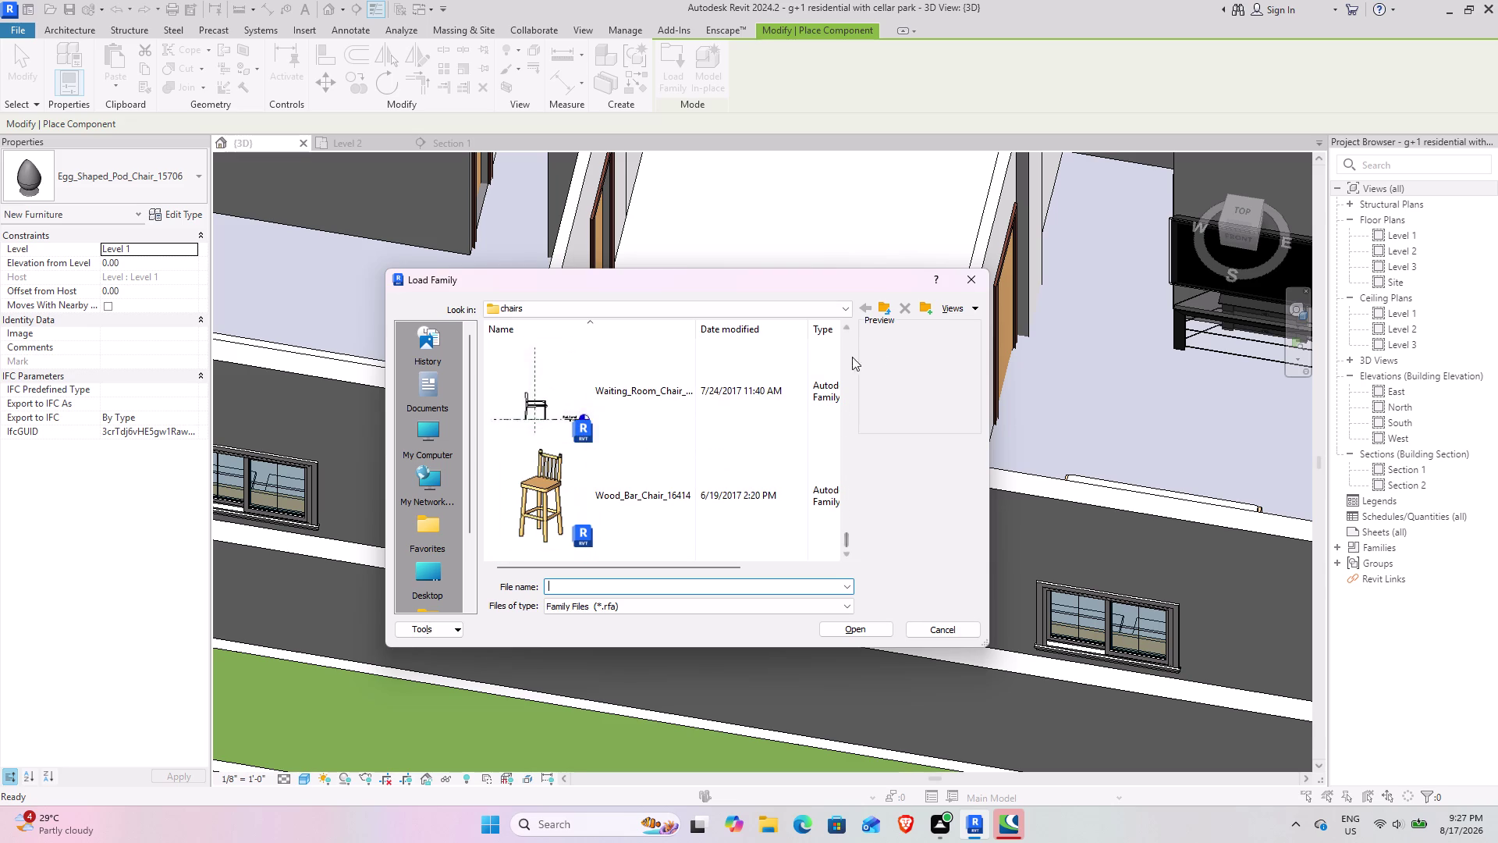
Load Dinning_Room_Table_and_Chairs_13500 from the 'dining table' folder.
click(886, 307)
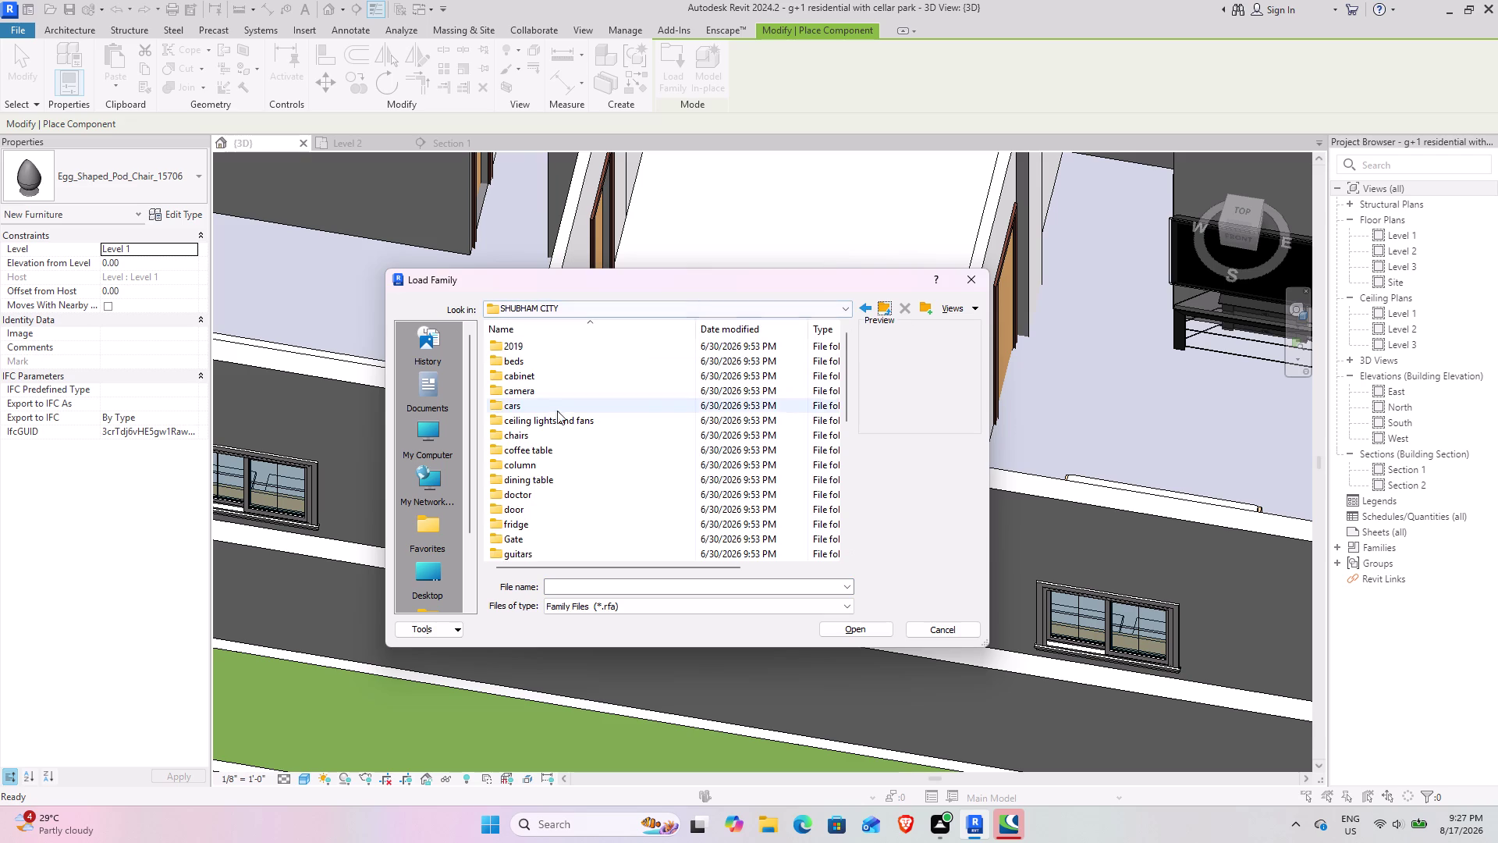
double_click(546, 482)
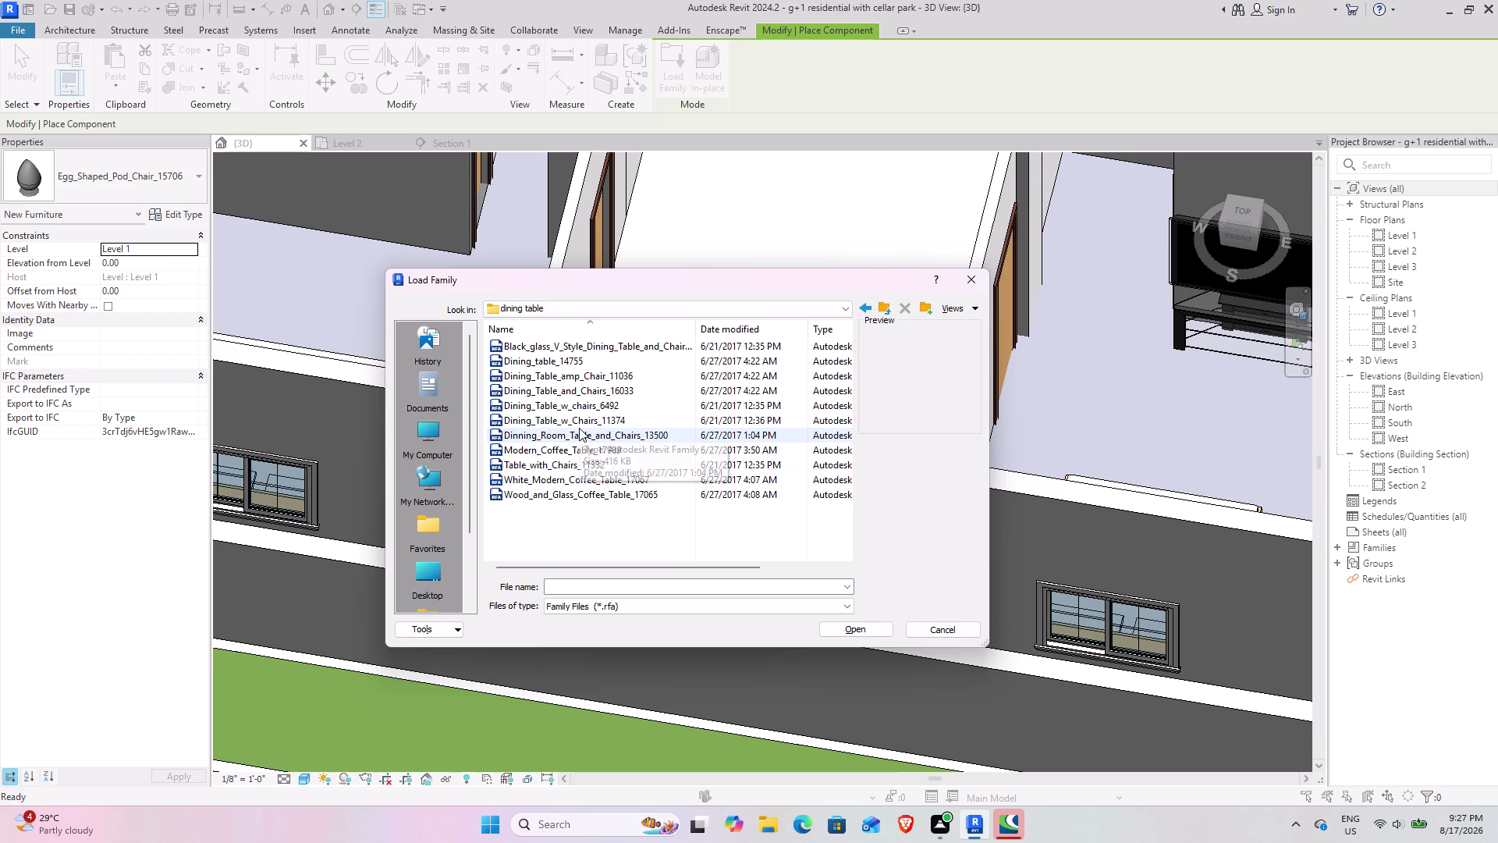
scroll(up, 3)
scroll(up, 3)
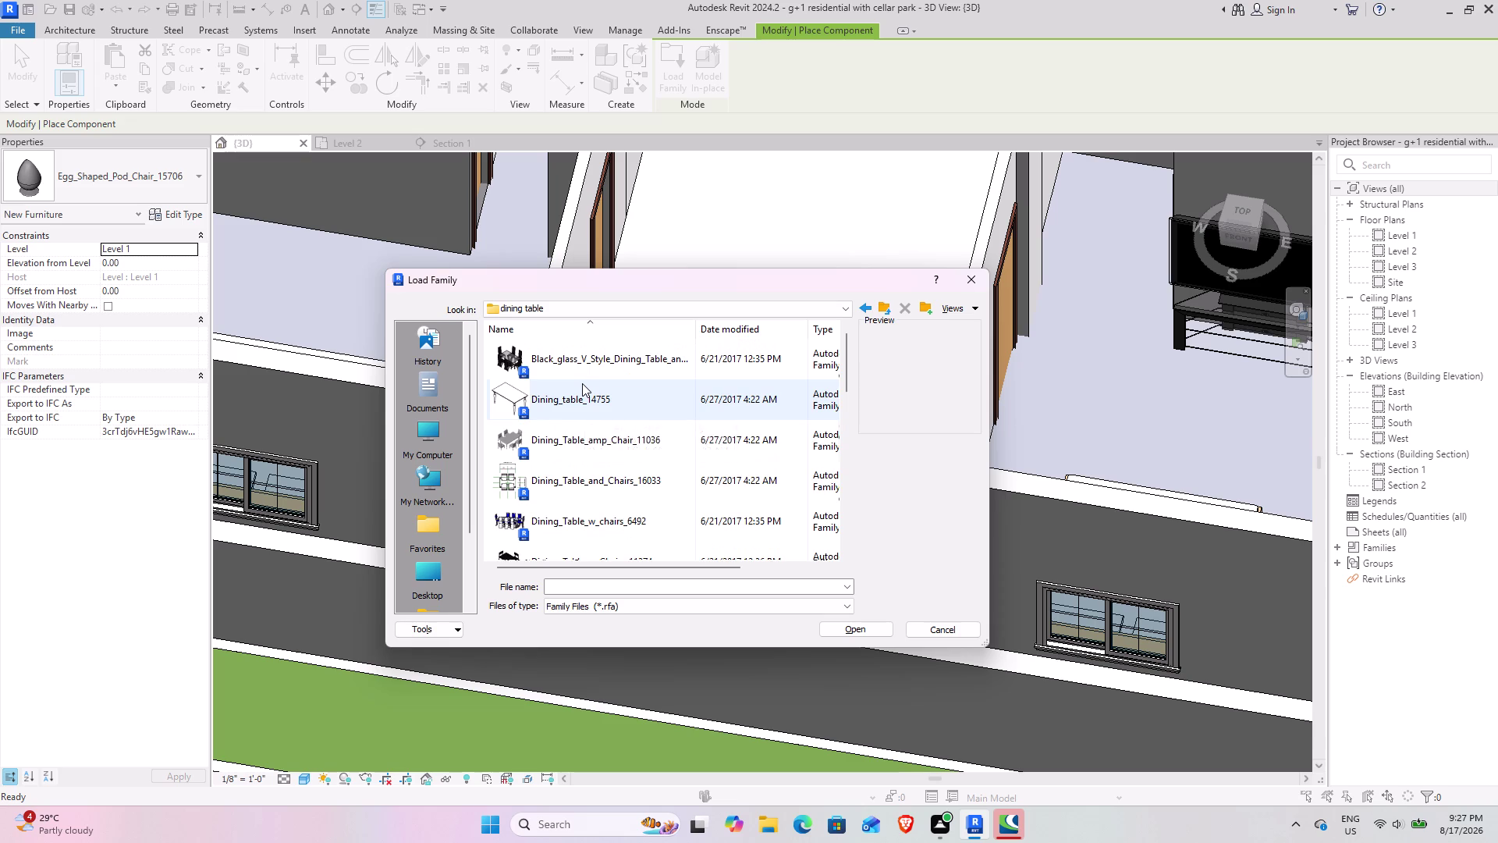
scroll(up, 3)
scroll(down, 3)
scroll(down, 3)
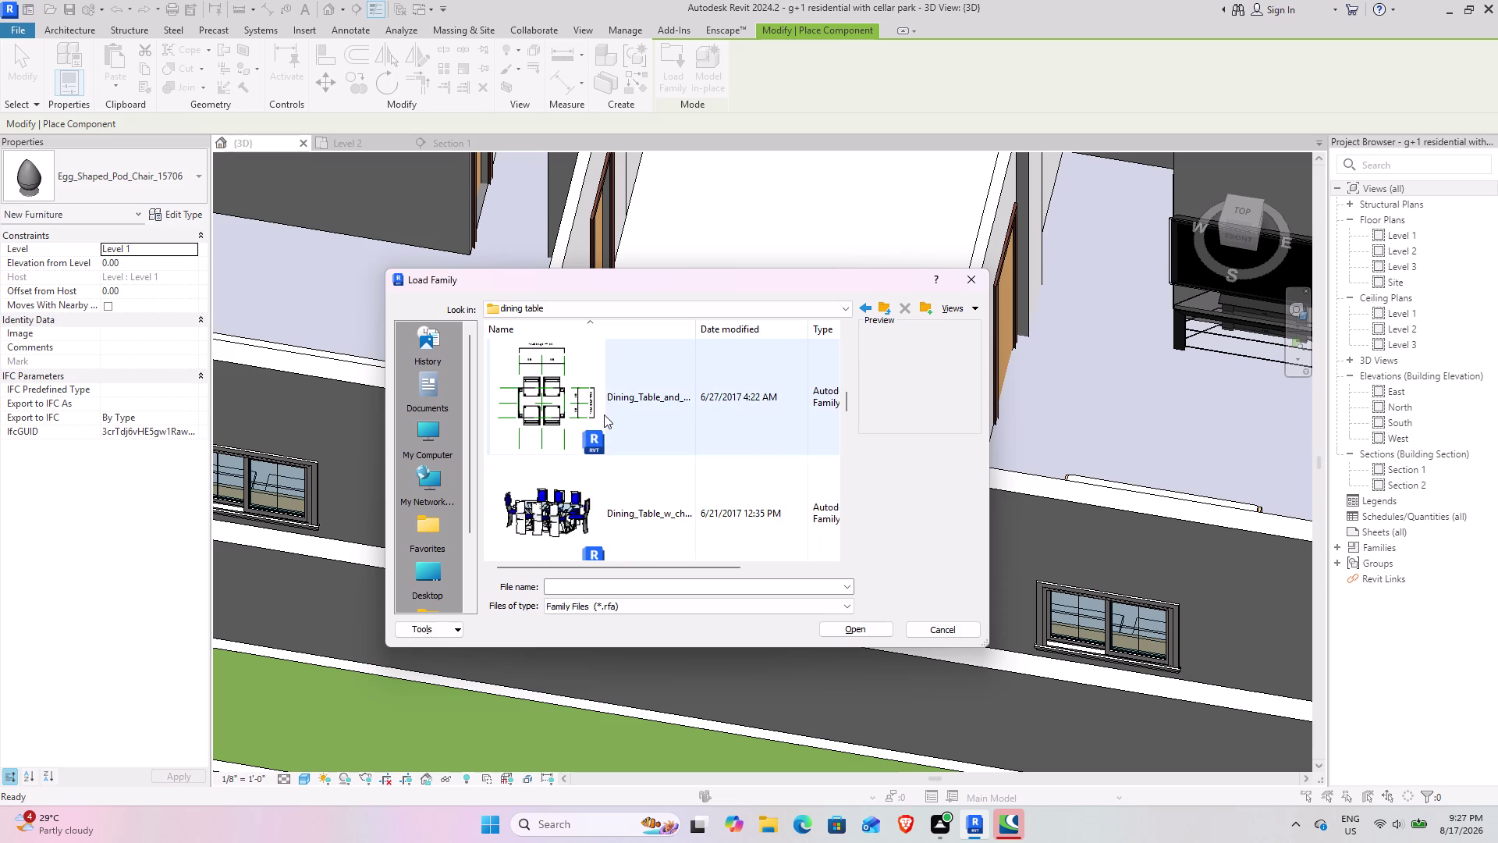
scroll(down, 3)
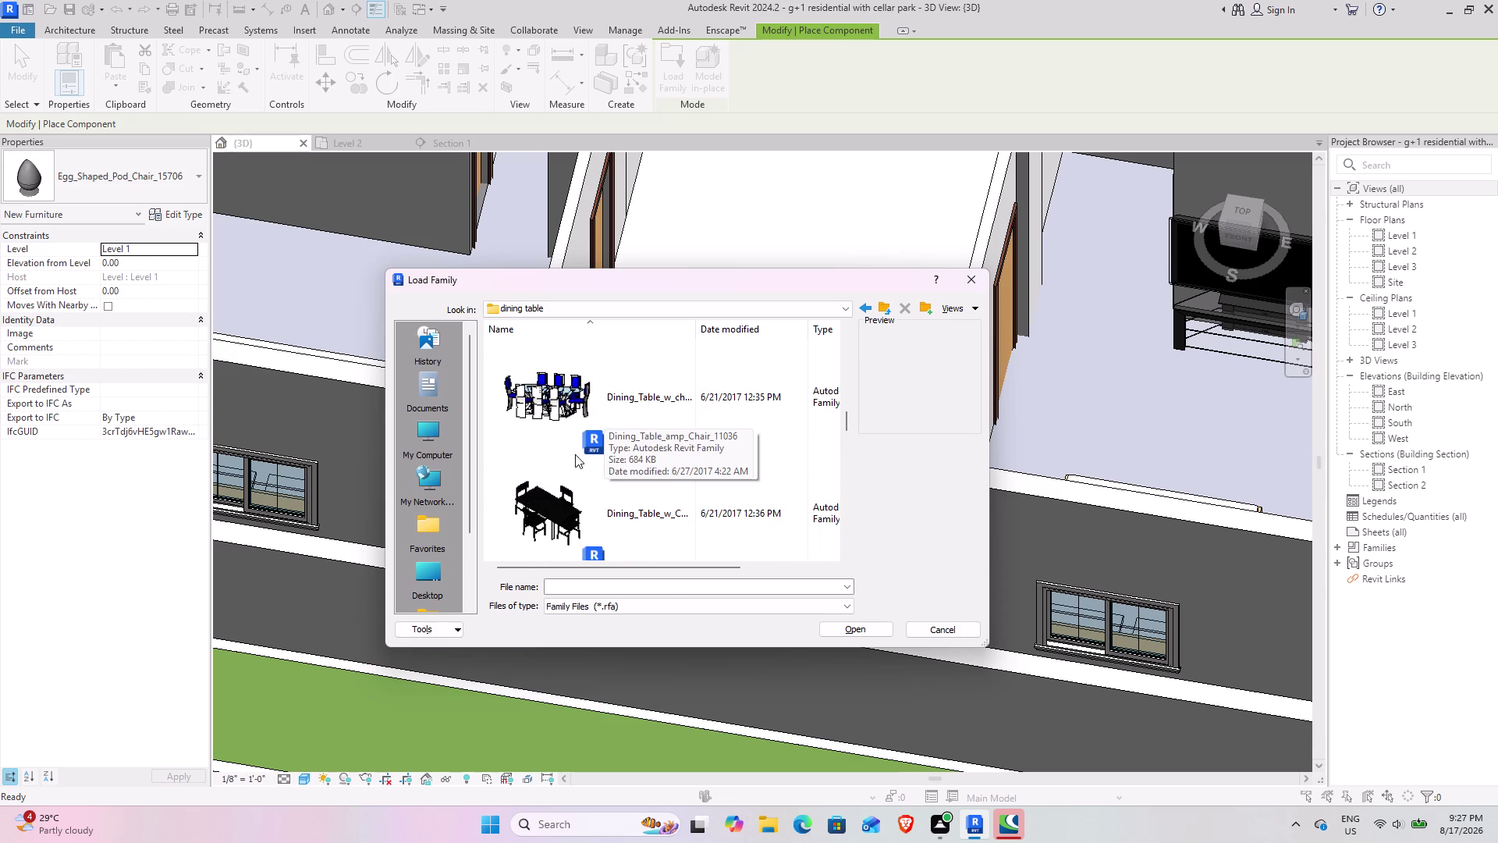
click(572, 509)
scroll(down, 3)
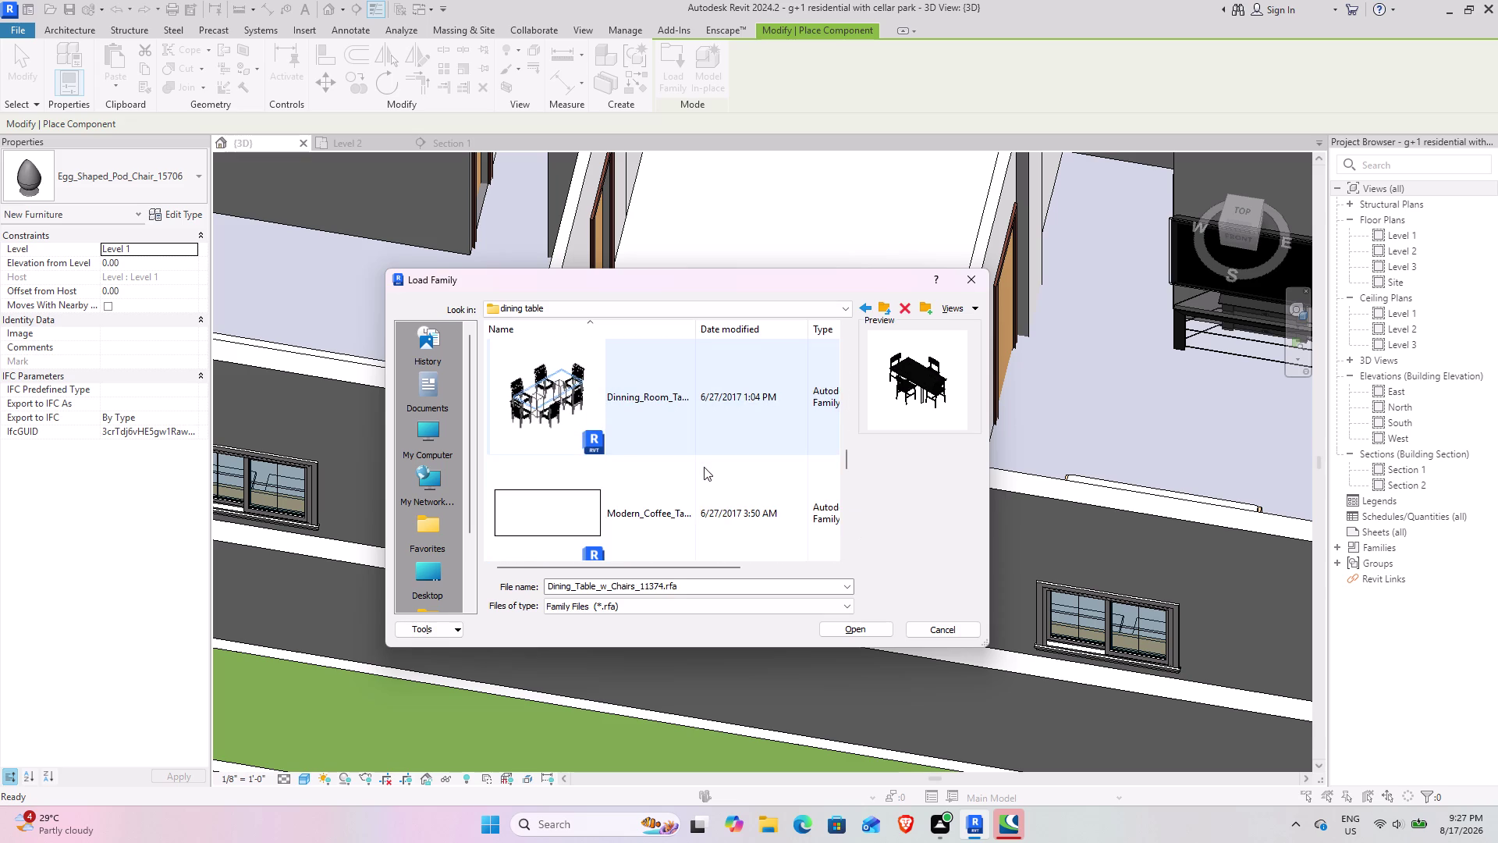
click(638, 407)
click(851, 626)
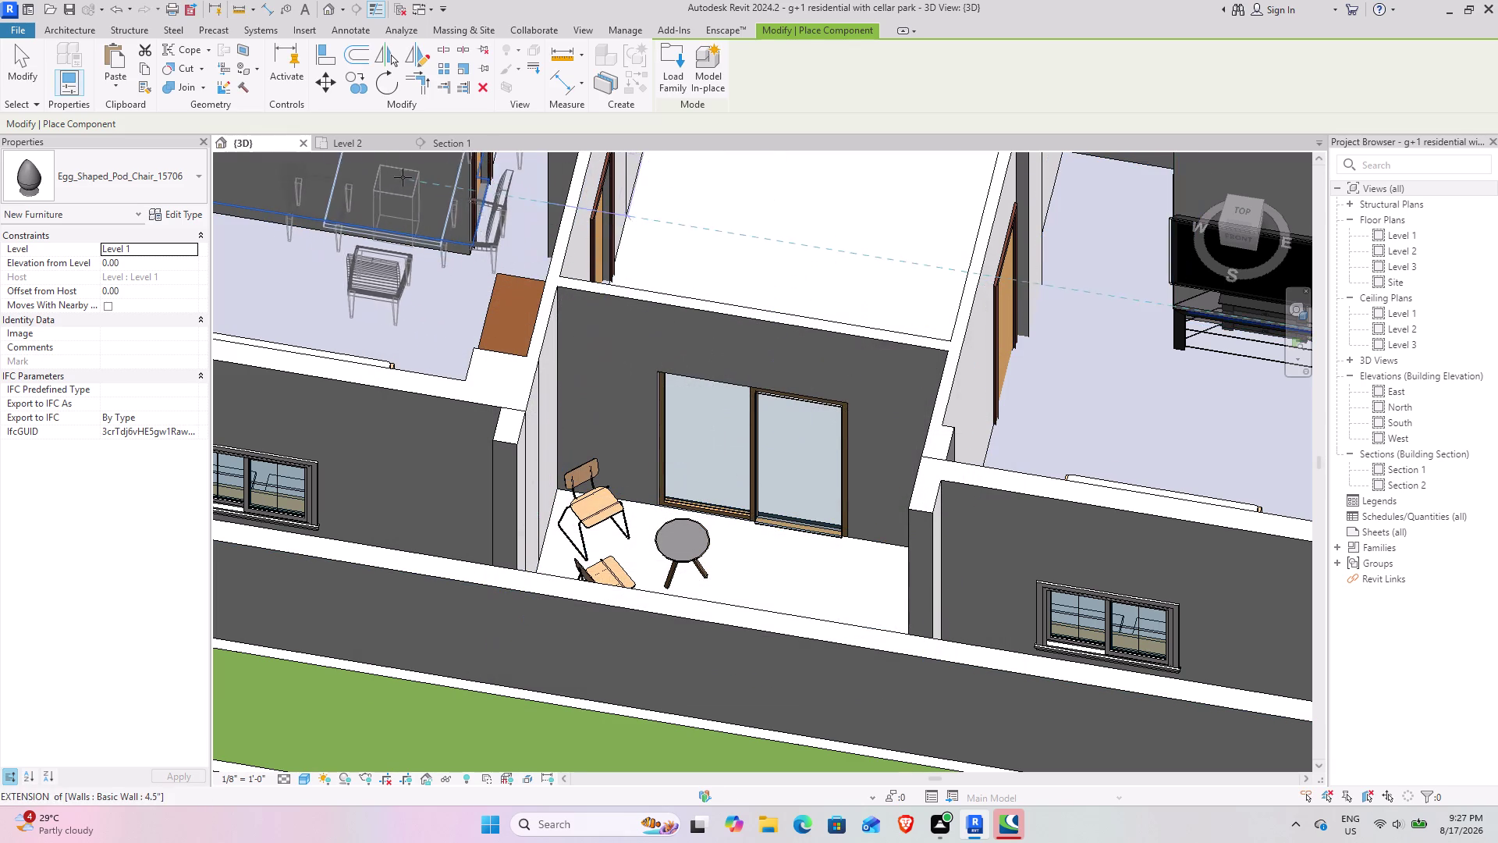
Return to the Level 2 plan and frame the dining area.
click(347, 142)
middle_drag(694, 278, 684, 299)
scroll(down, 3)
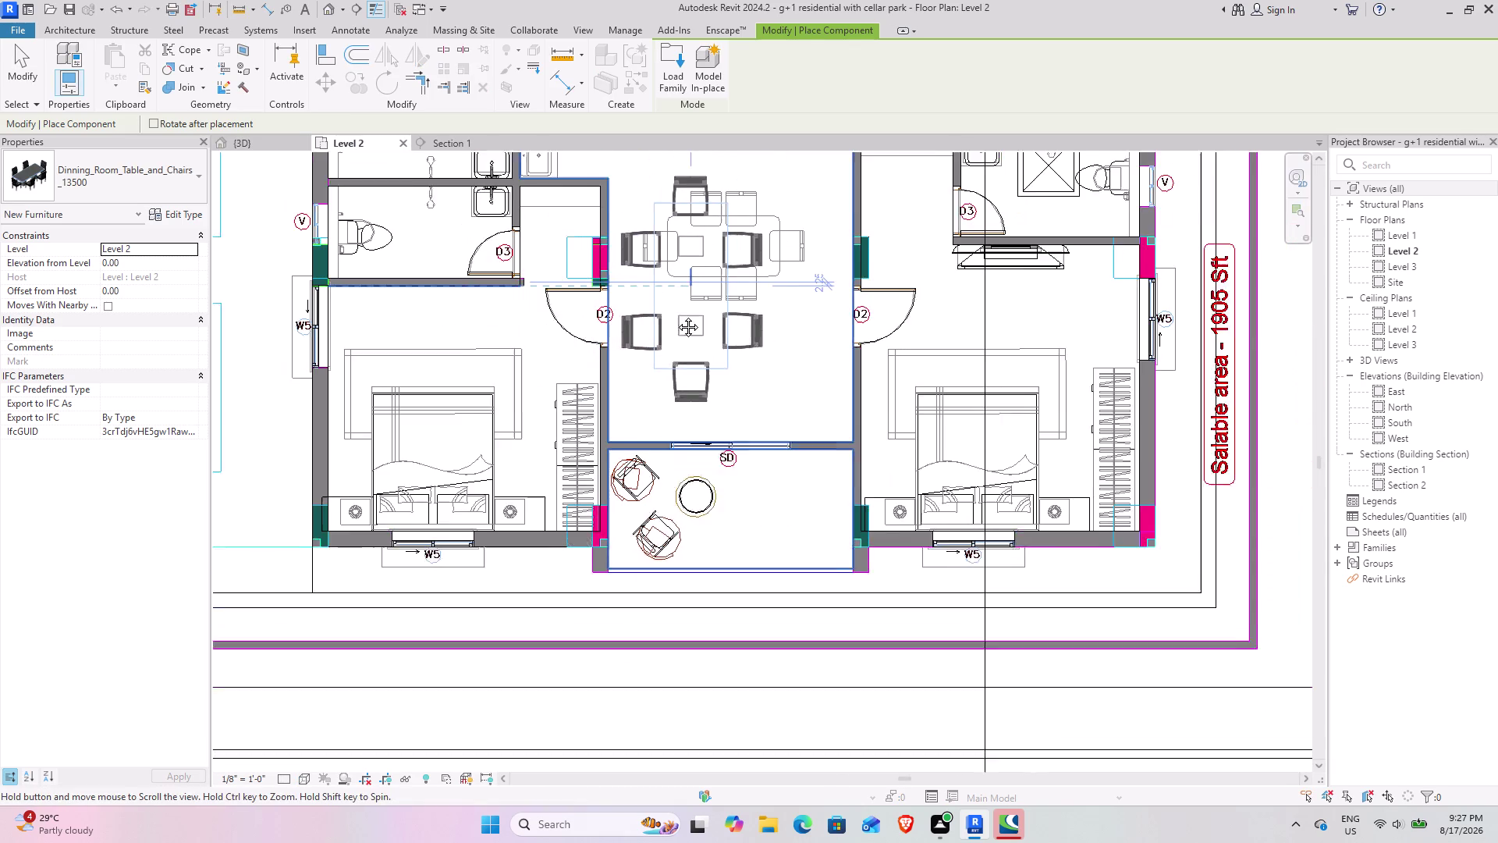
middle_drag(684, 299, 622, 415)
key(space)
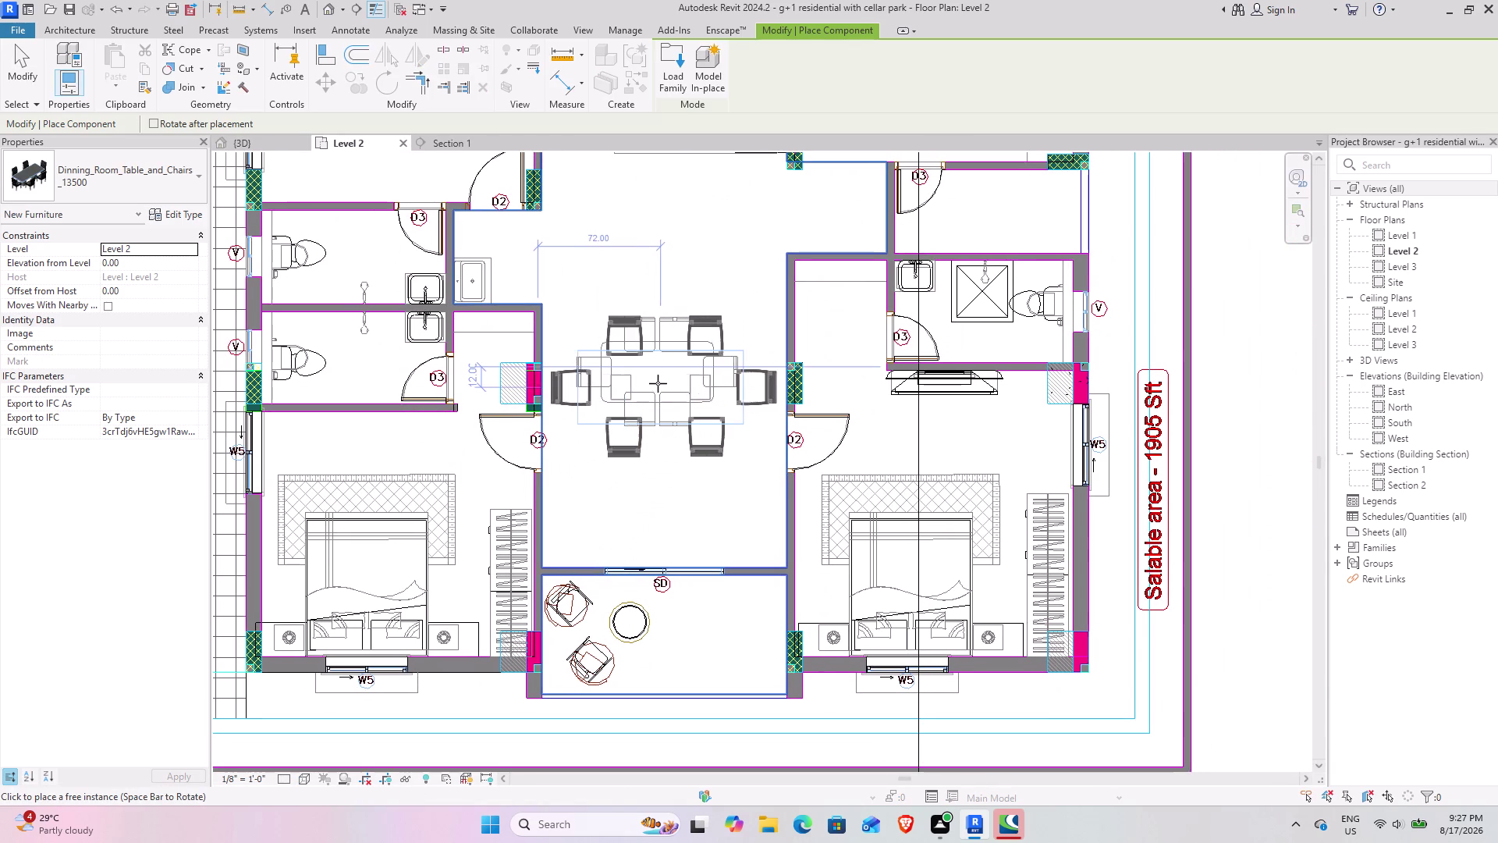
scroll(up, 3)
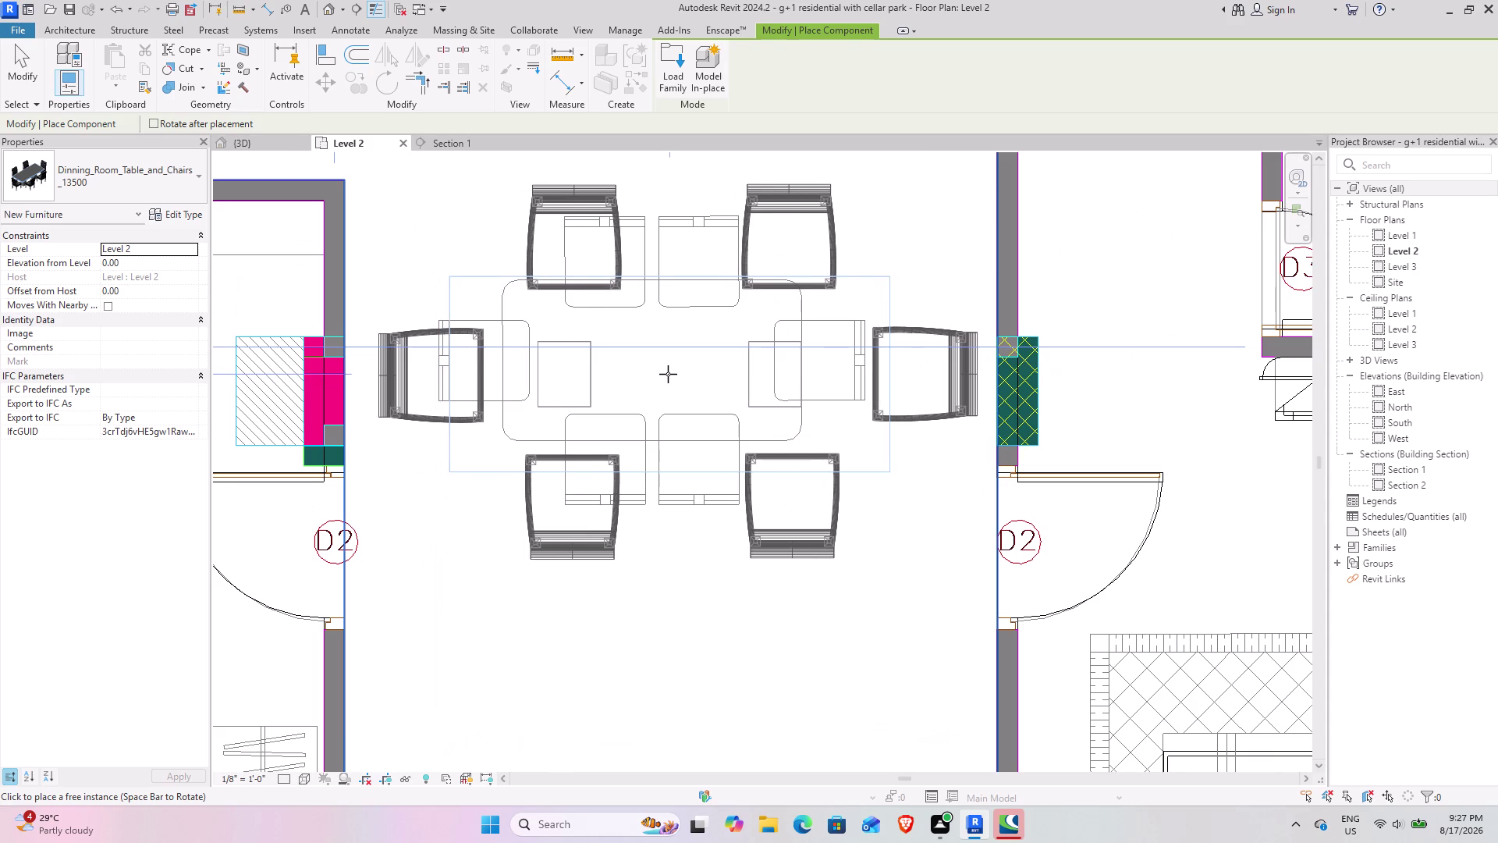
Review the dining set's type properties.
click(184, 211)
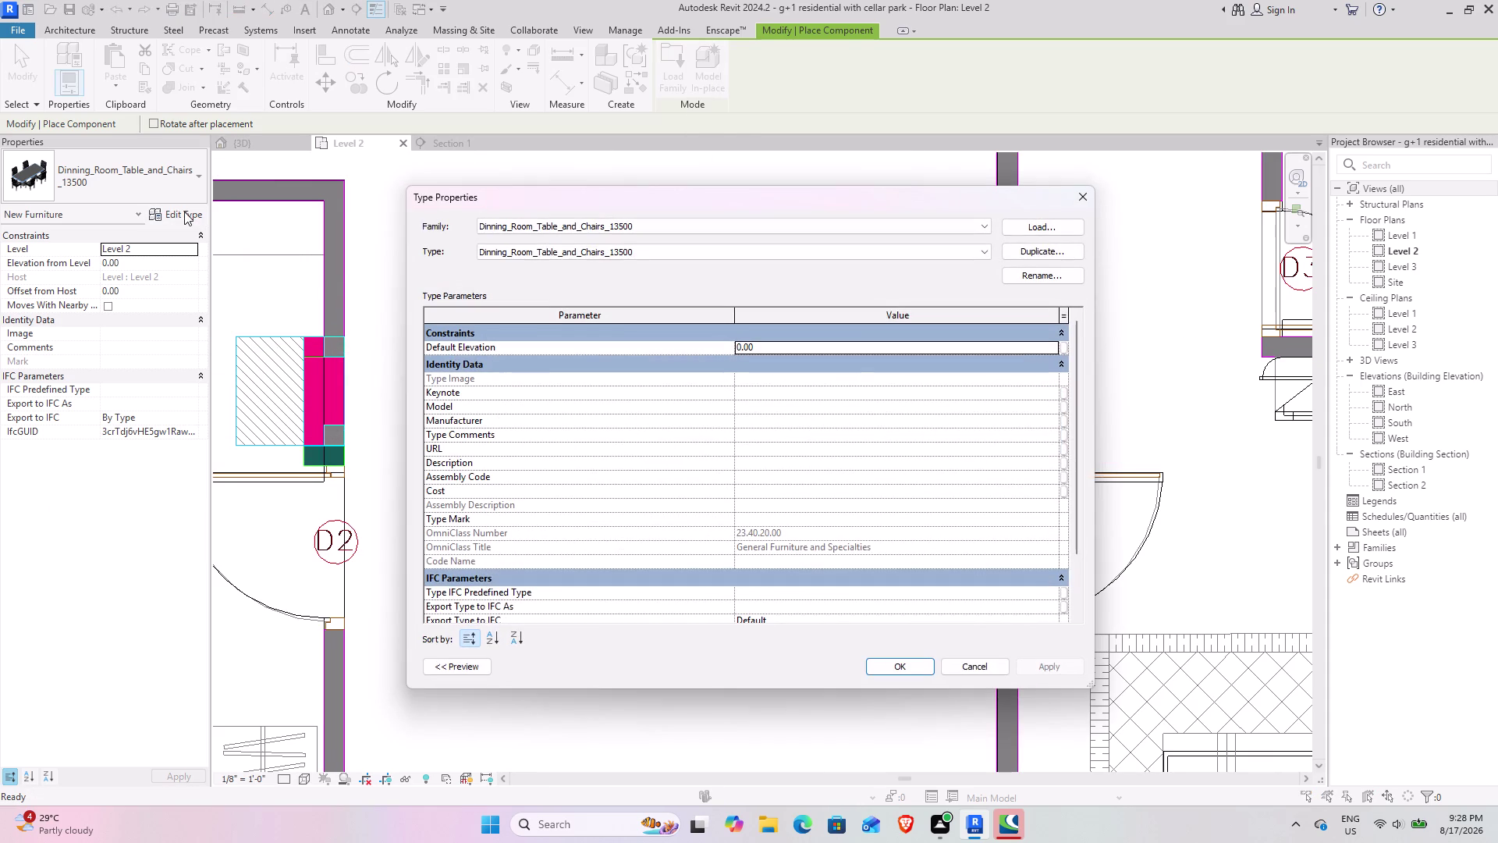
scroll(down, 3)
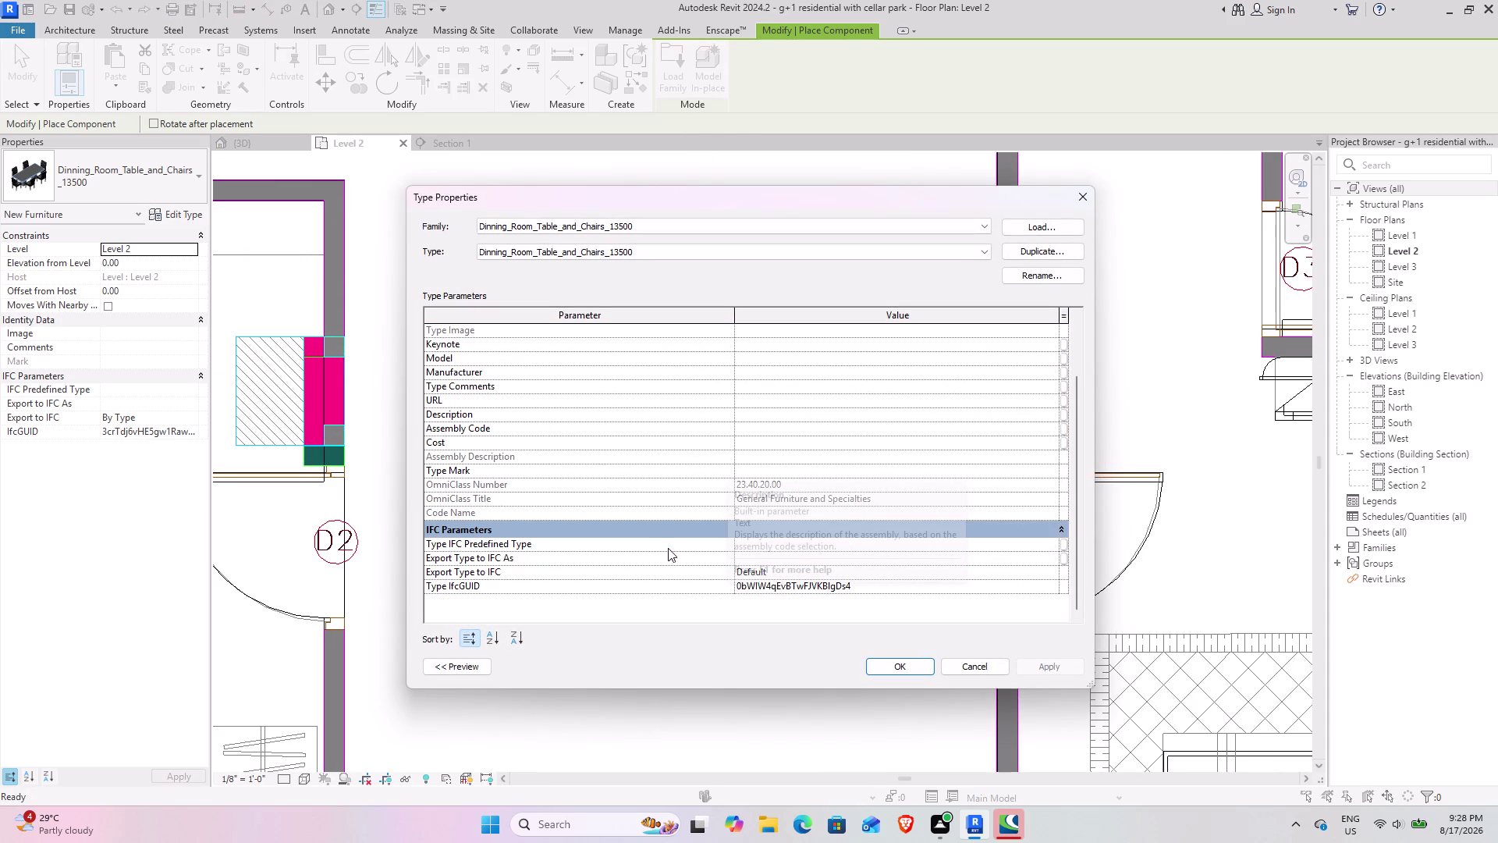
click(976, 663)
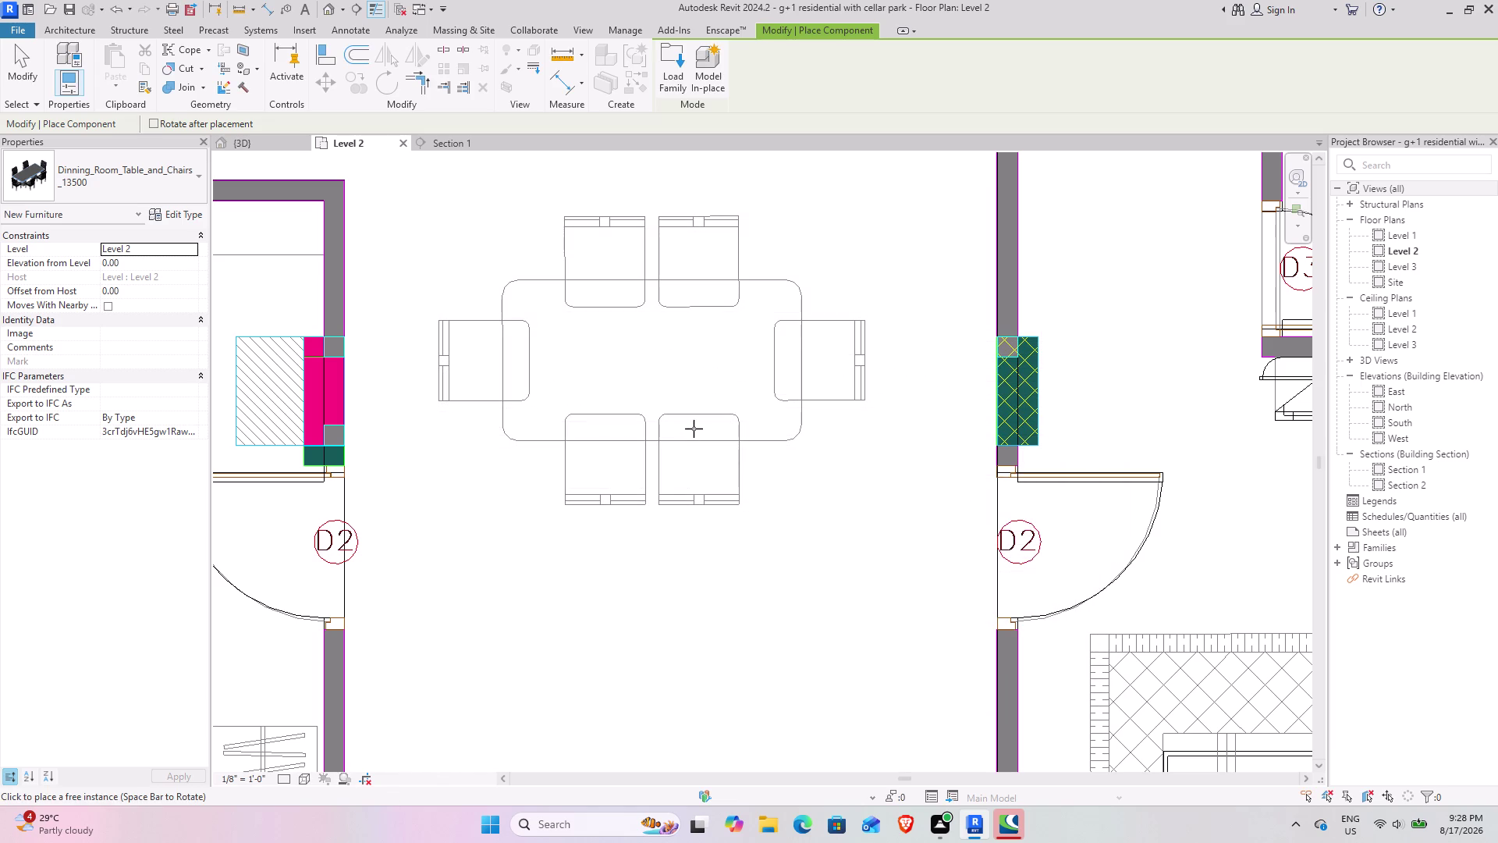
scroll(down, 3)
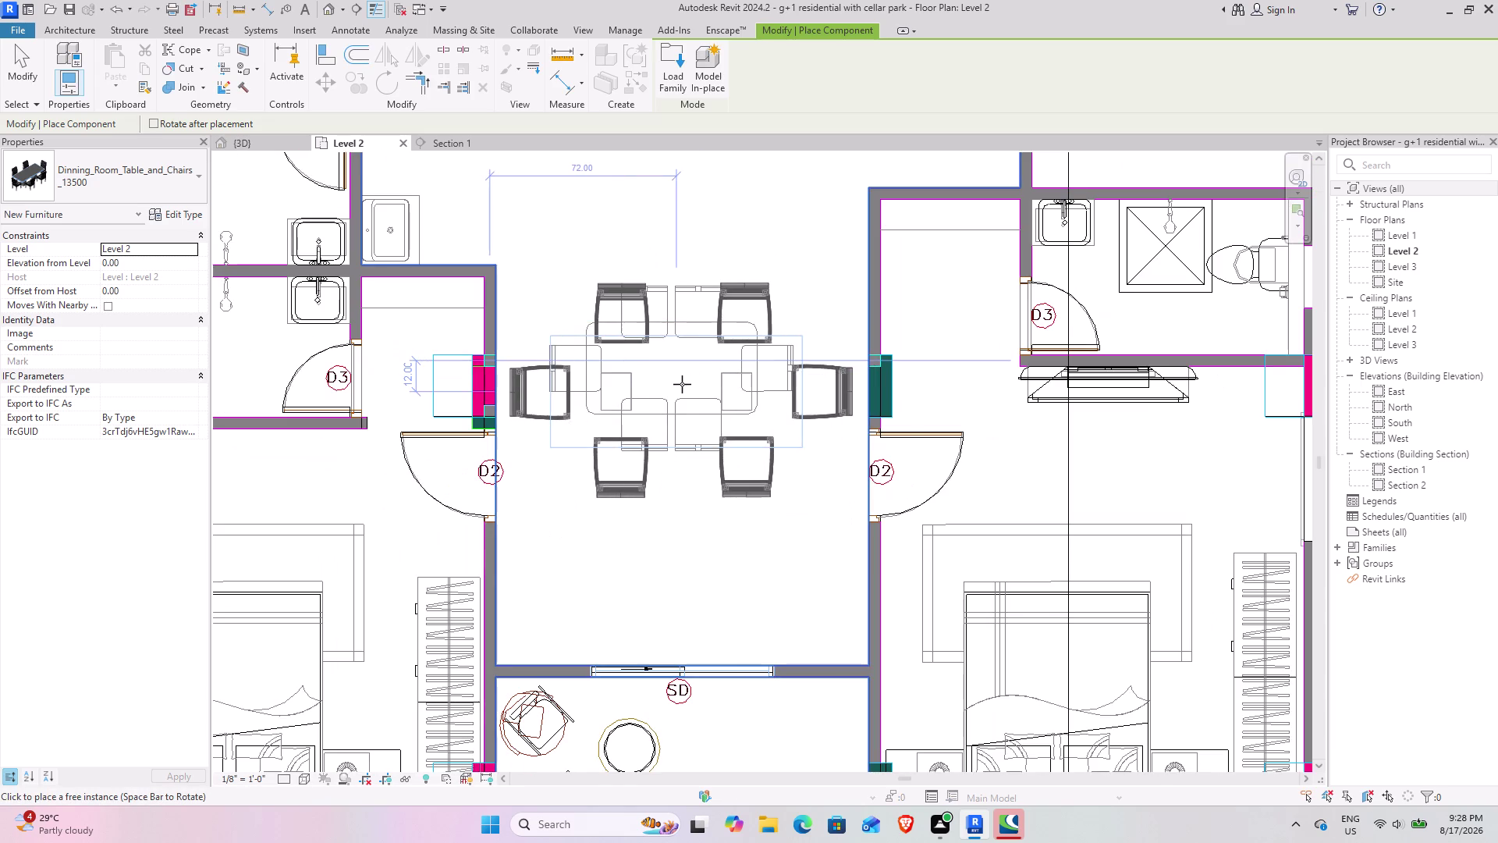
scroll(up, 3)
scroll(down, 3)
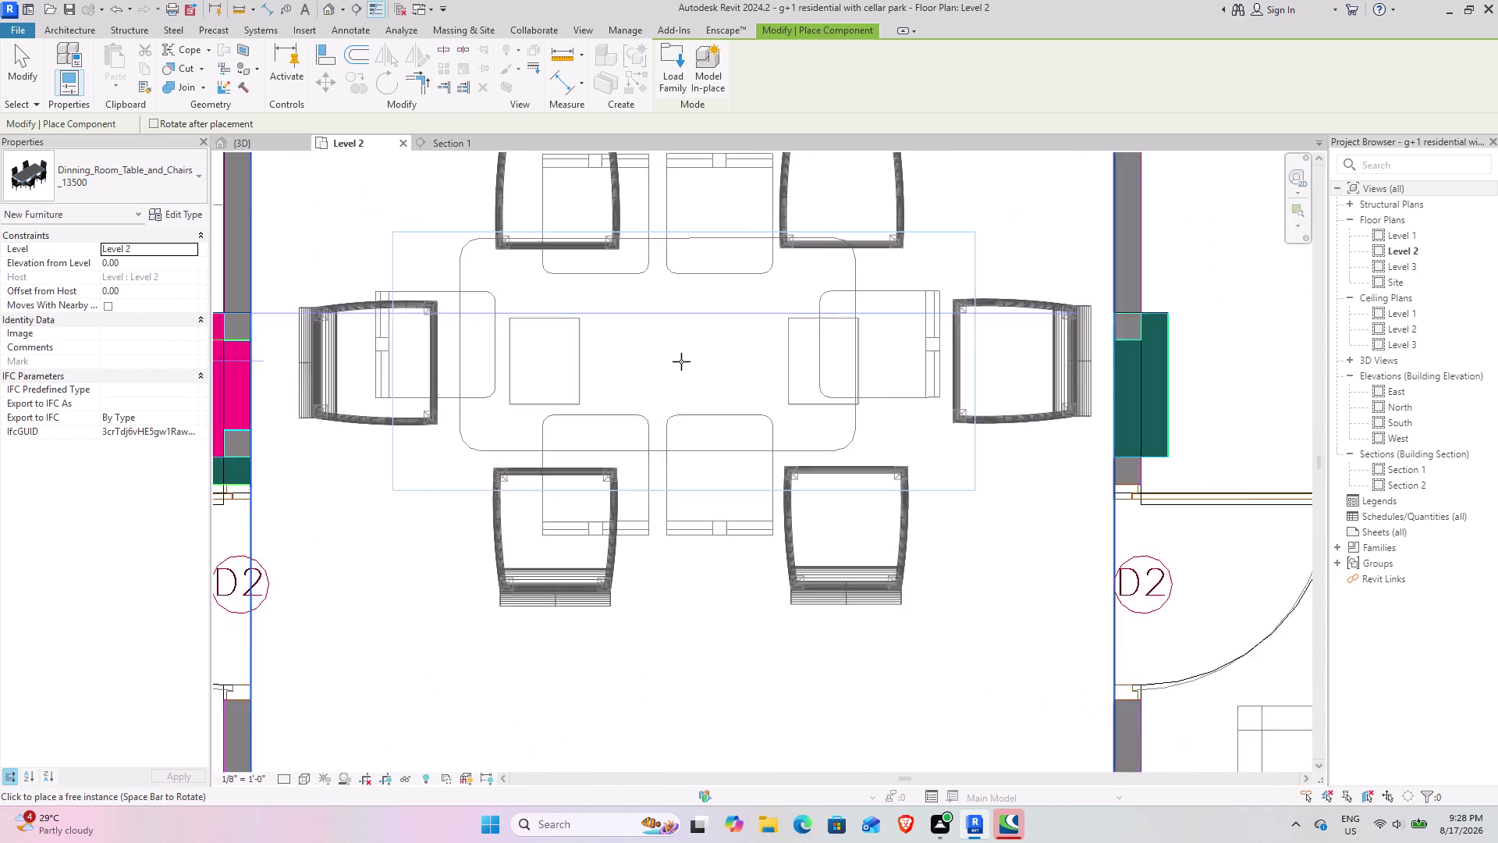
scroll(down, 3)
scroll(down, 3)
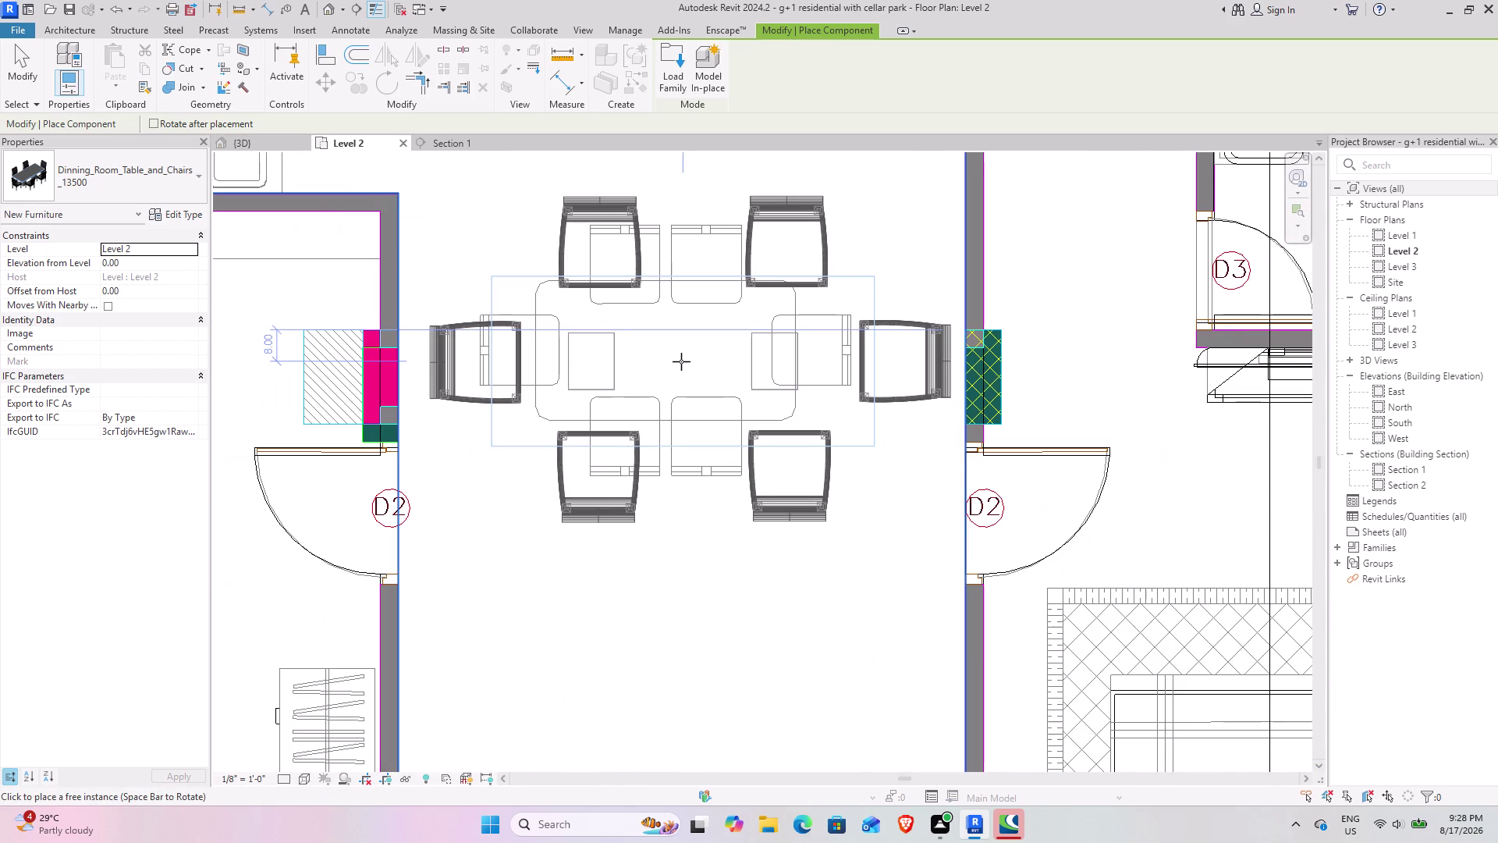
Rotate the dining set a quarter turn and place it between the two doors.
key(space)
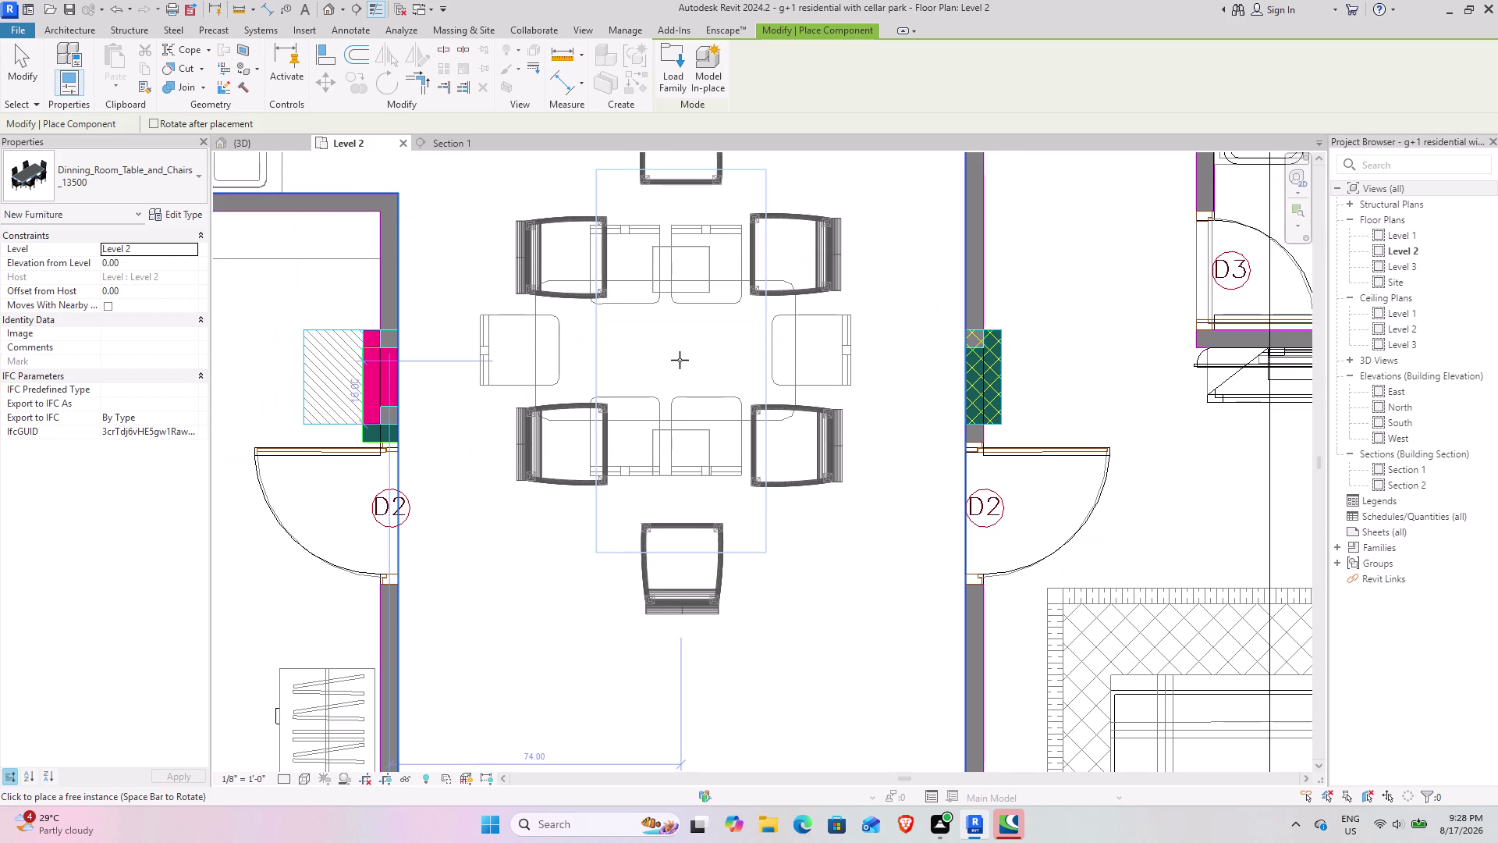
middle_drag(679, 362, 674, 464)
scroll(down, 3)
middle_drag(674, 464, 678, 445)
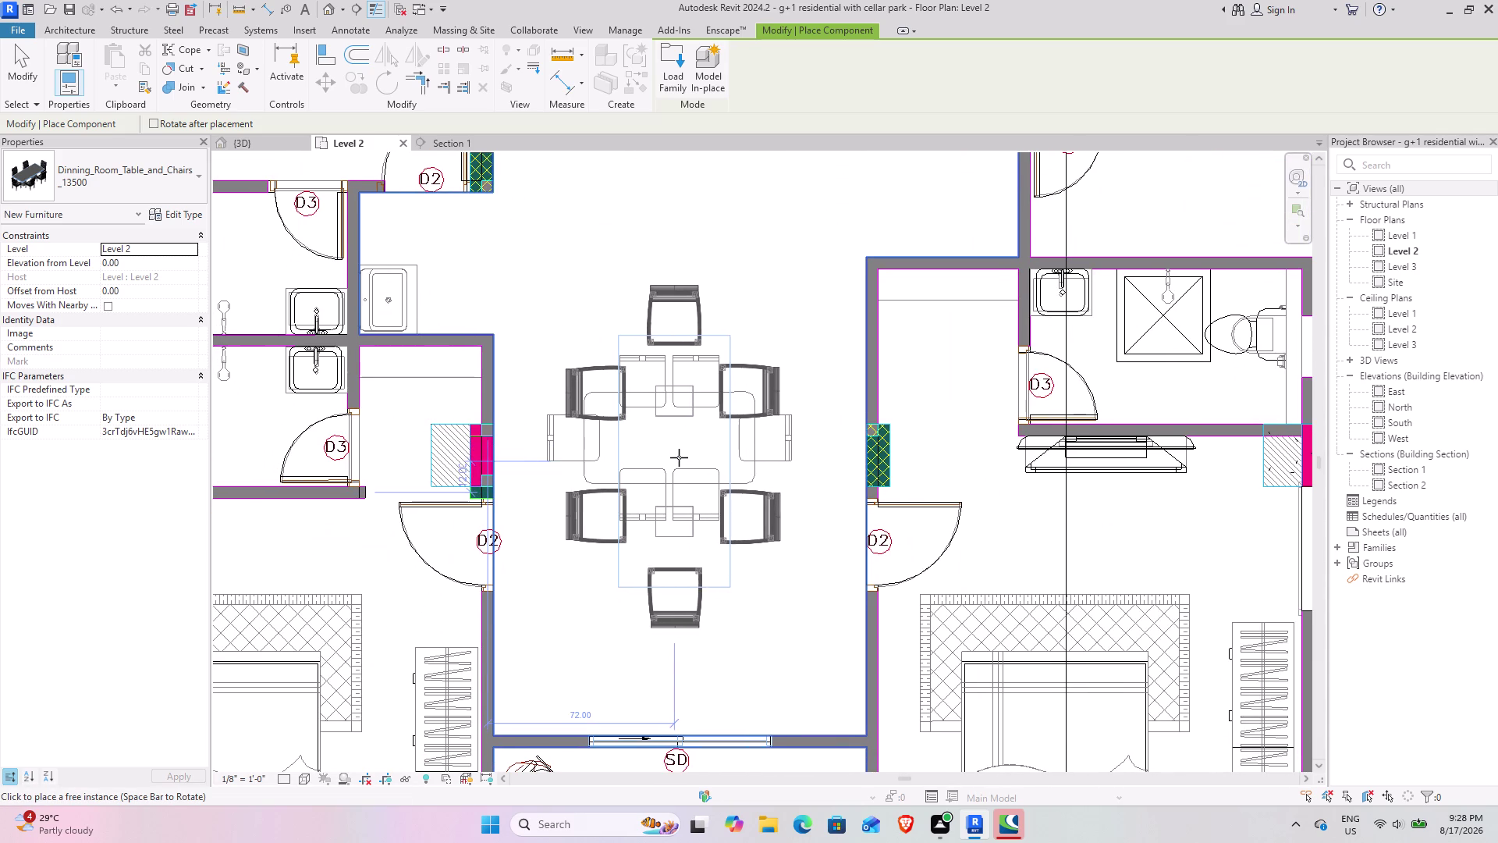
click(679, 458)
click(32, 60)
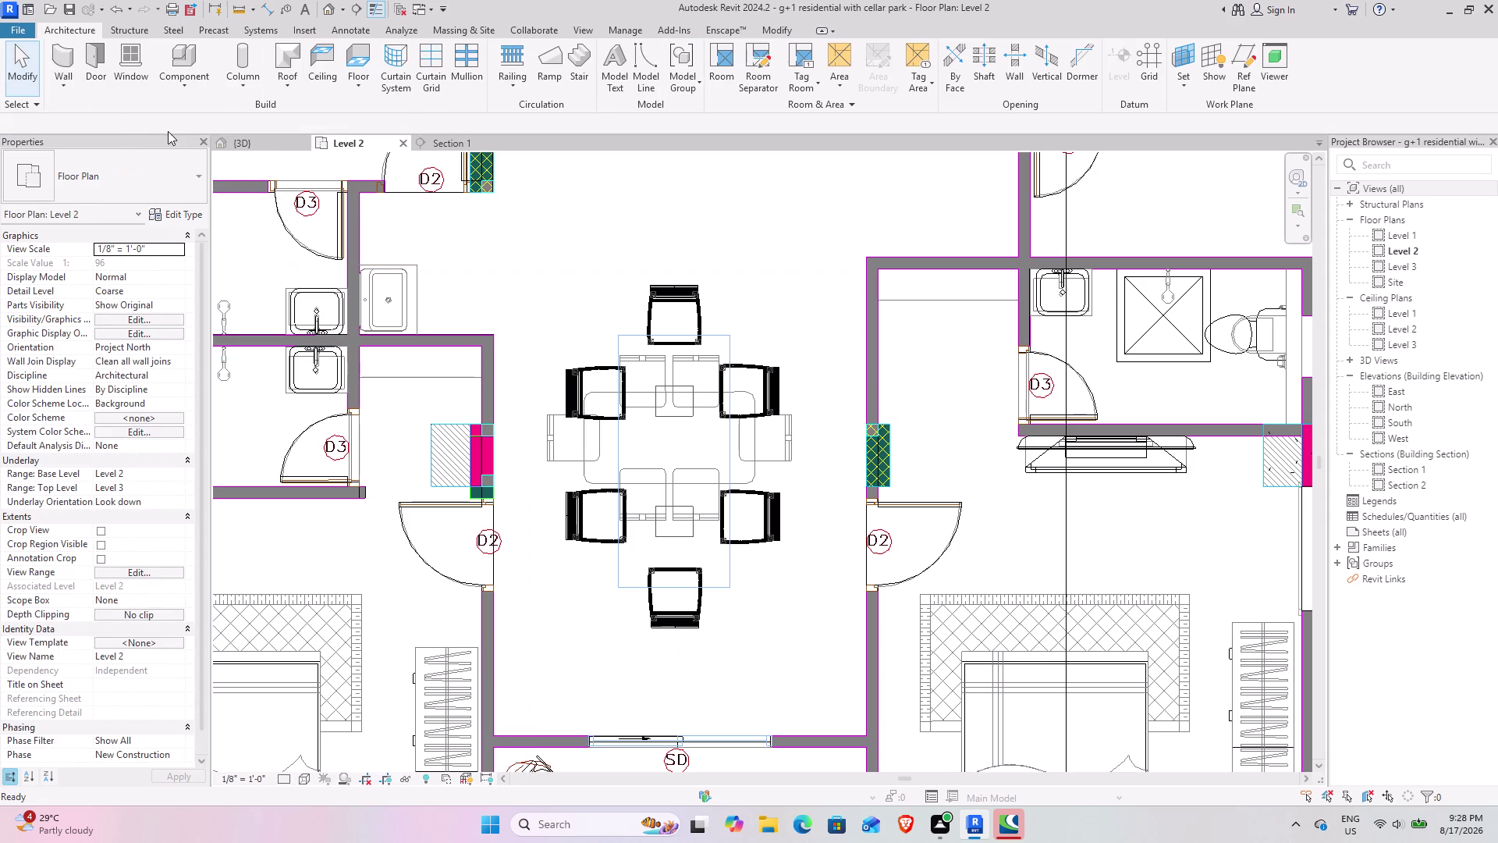
Switch to the 3D view and orbit around the newly placed dining set.
click(246, 147)
scroll(down, 3)
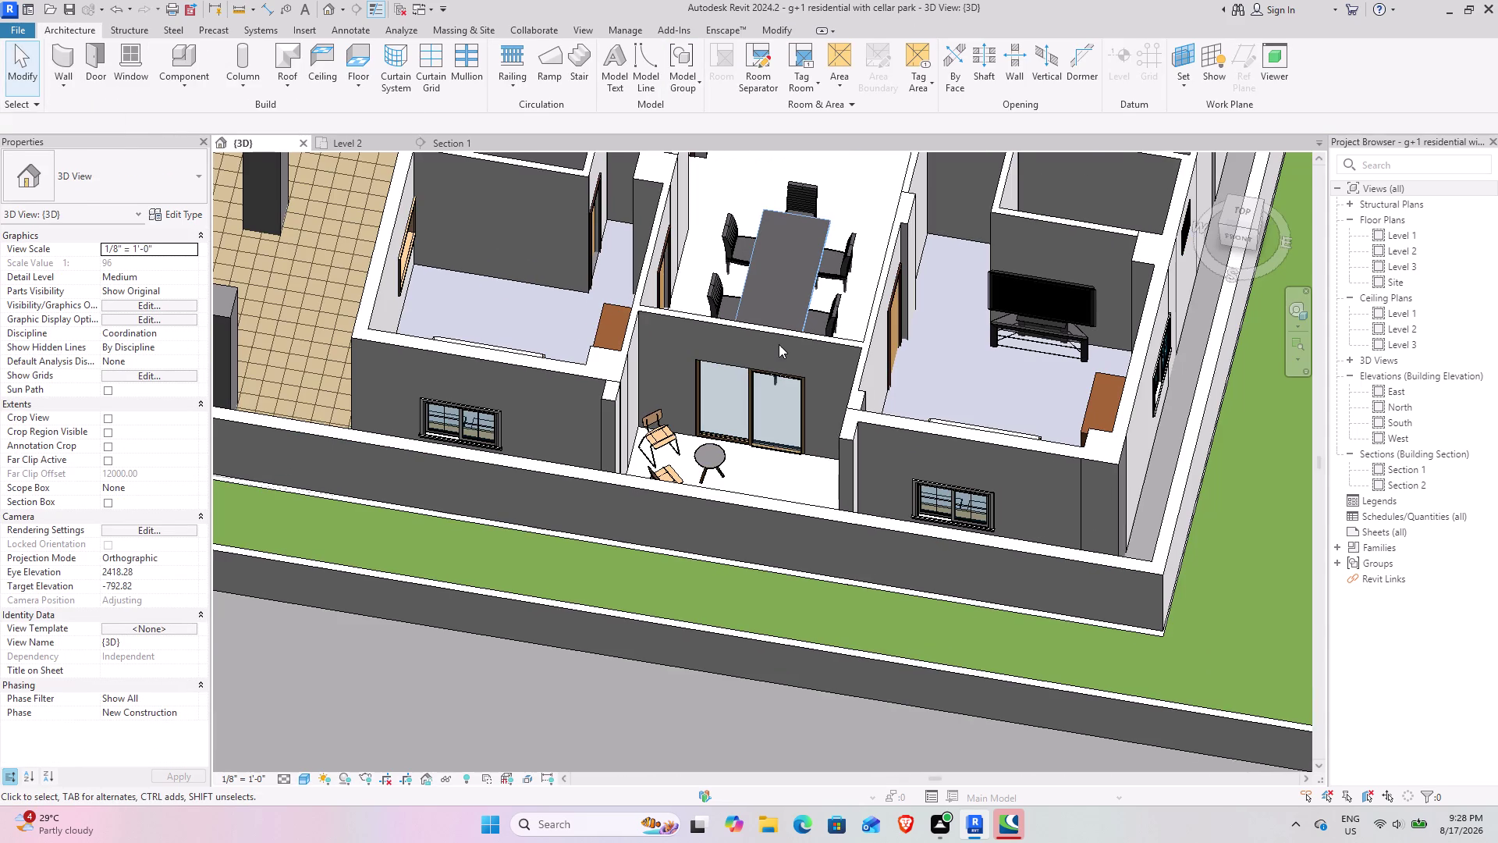
middle_drag(780, 340, 643, 475)
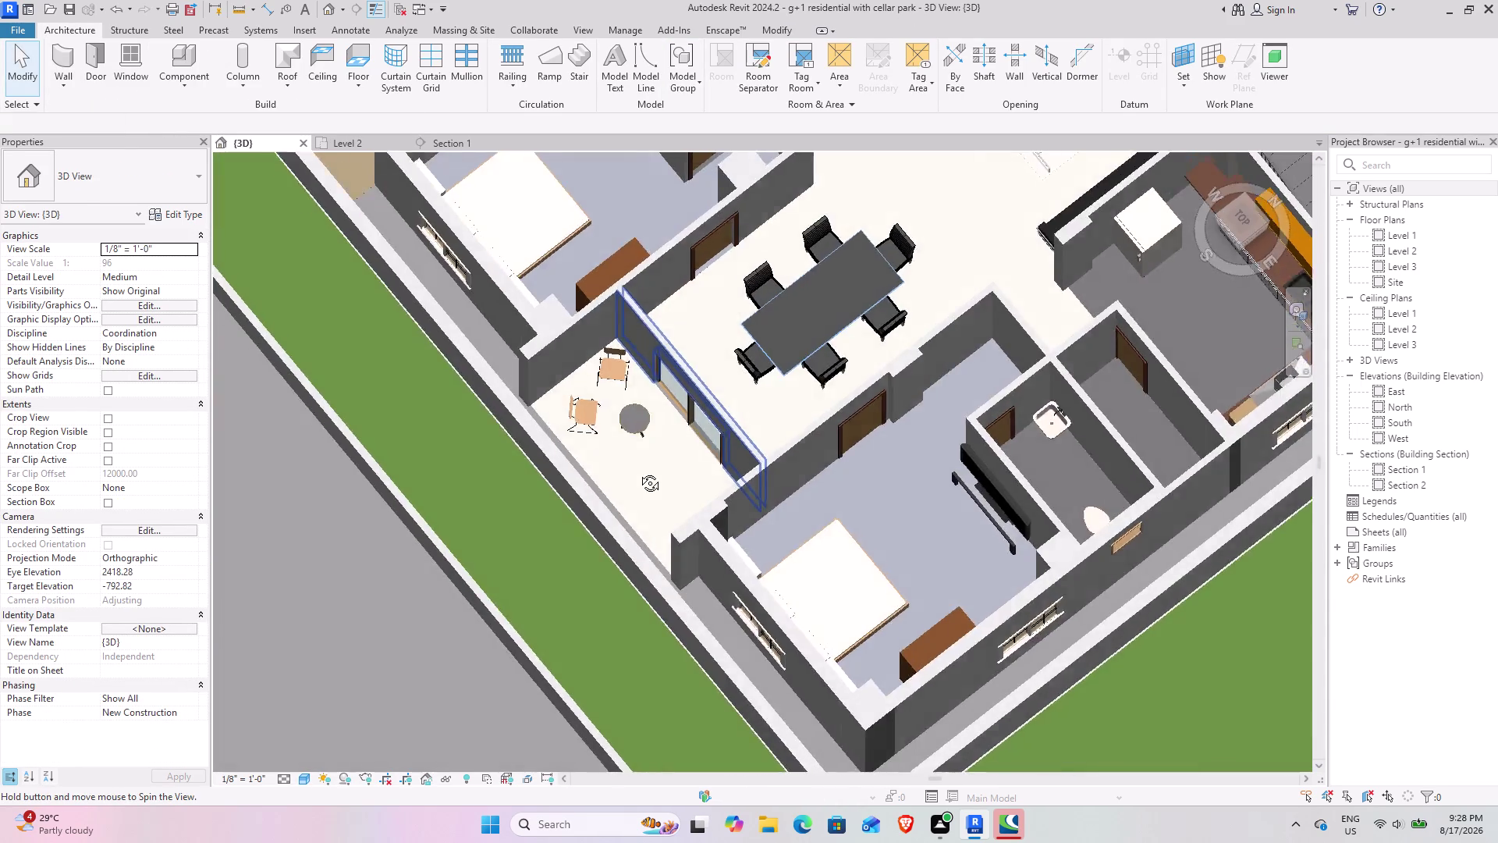
middle_drag(642, 475, 837, 416)
middle_drag(774, 311, 764, 381)
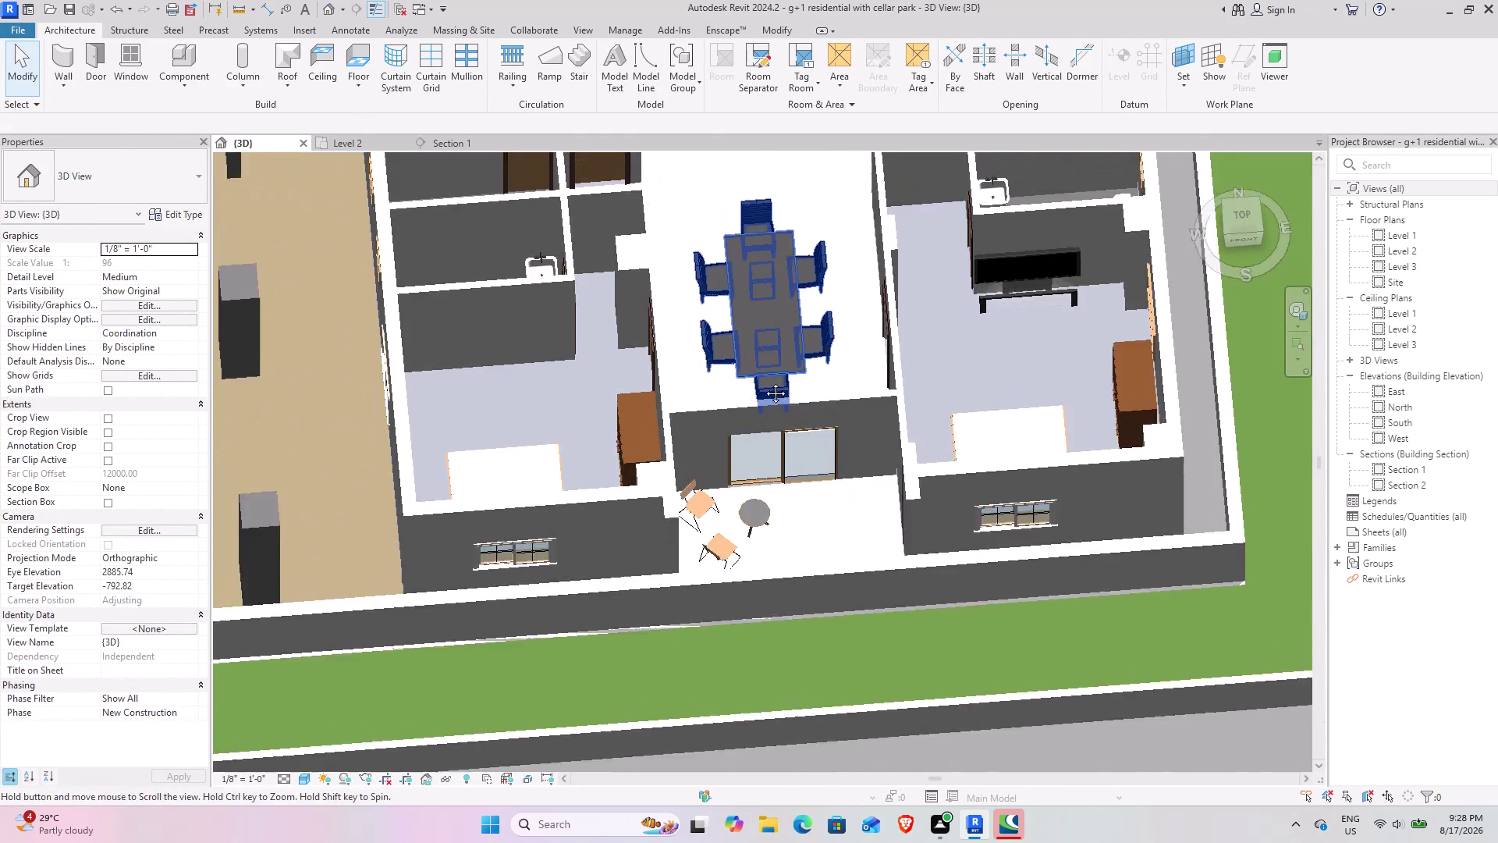
middle_drag(764, 381, 733, 491)
middle_drag(715, 452, 644, 439)
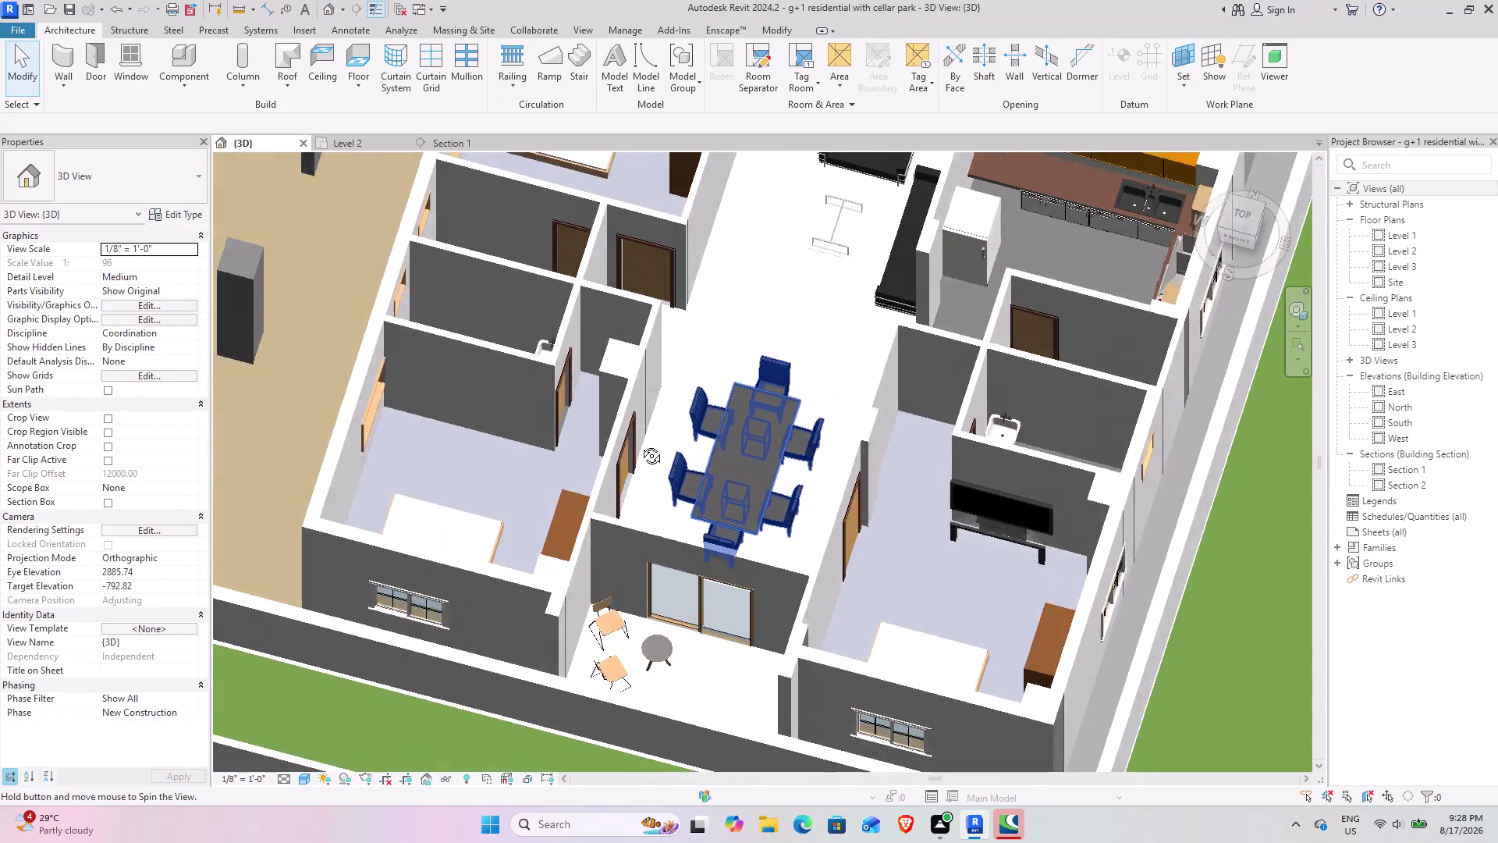
middle_drag(644, 440, 622, 445)
scroll(down, 3)
middle_drag(730, 424, 563, 423)
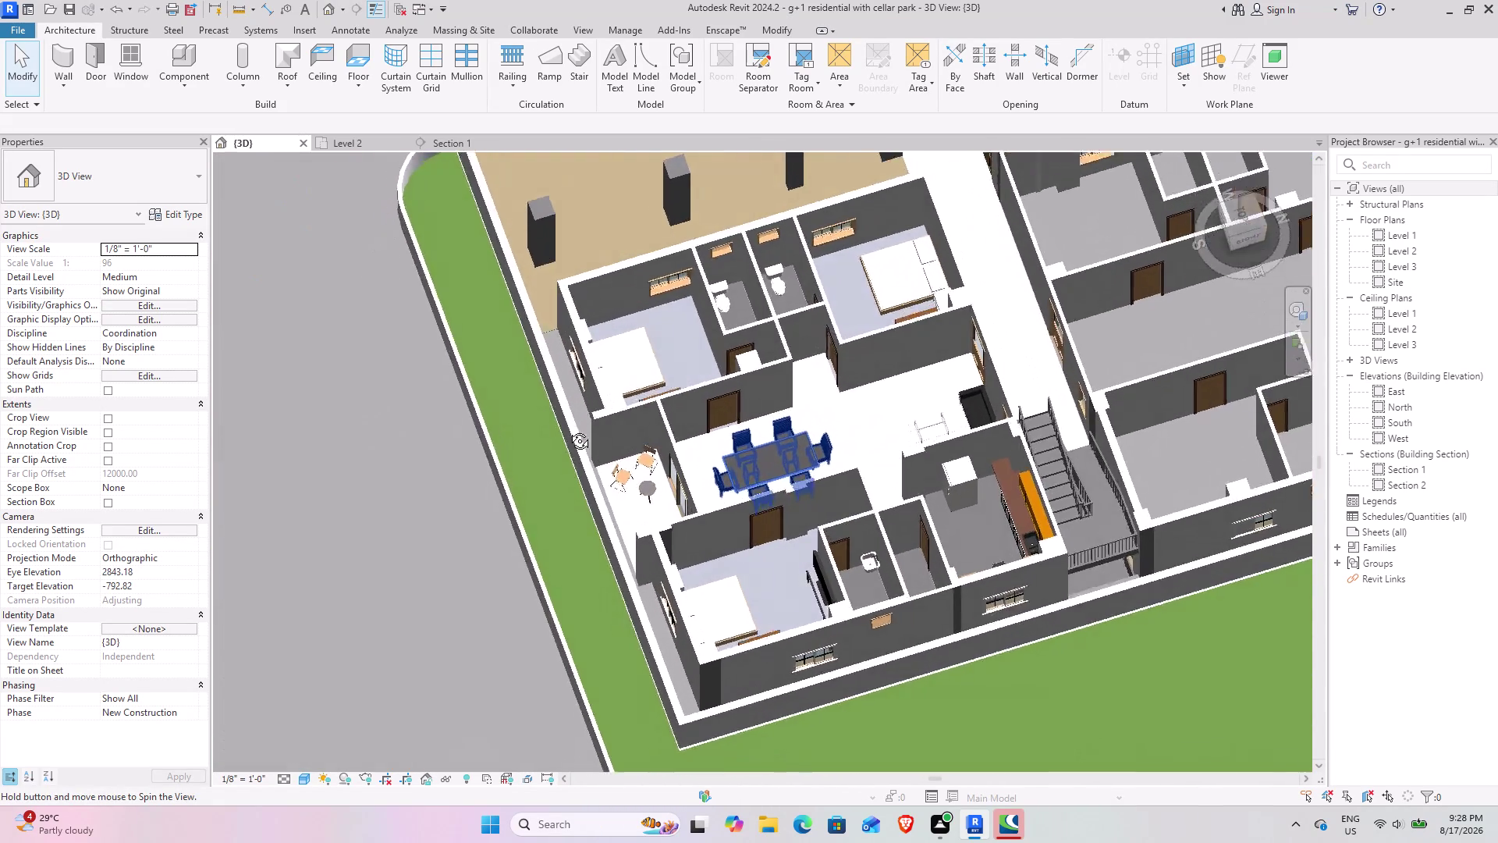
middle_drag(564, 423, 600, 494)
middle_drag(767, 488, 849, 495)
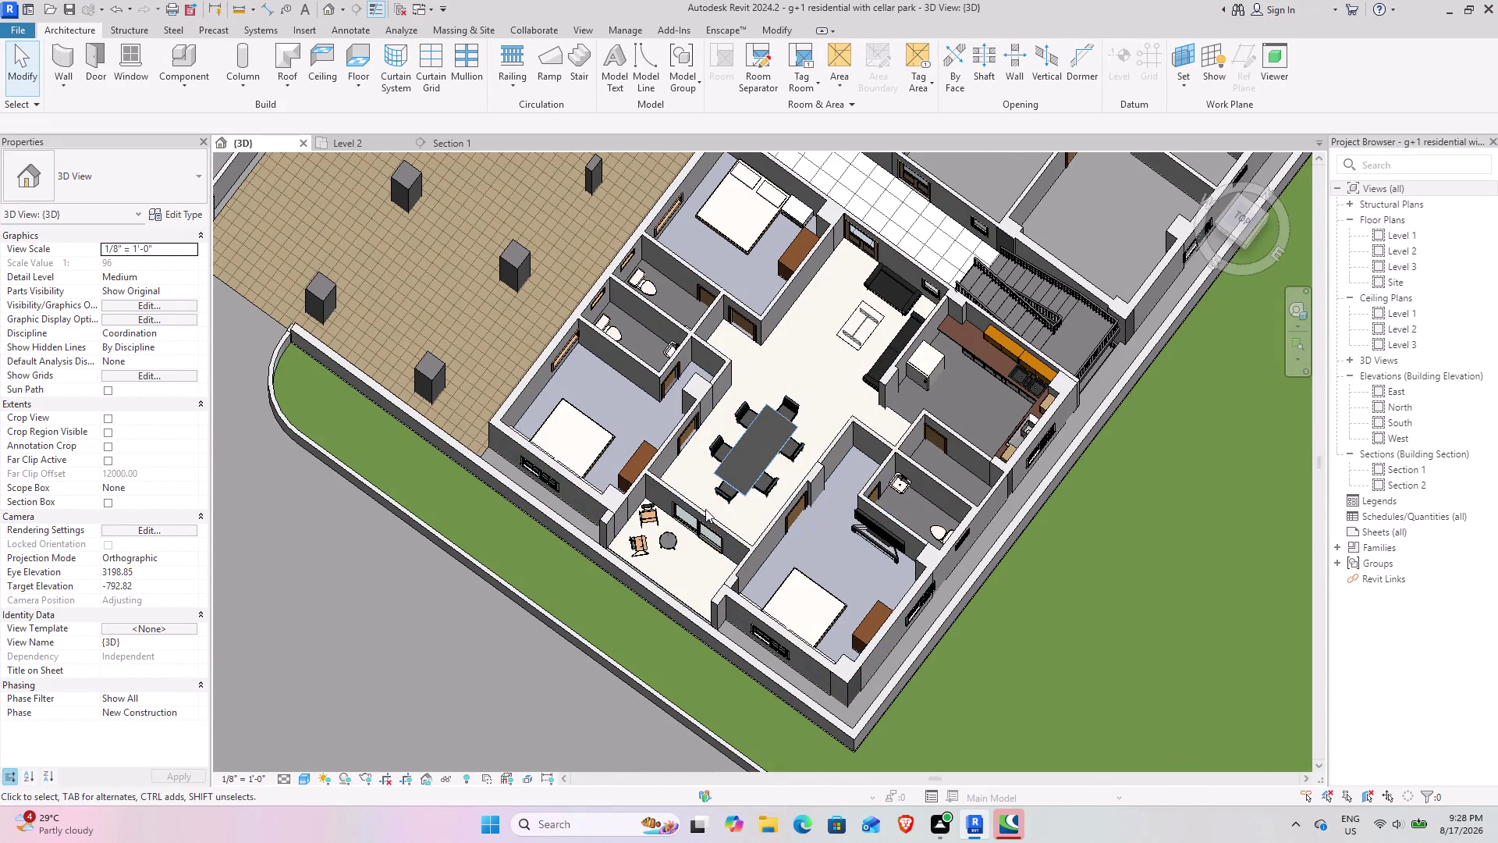
Orbit over the living area, kitchen, bedrooms and bathrooms, then start another component placement.
scroll(up, 3)
scroll(up, 3)
middle_drag(602, 588, 673, 490)
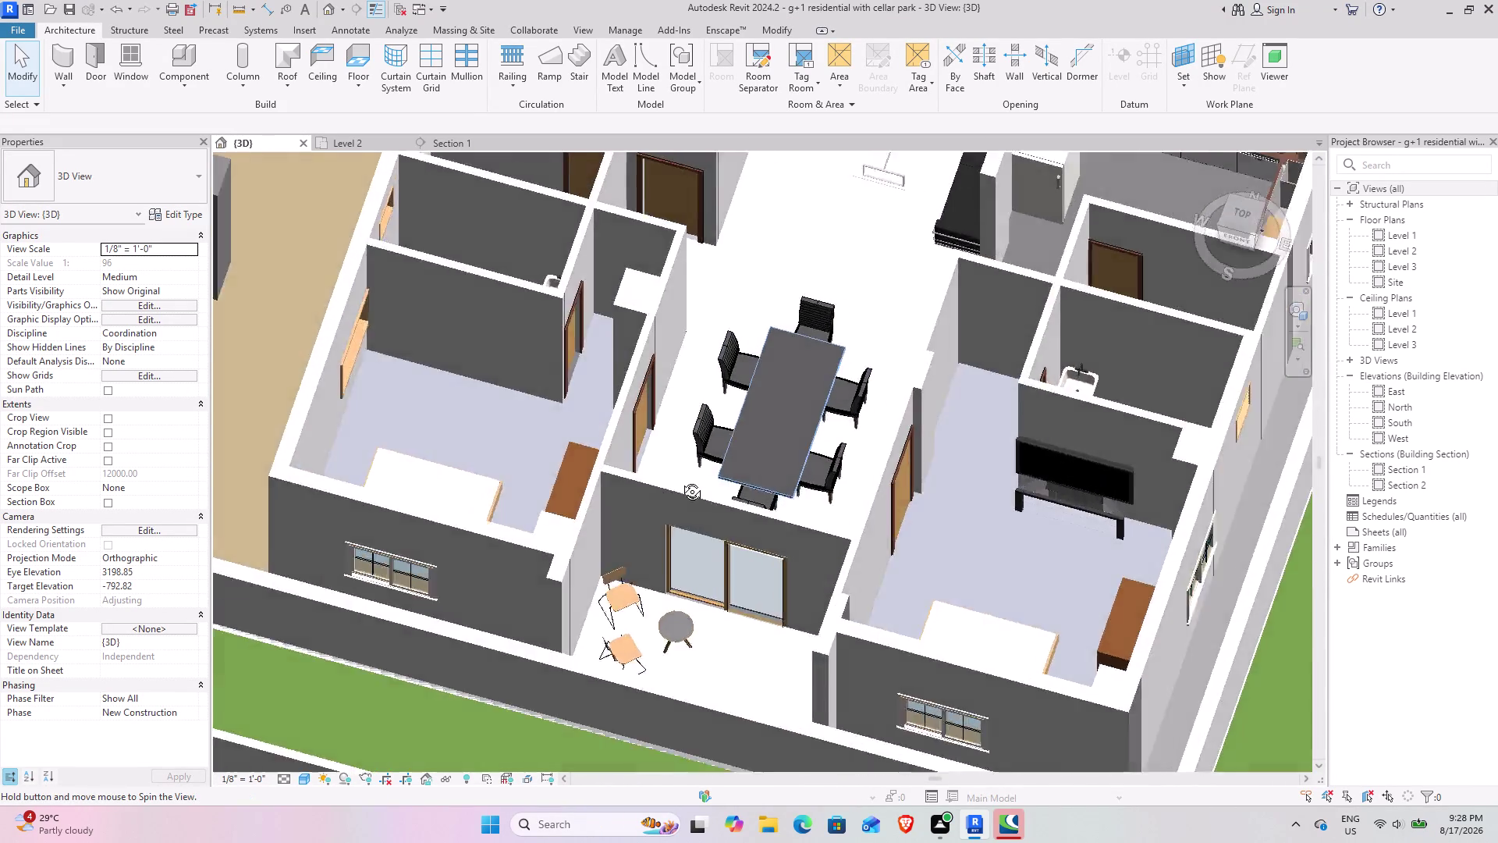
middle_drag(673, 490, 687, 538)
middle_drag(787, 357, 676, 578)
middle_drag(656, 518, 768, 484)
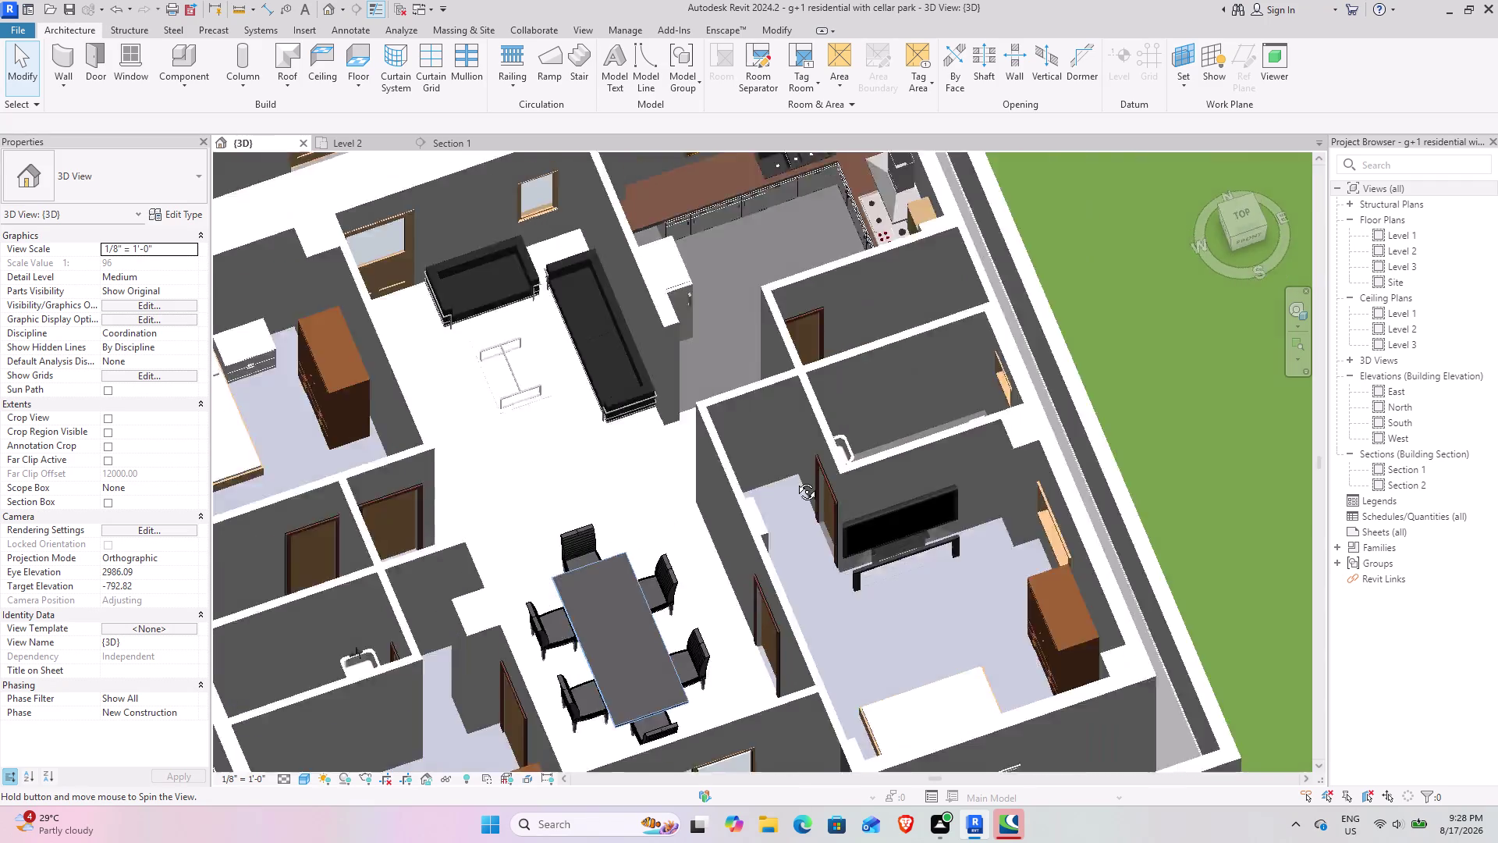
middle_drag(768, 484, 689, 447)
middle_drag(717, 412, 677, 570)
middle_drag(608, 549, 531, 575)
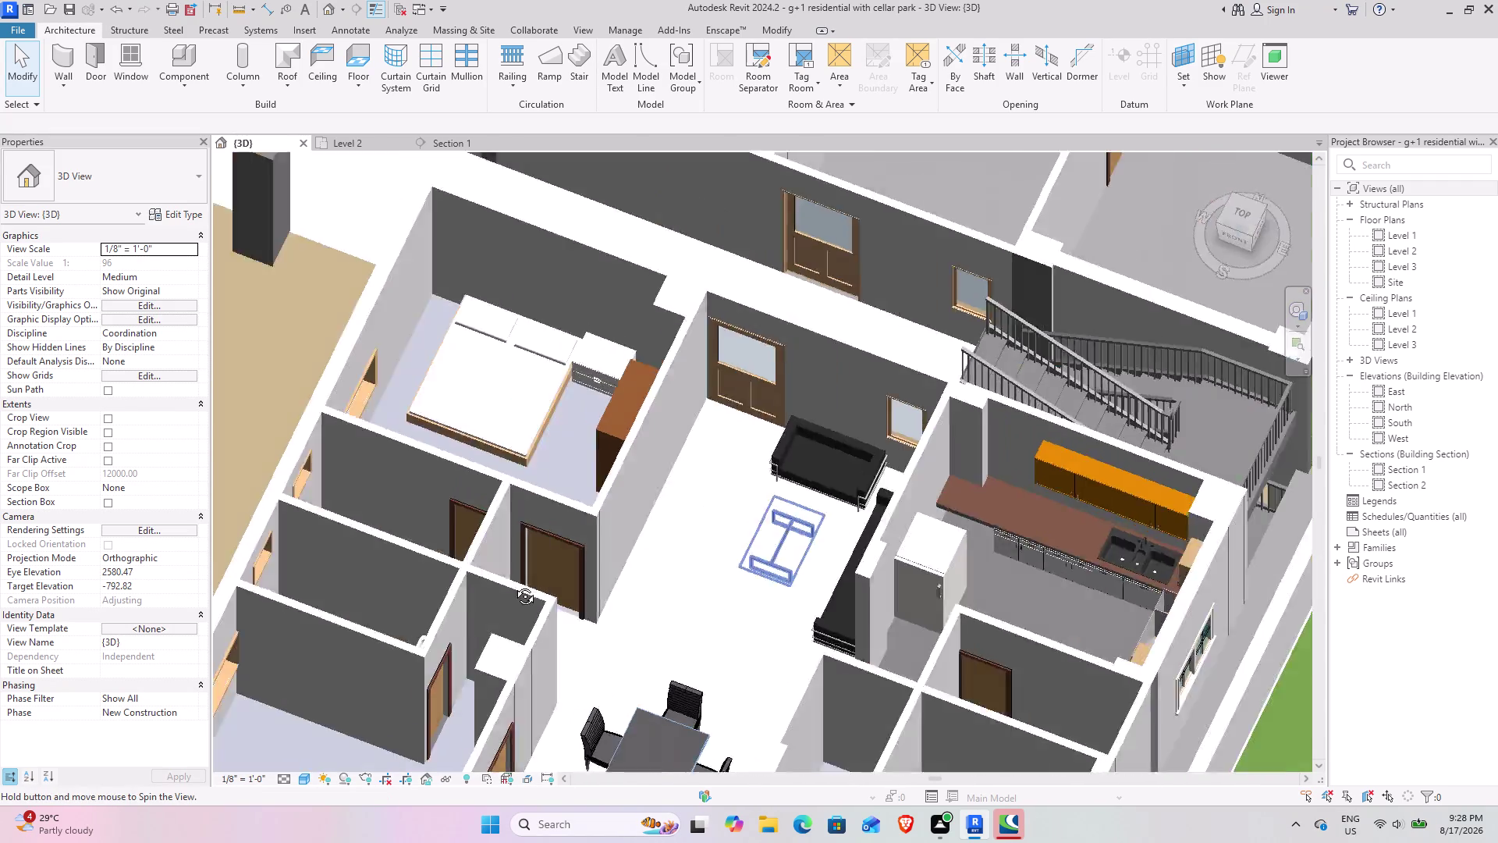
middle_drag(530, 575, 467, 620)
middle_drag(686, 597, 491, 484)
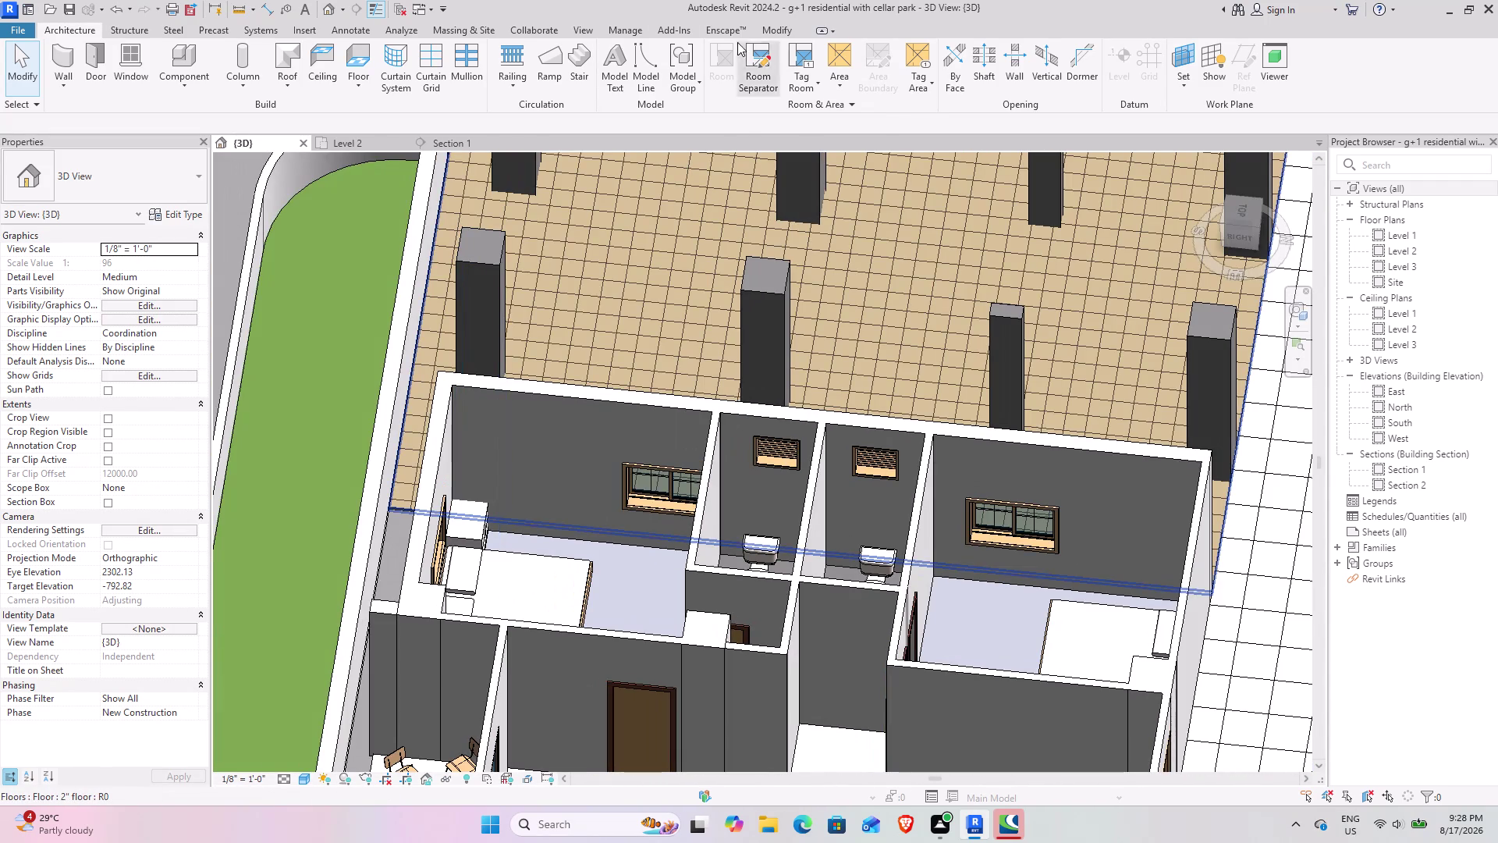
click(181, 58)
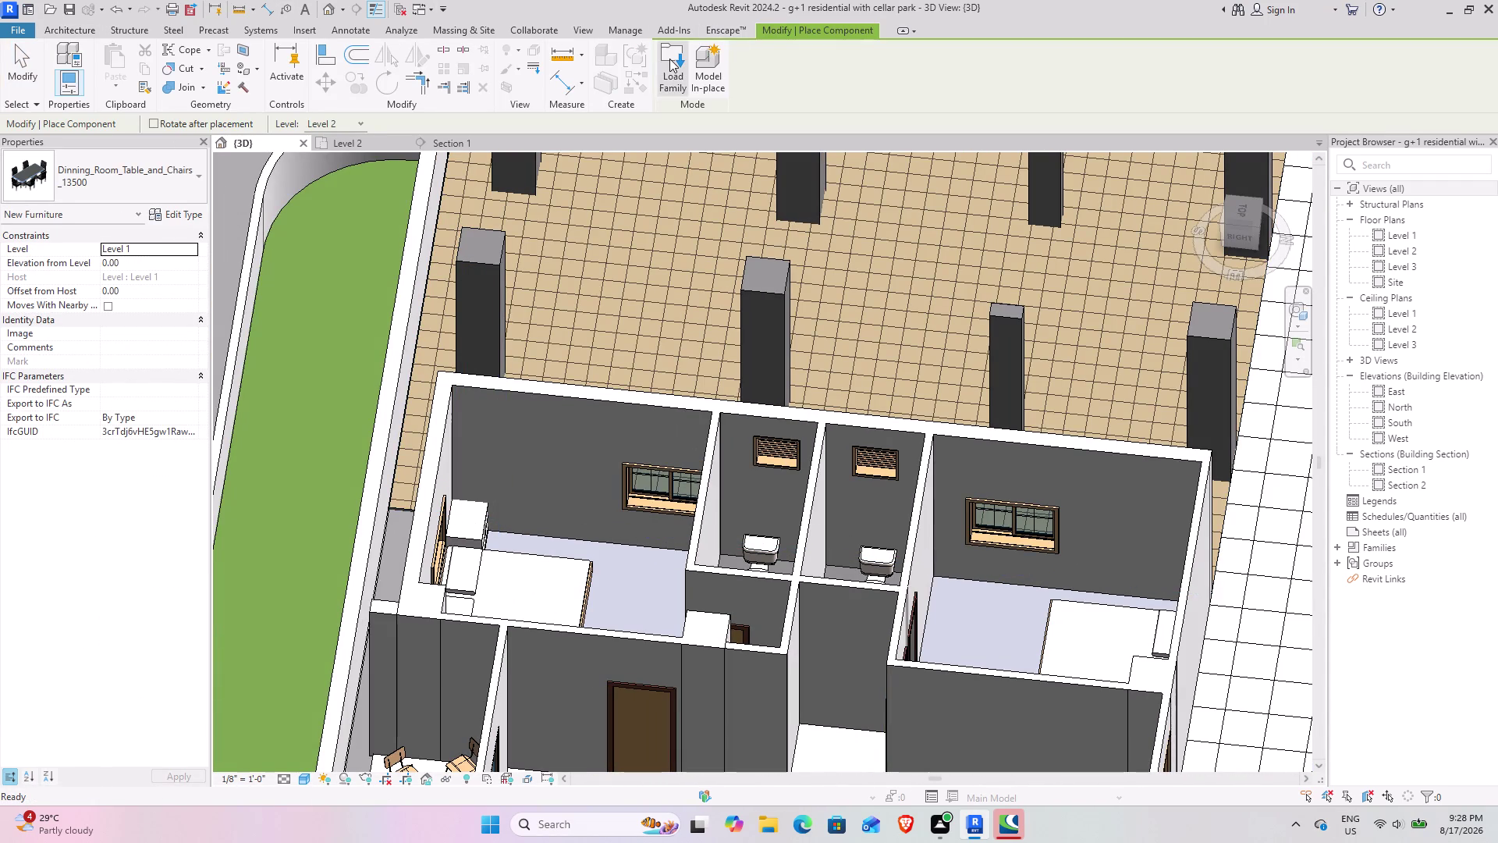
Open Load Family, go up to the SHUBHAM CITY library, and browse the sofa folder.
click(669, 59)
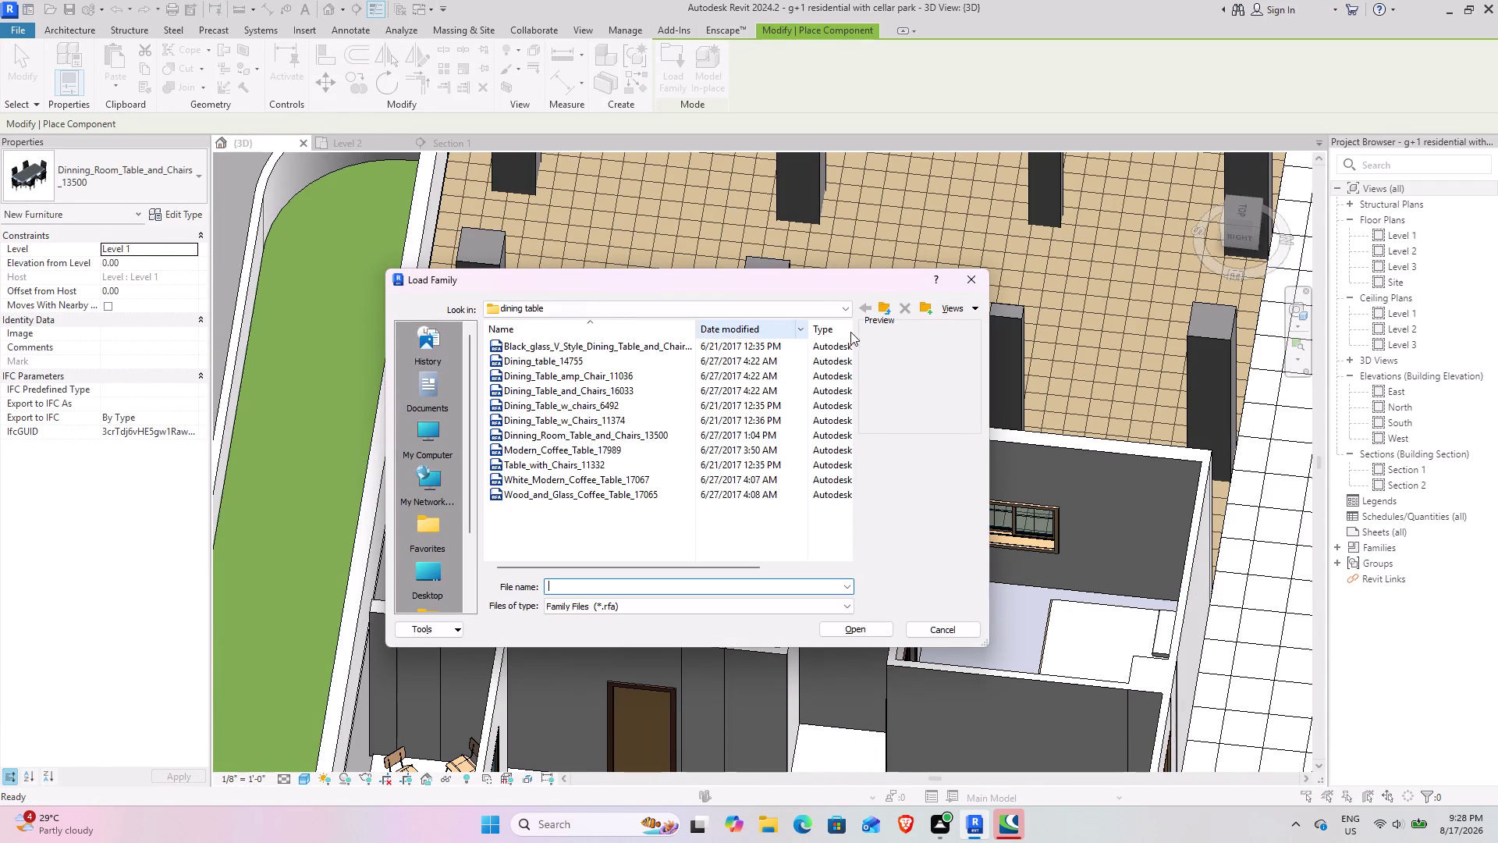
click(879, 308)
scroll(down, 3)
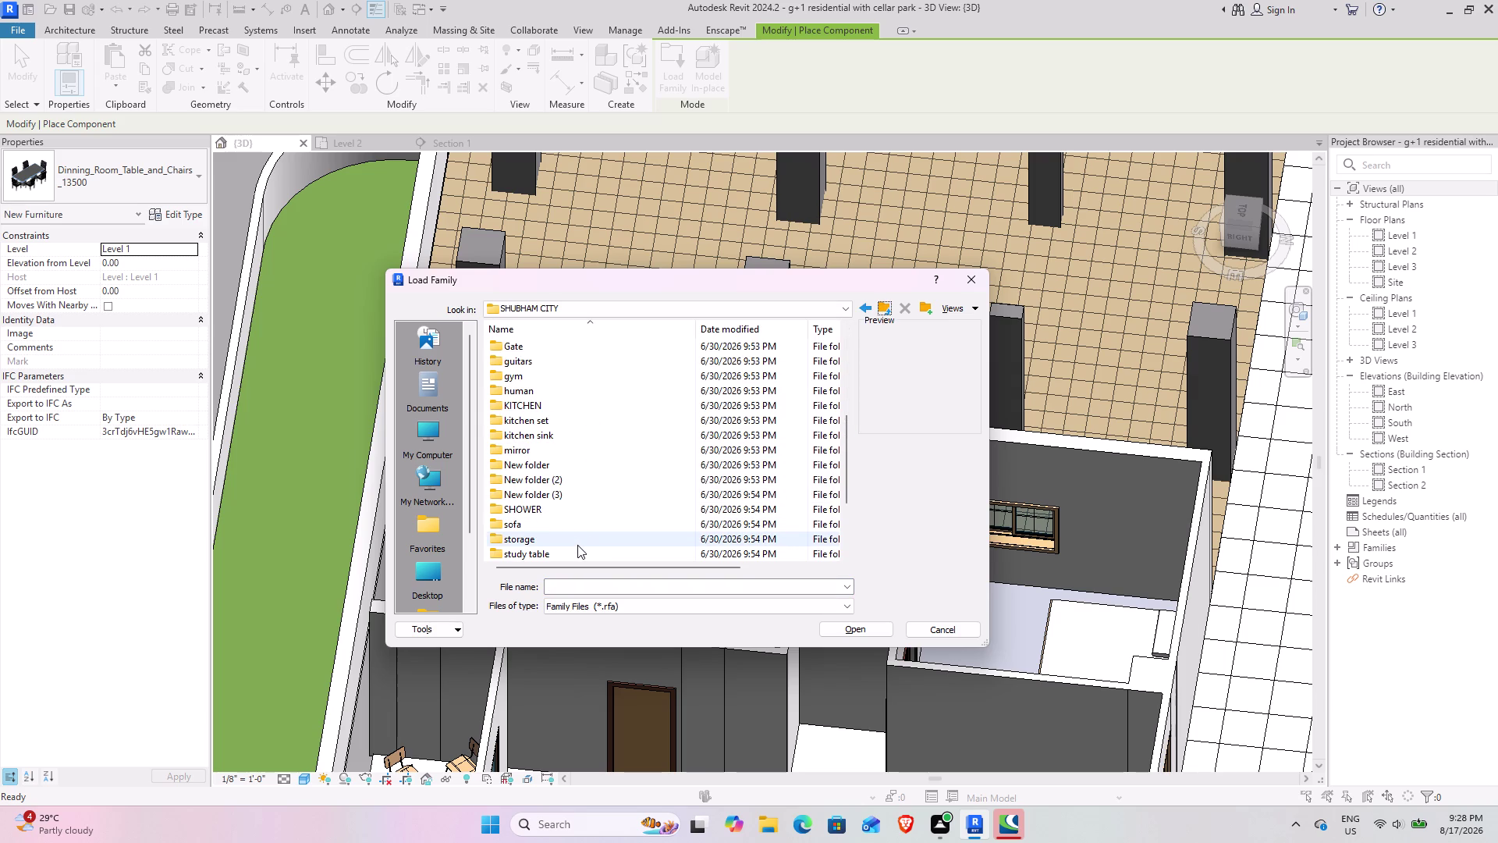
double_click(582, 521)
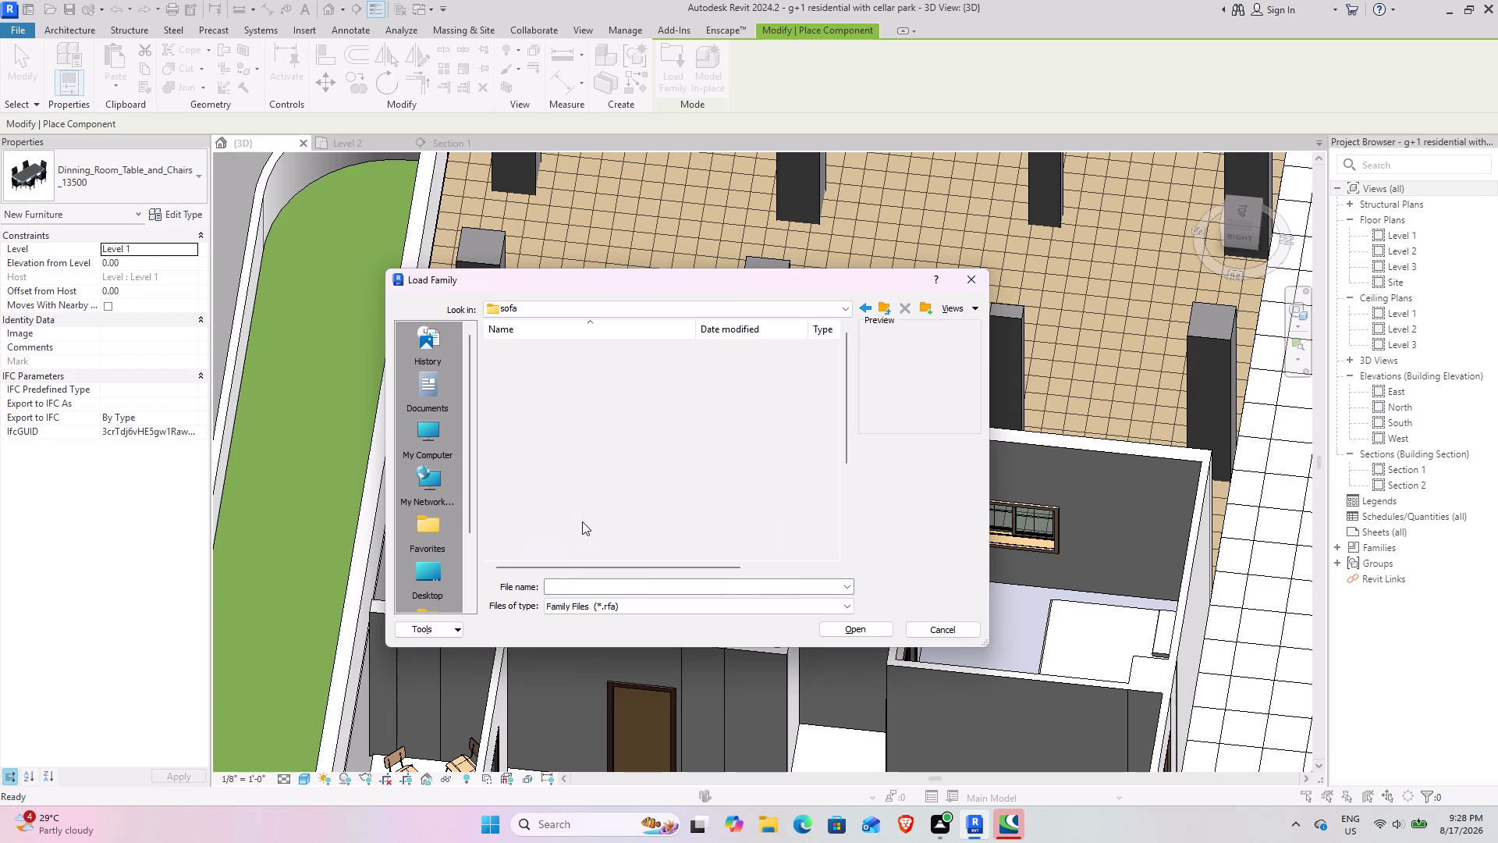
scroll(up, 3)
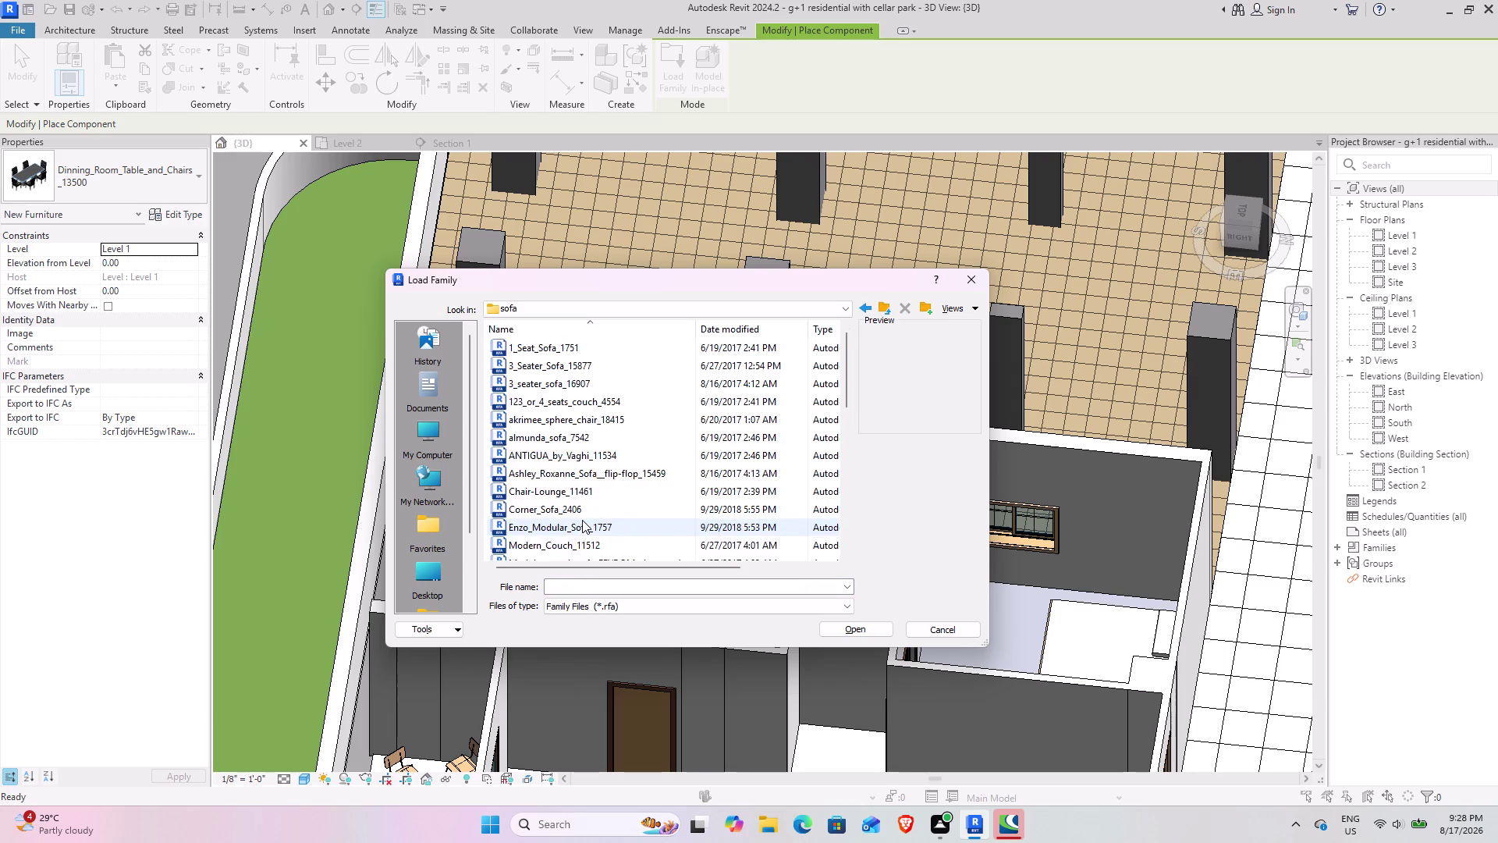
scroll(up, 3)
scroll(up, 3)
scroll(down, 3)
scroll(down, 3)
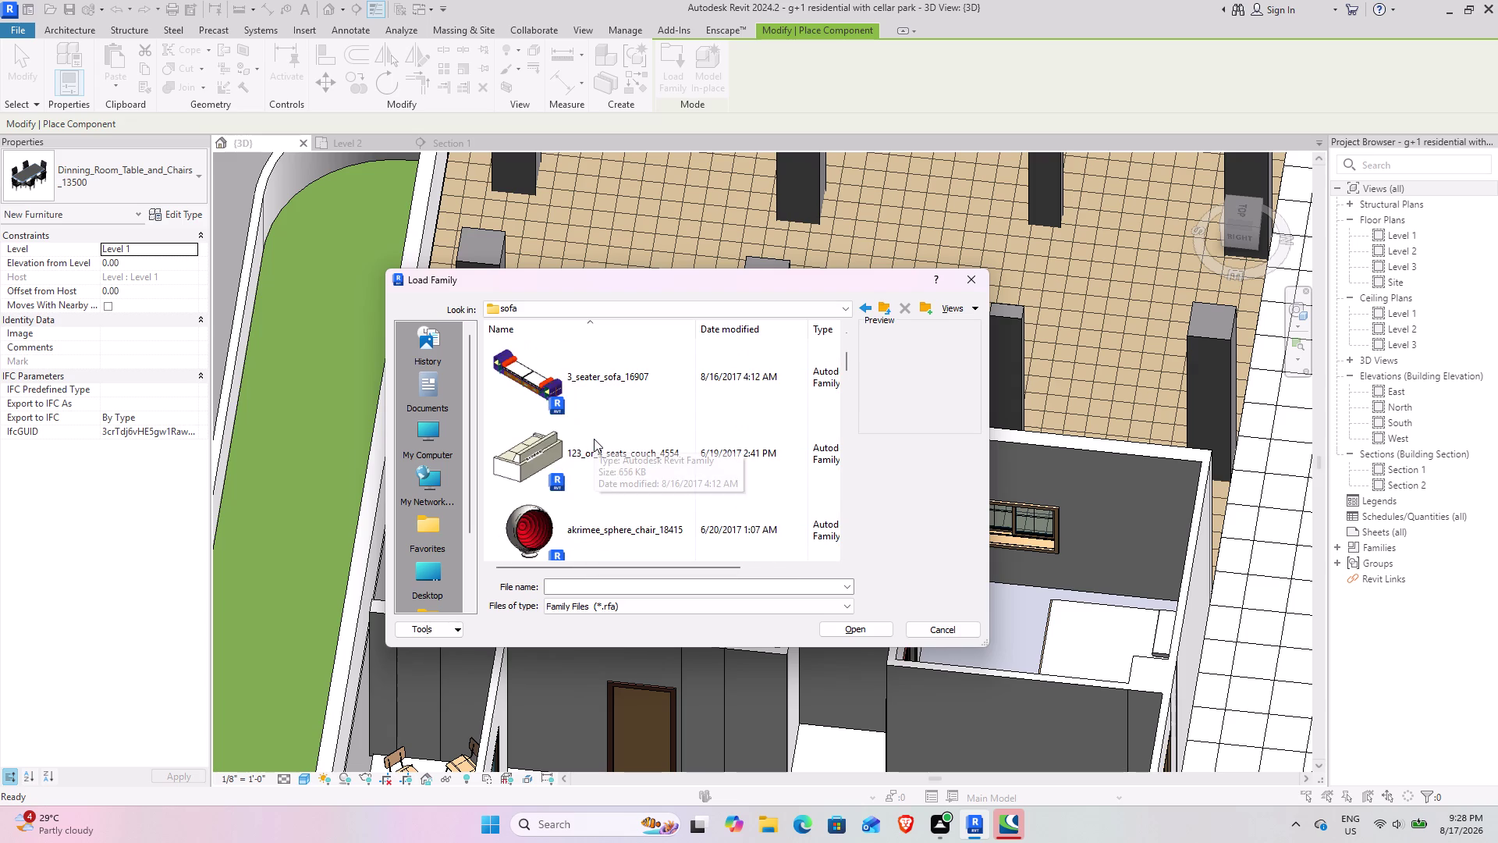
scroll(down, 3)
scroll(down, 3)
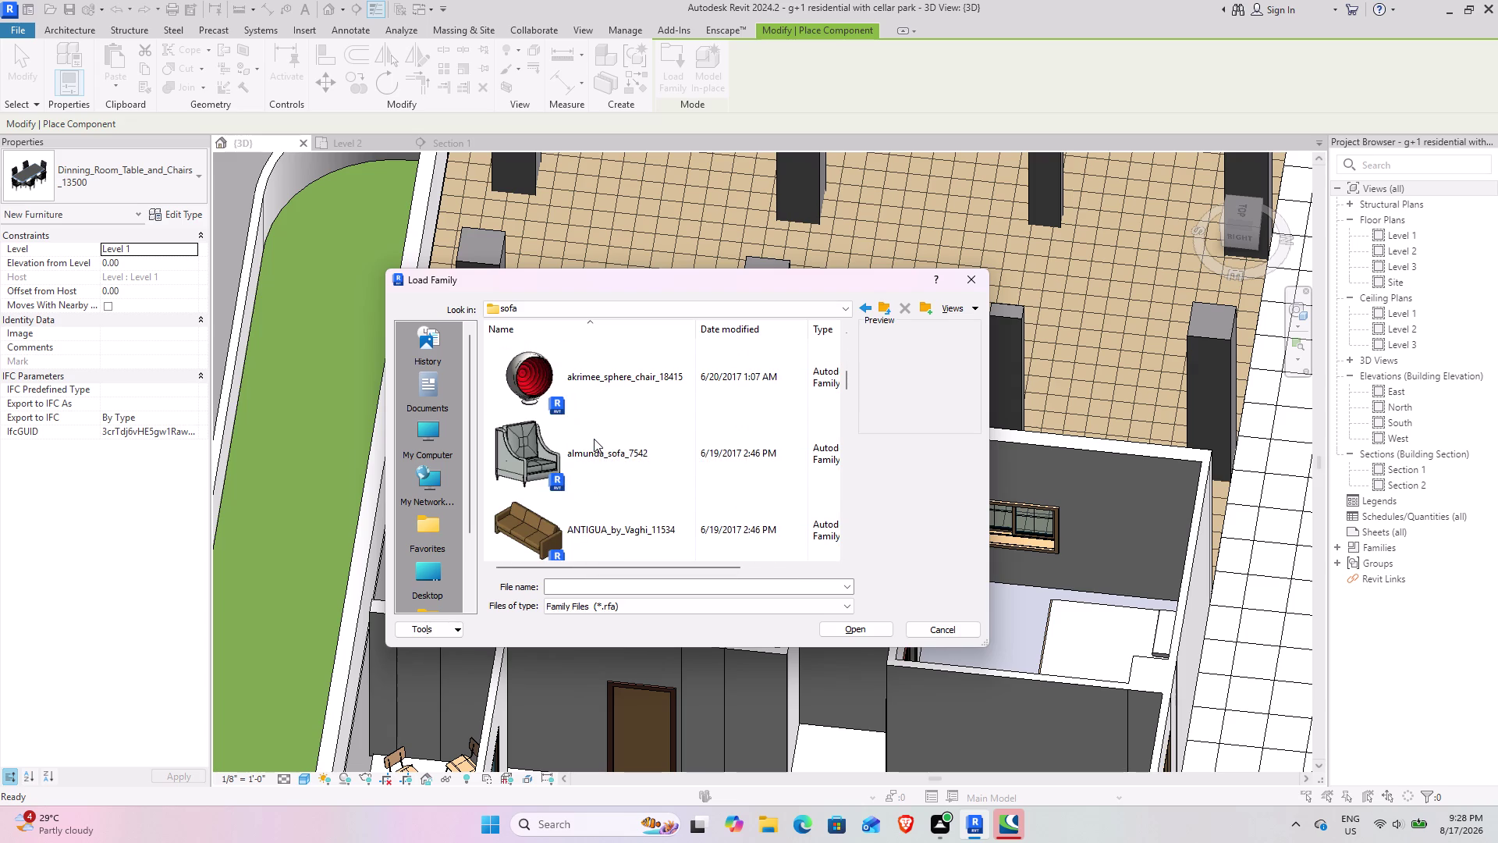
scroll(down, 3)
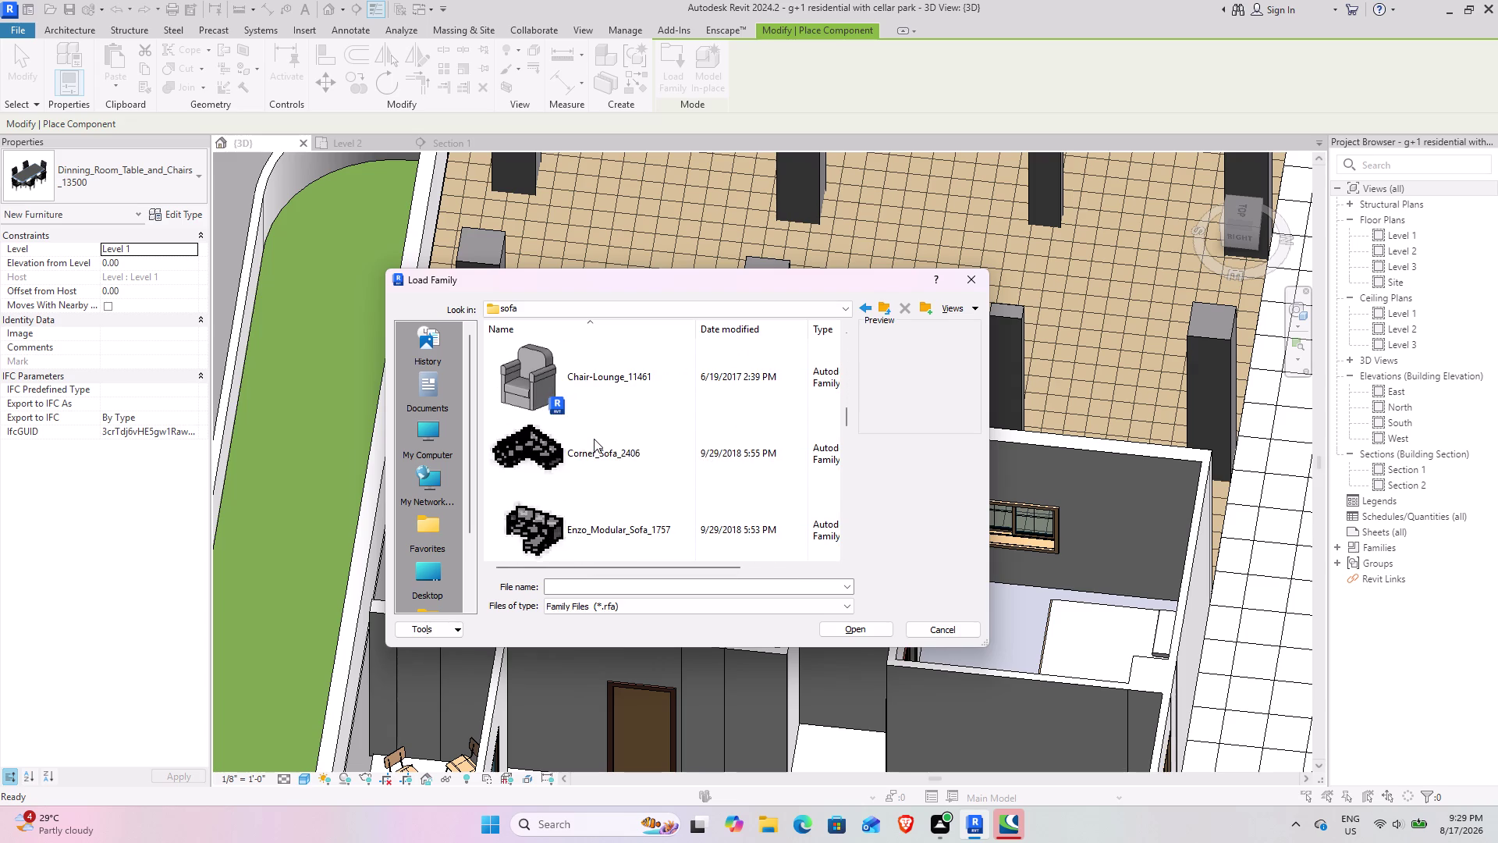
scroll(down, 3)
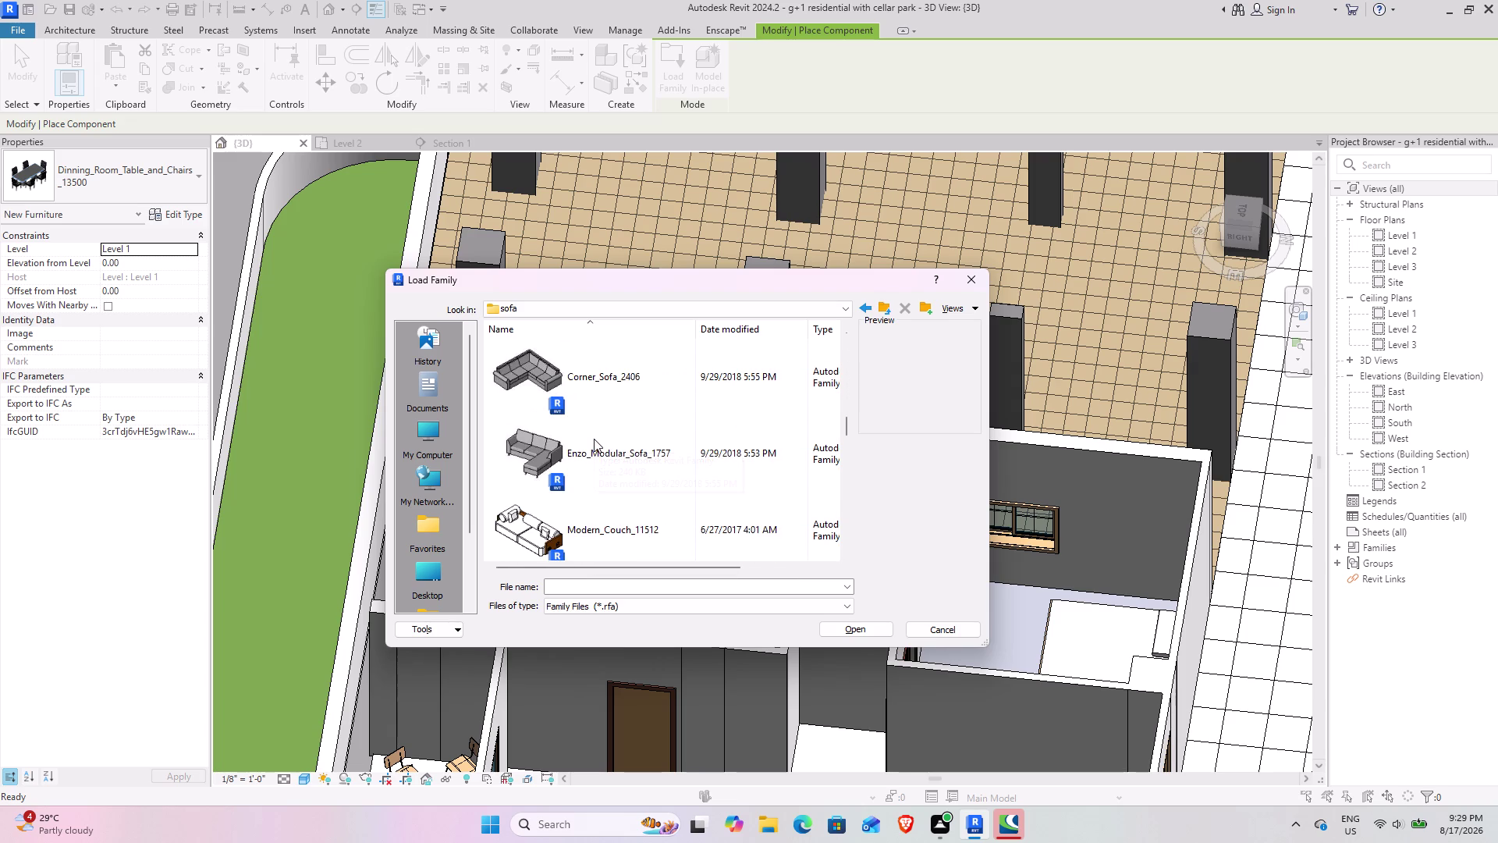
scroll(down, 3)
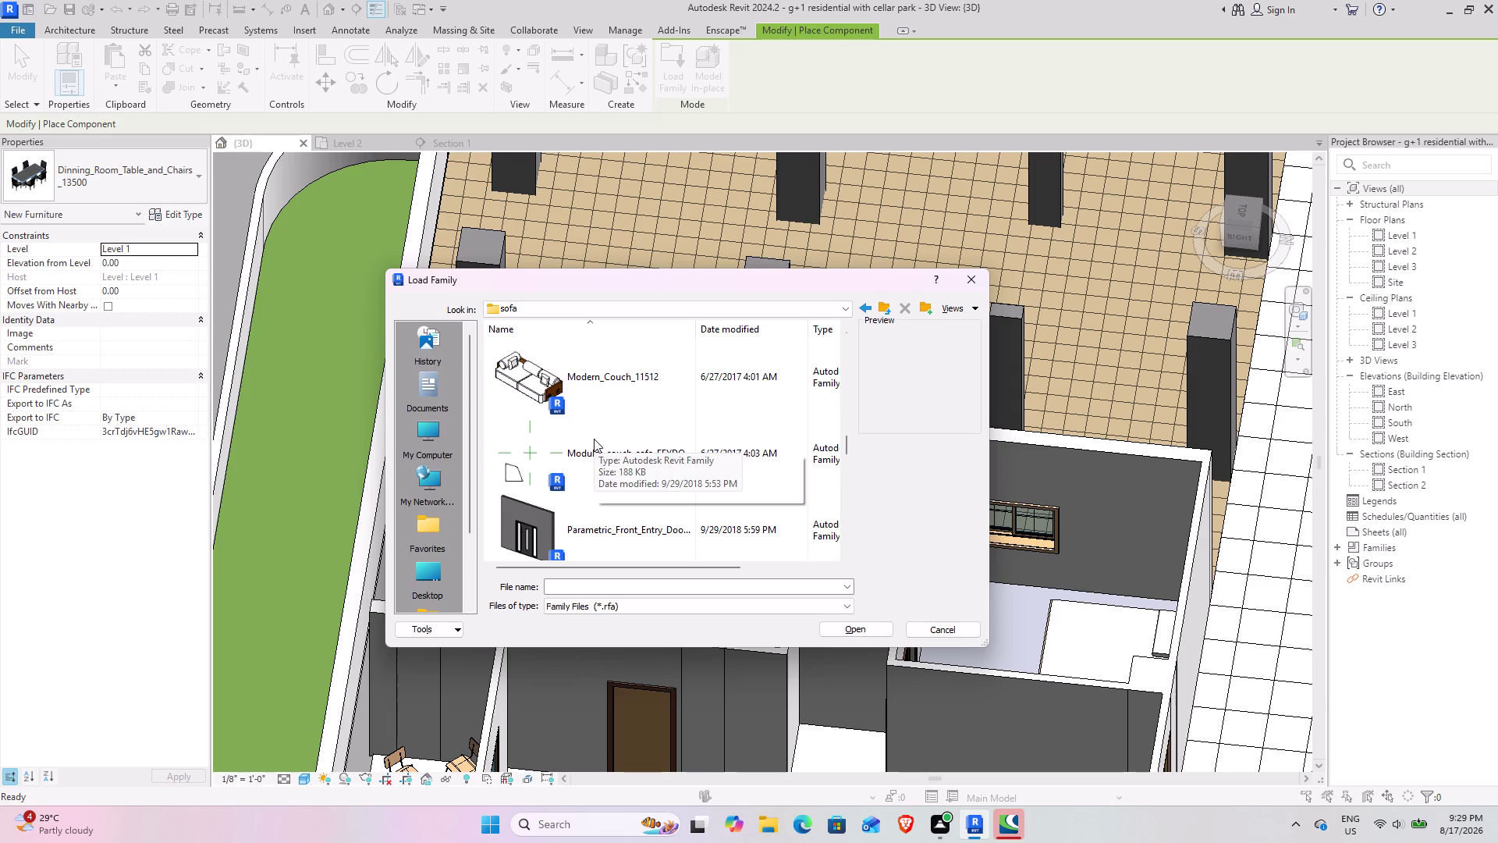
scroll(down, 3)
scroll(down, 3)
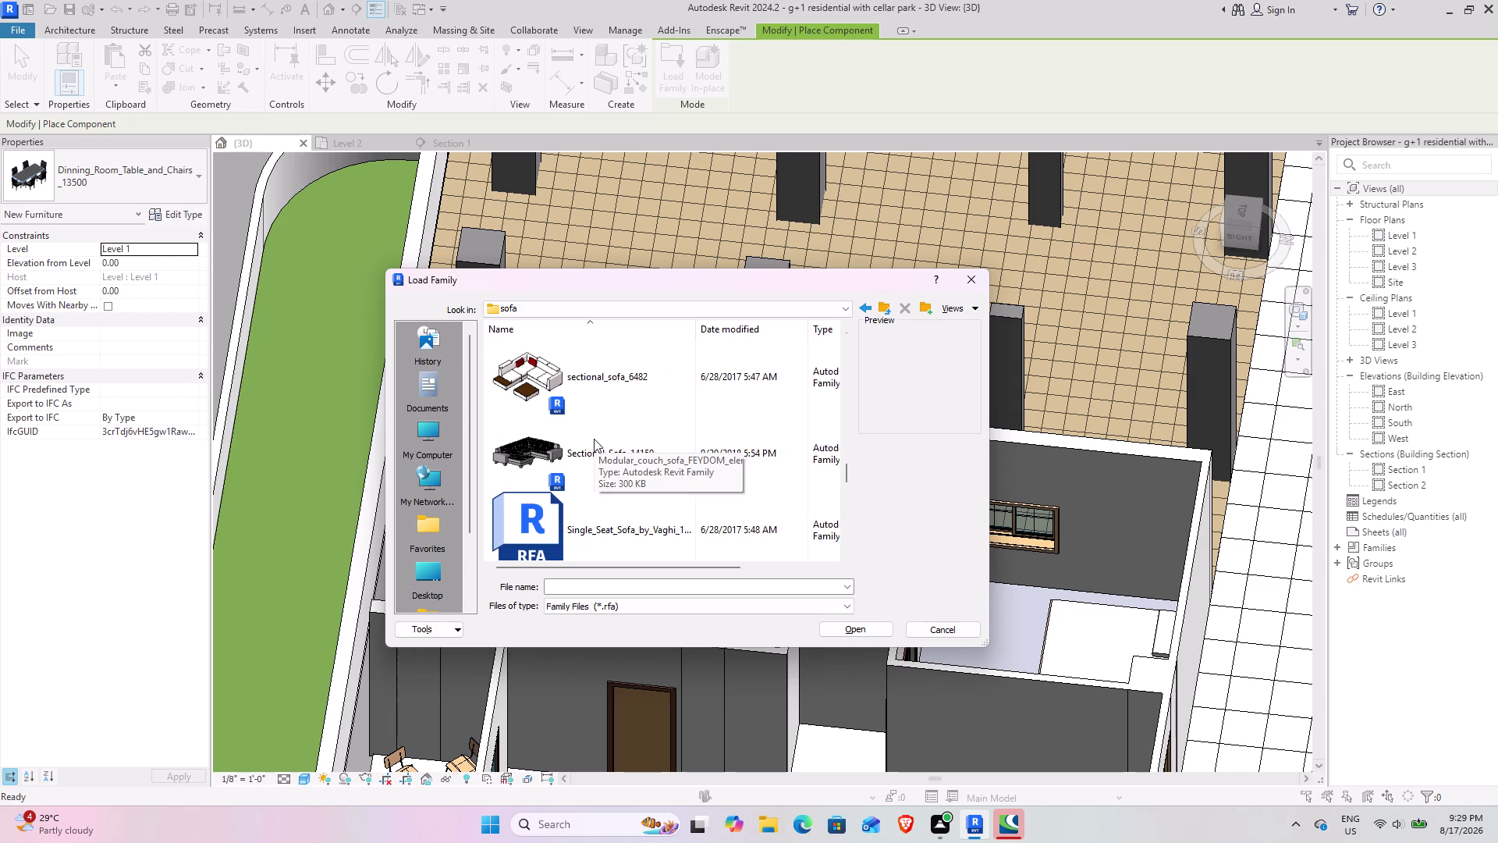
scroll(down, 3)
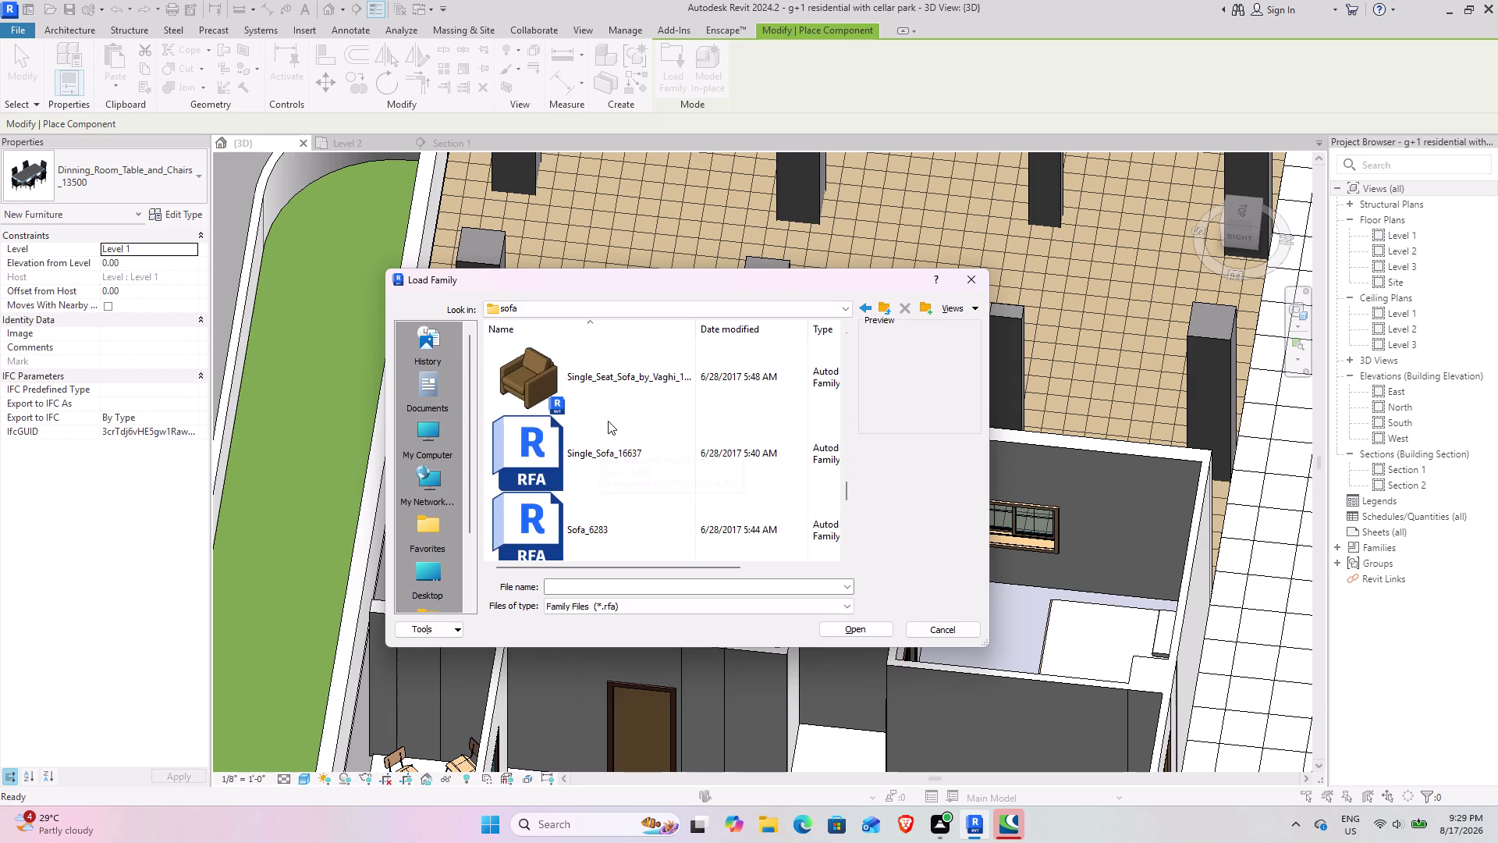
scroll(down, 3)
scroll(down, 3)
scroll(down, 3)
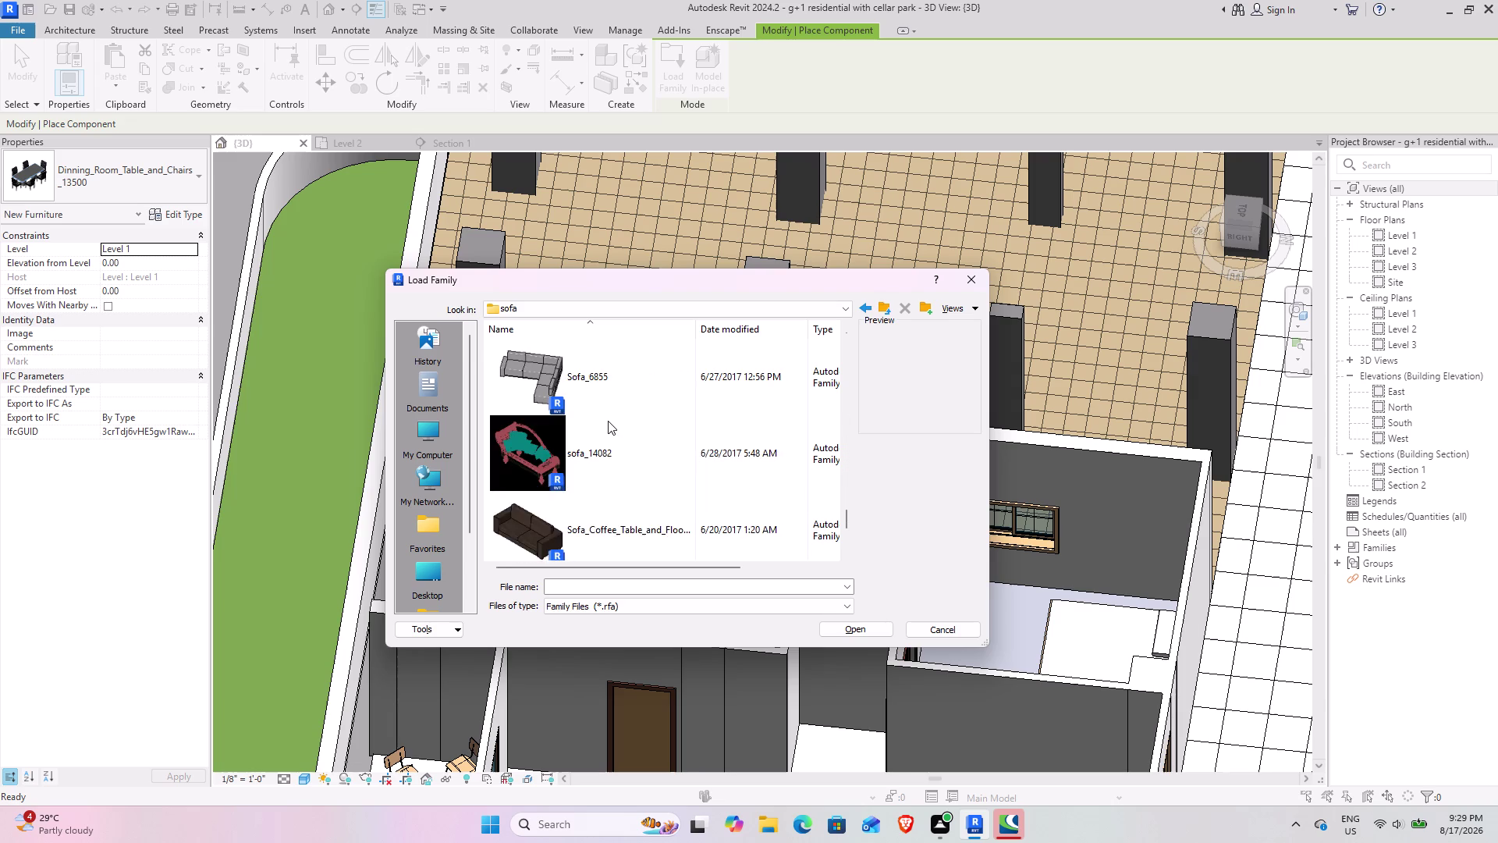
scroll(down, 3)
Go back up to the library and browse the swimming pool folder.
click(891, 311)
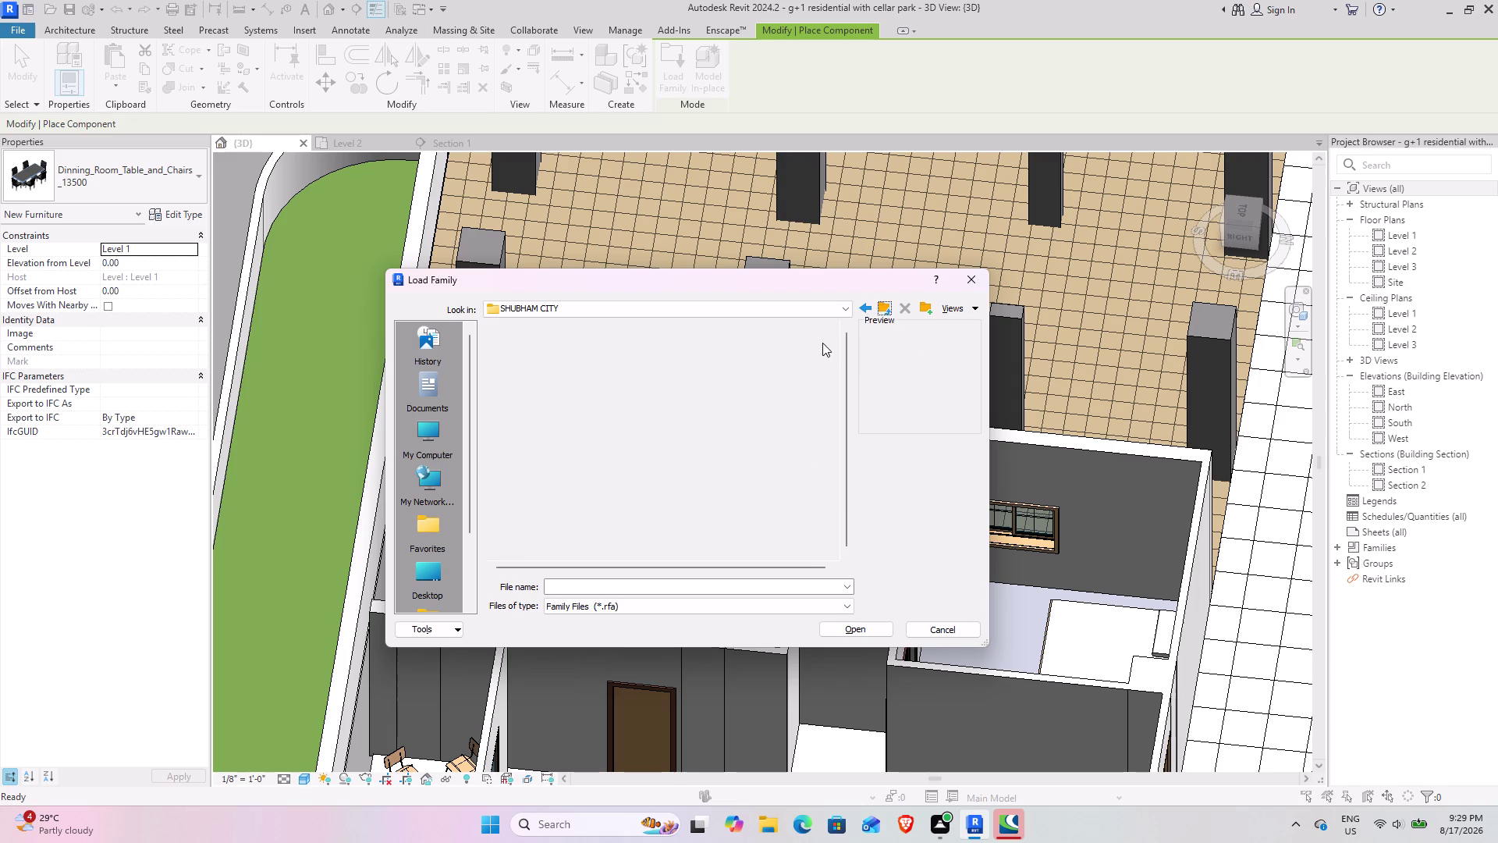
scroll(down, 3)
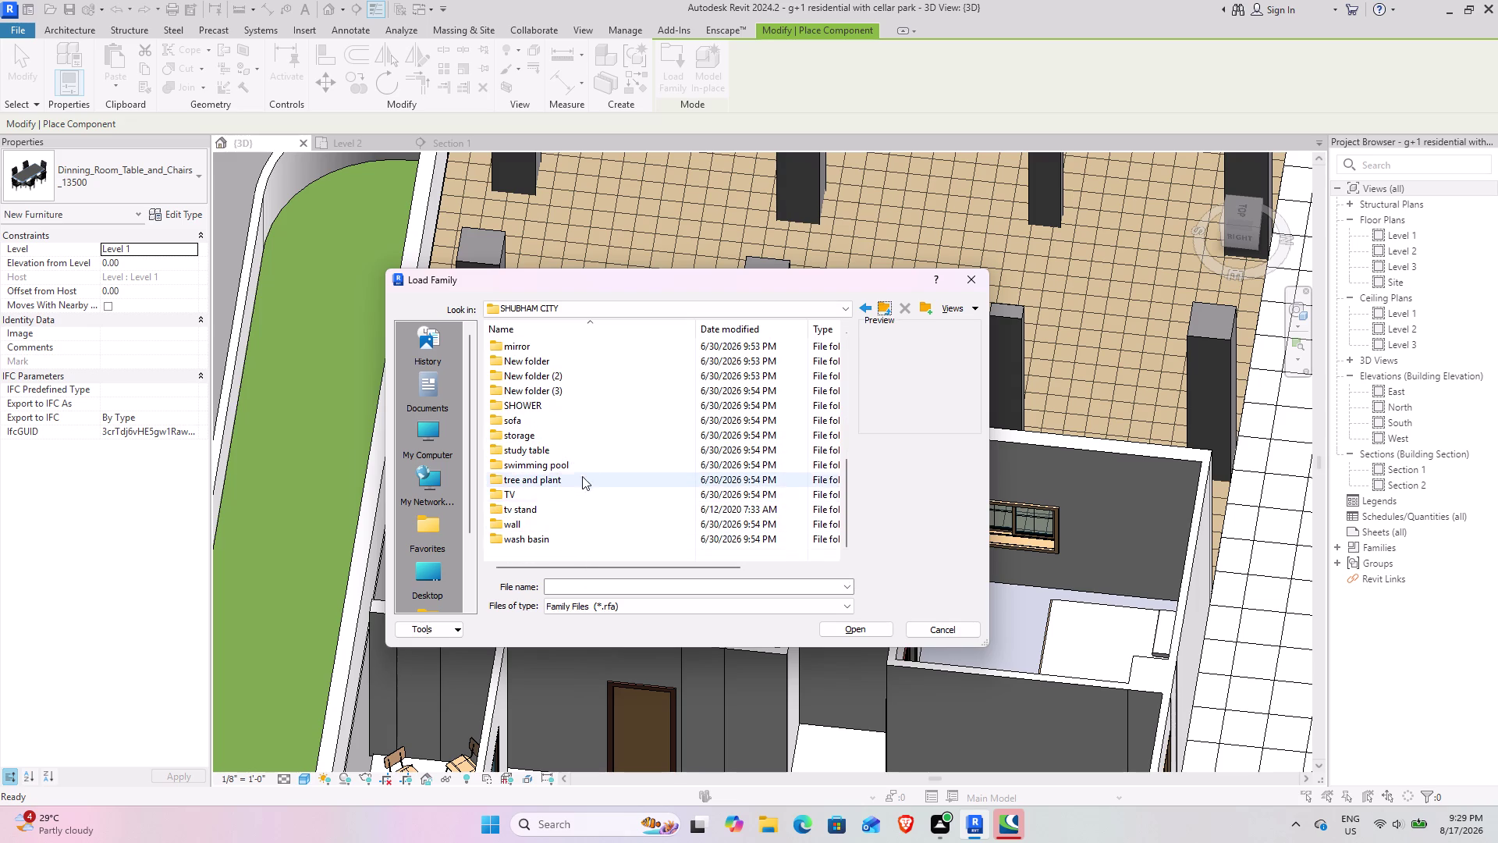
double_click(588, 466)
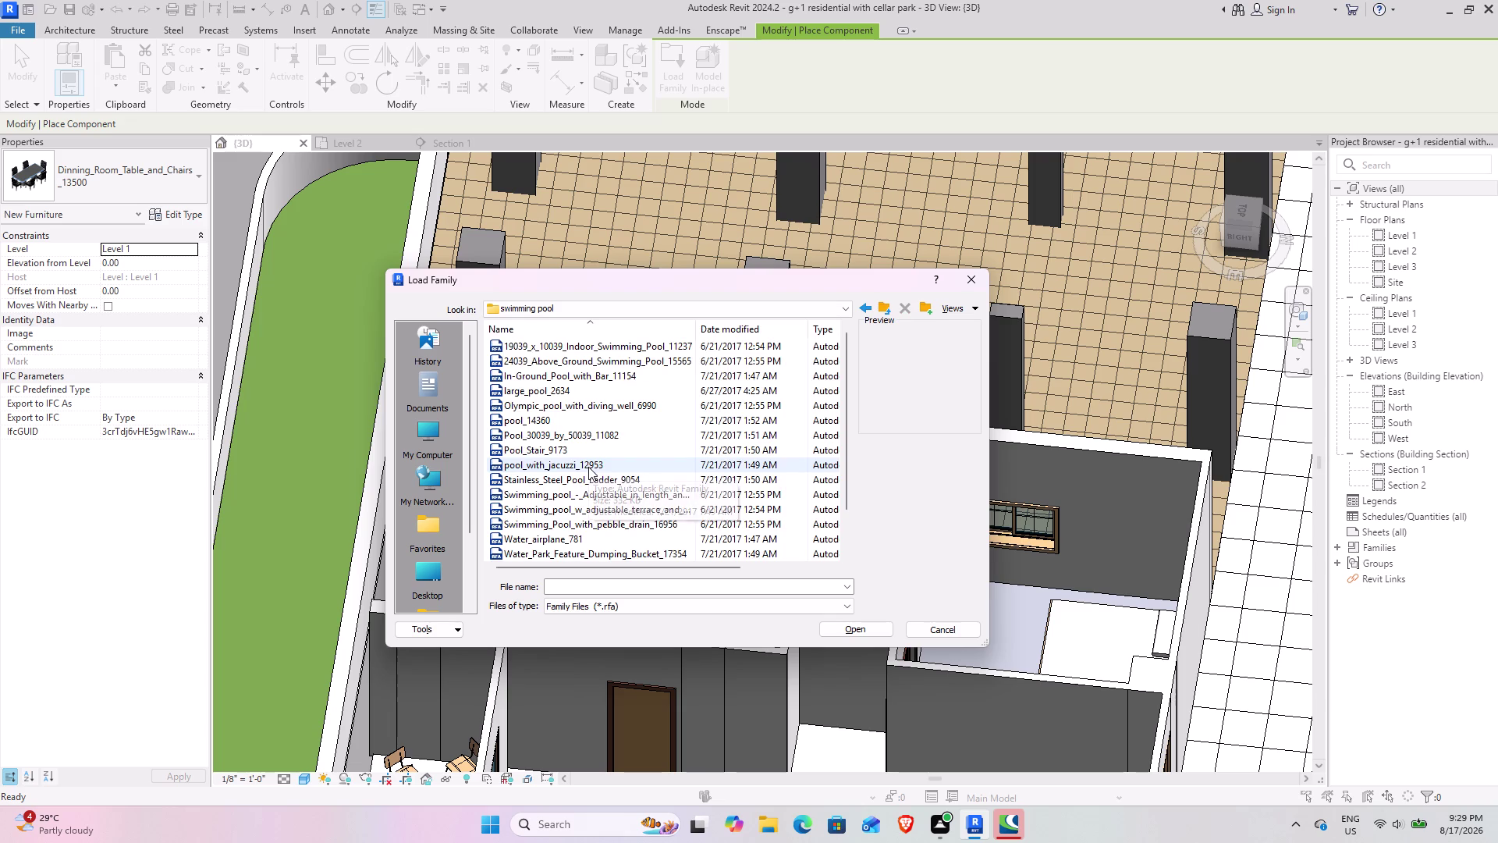
scroll(up, 3)
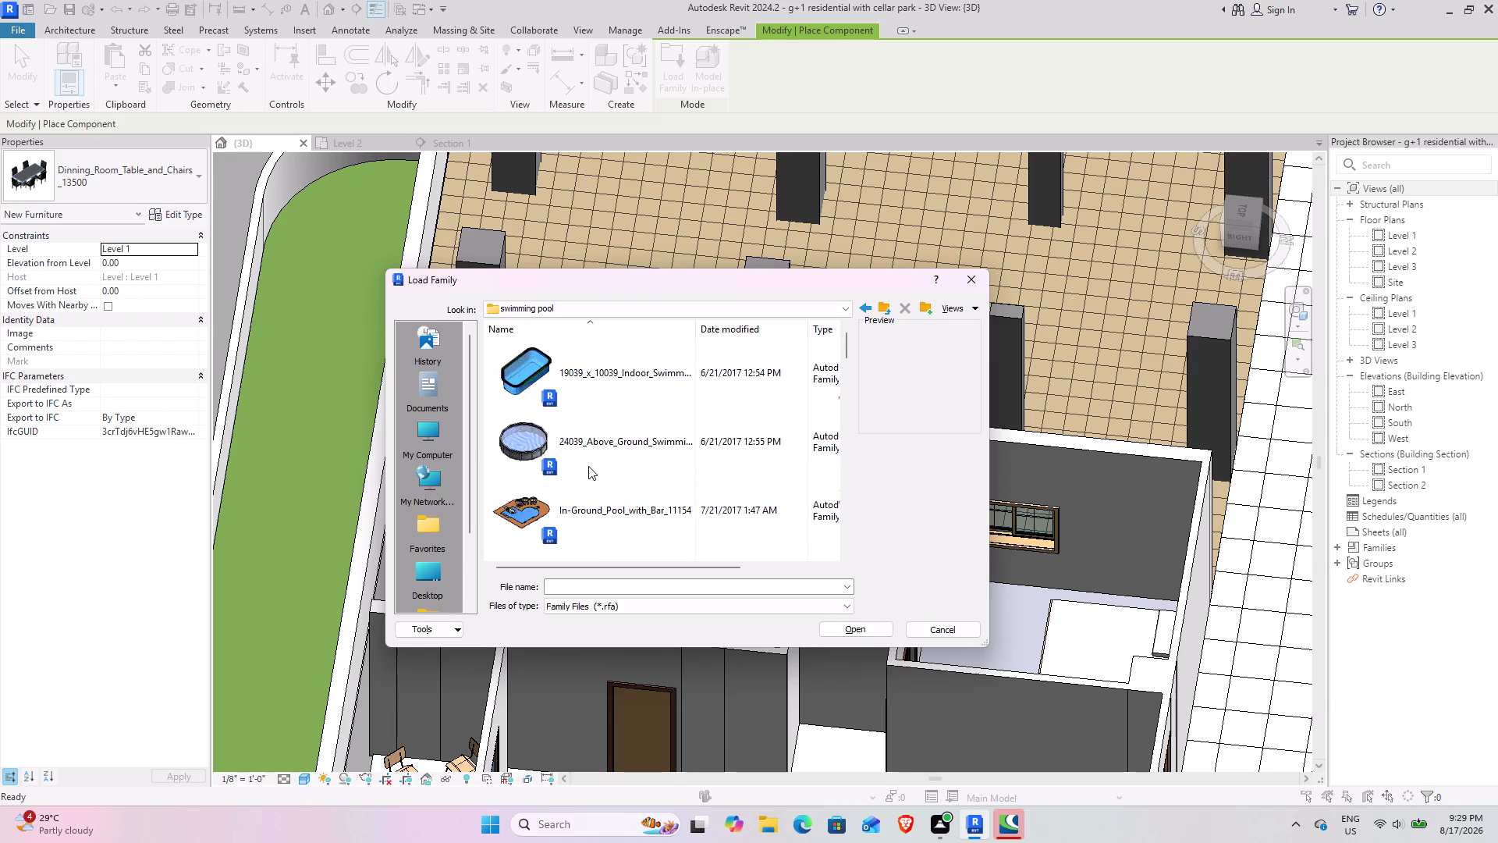
scroll(down, 3)
scroll(up, 3)
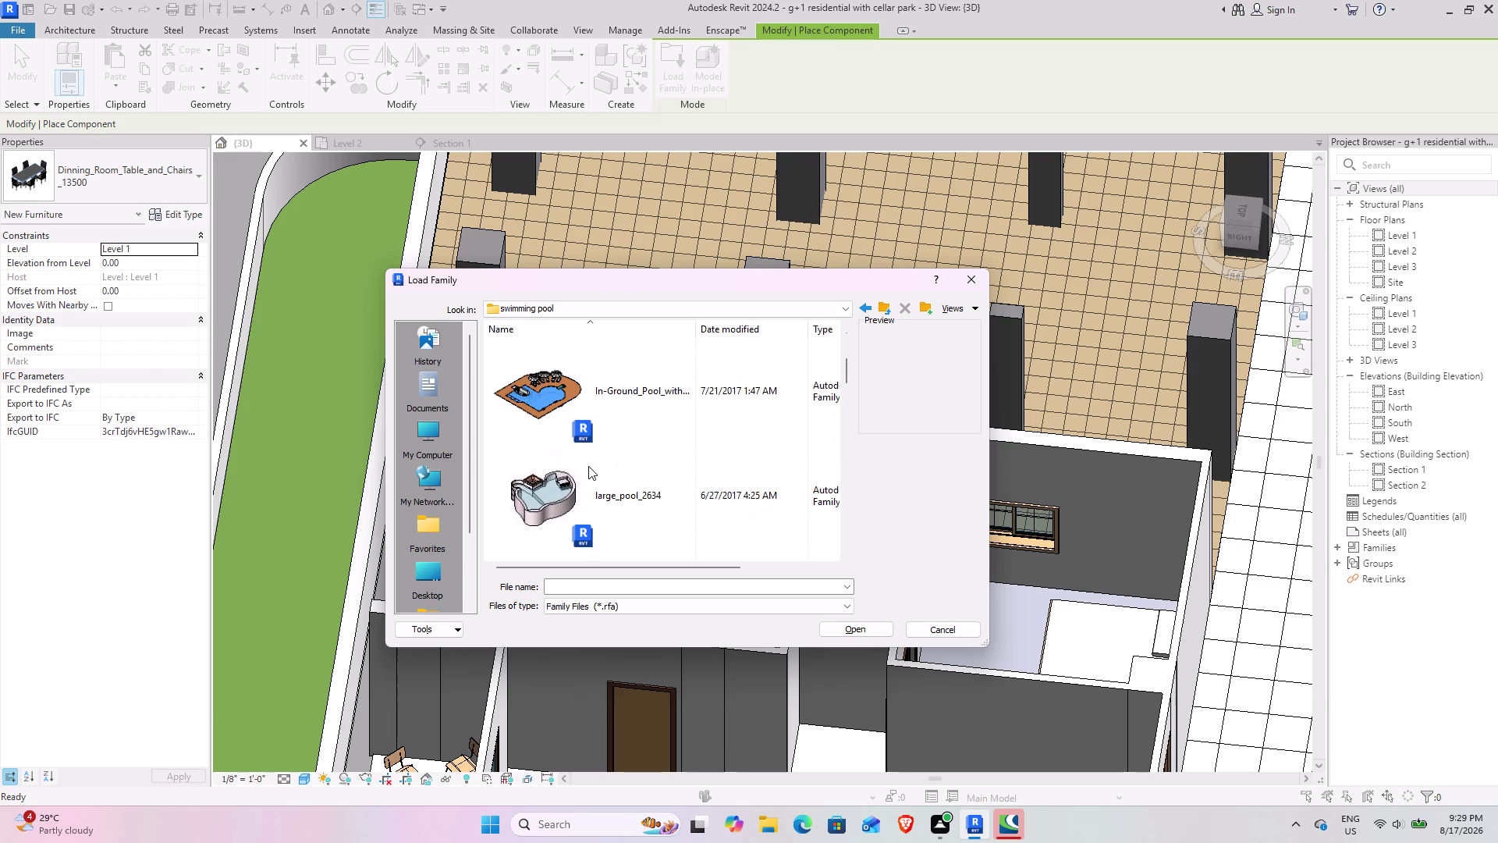
scroll(down, 3)
scroll(down, 3)
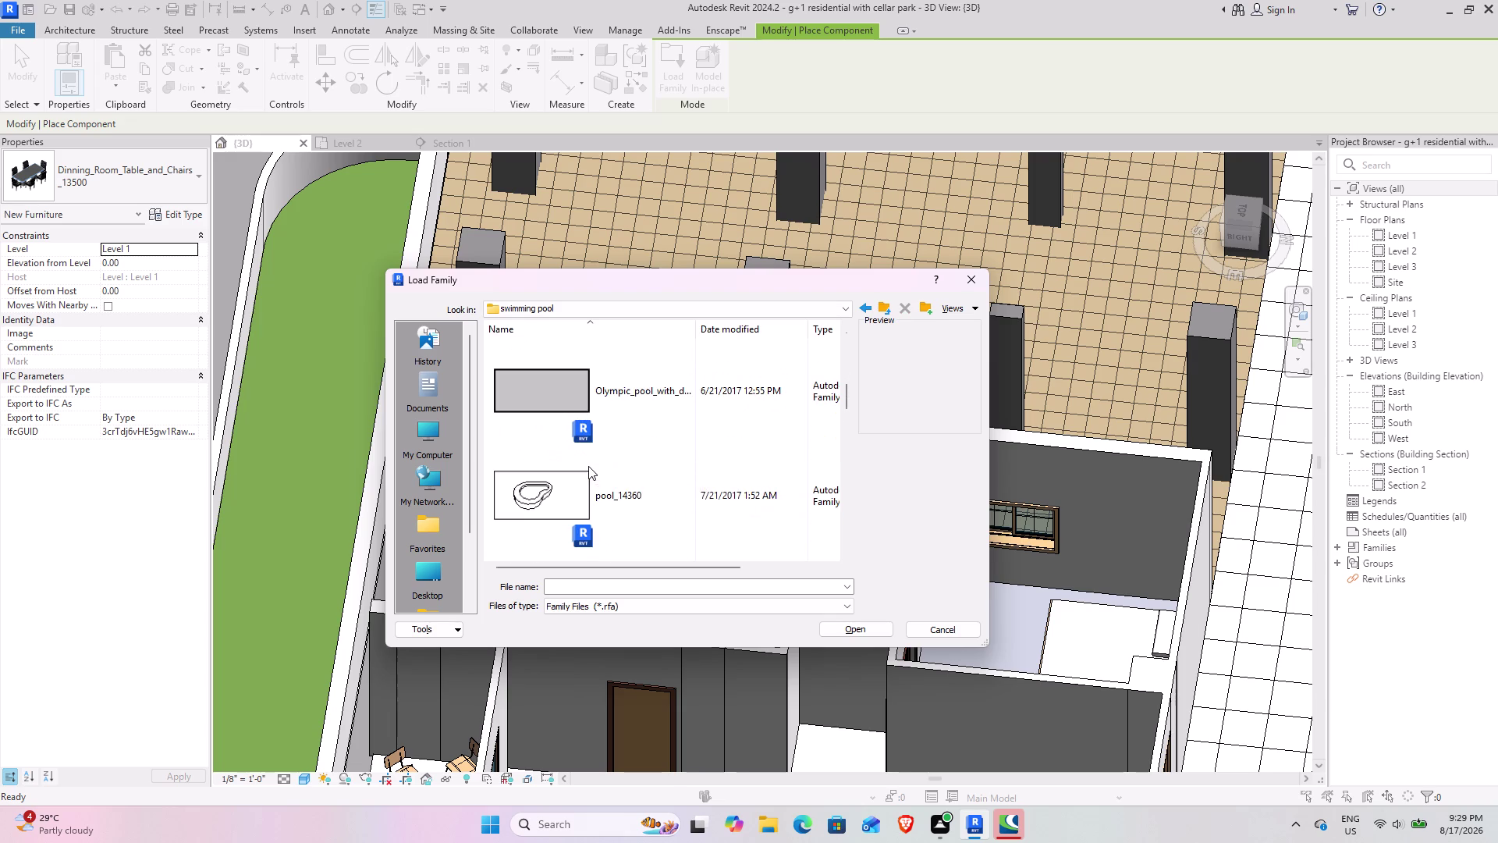
scroll(down, 3)
scroll(down, 3)
scroll(down, 3)
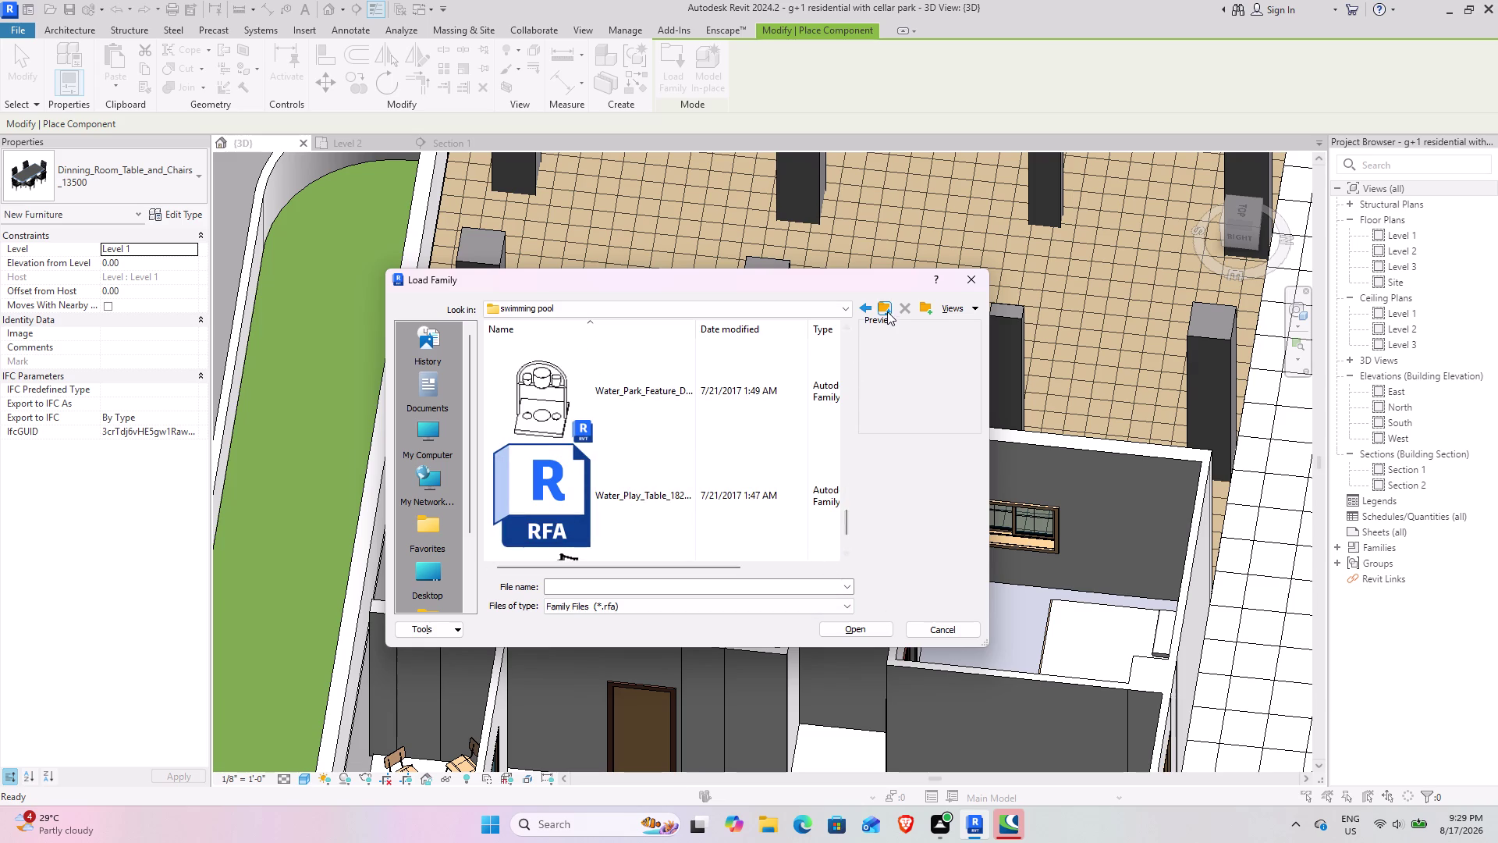
Check the tv stand folder and return to the SHUBHAM CITY library.
click(887, 312)
scroll(down, 3)
scroll(down, 3)
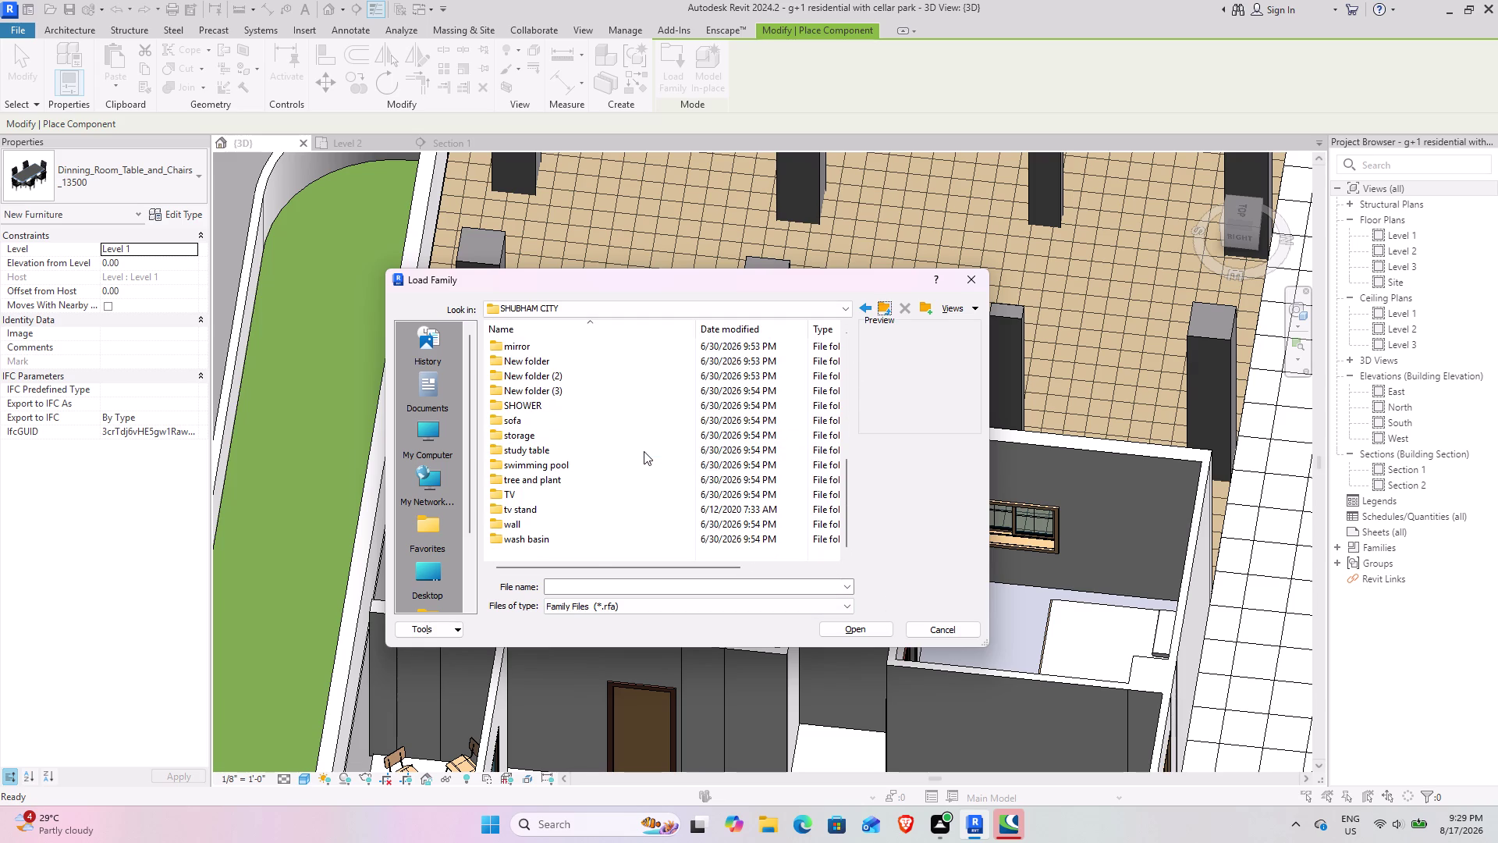
double_click(584, 516)
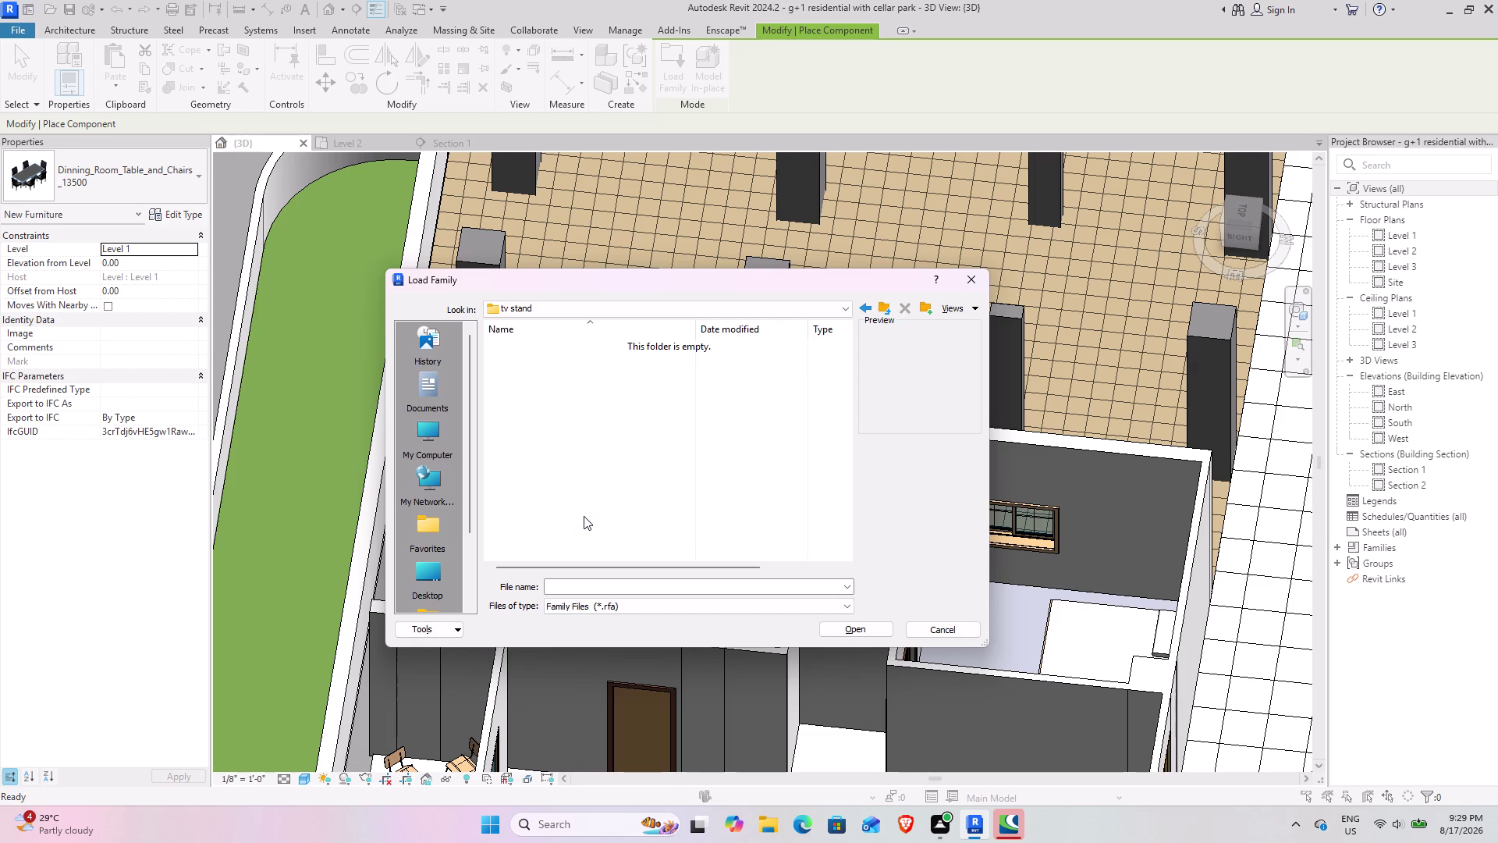
click(887, 307)
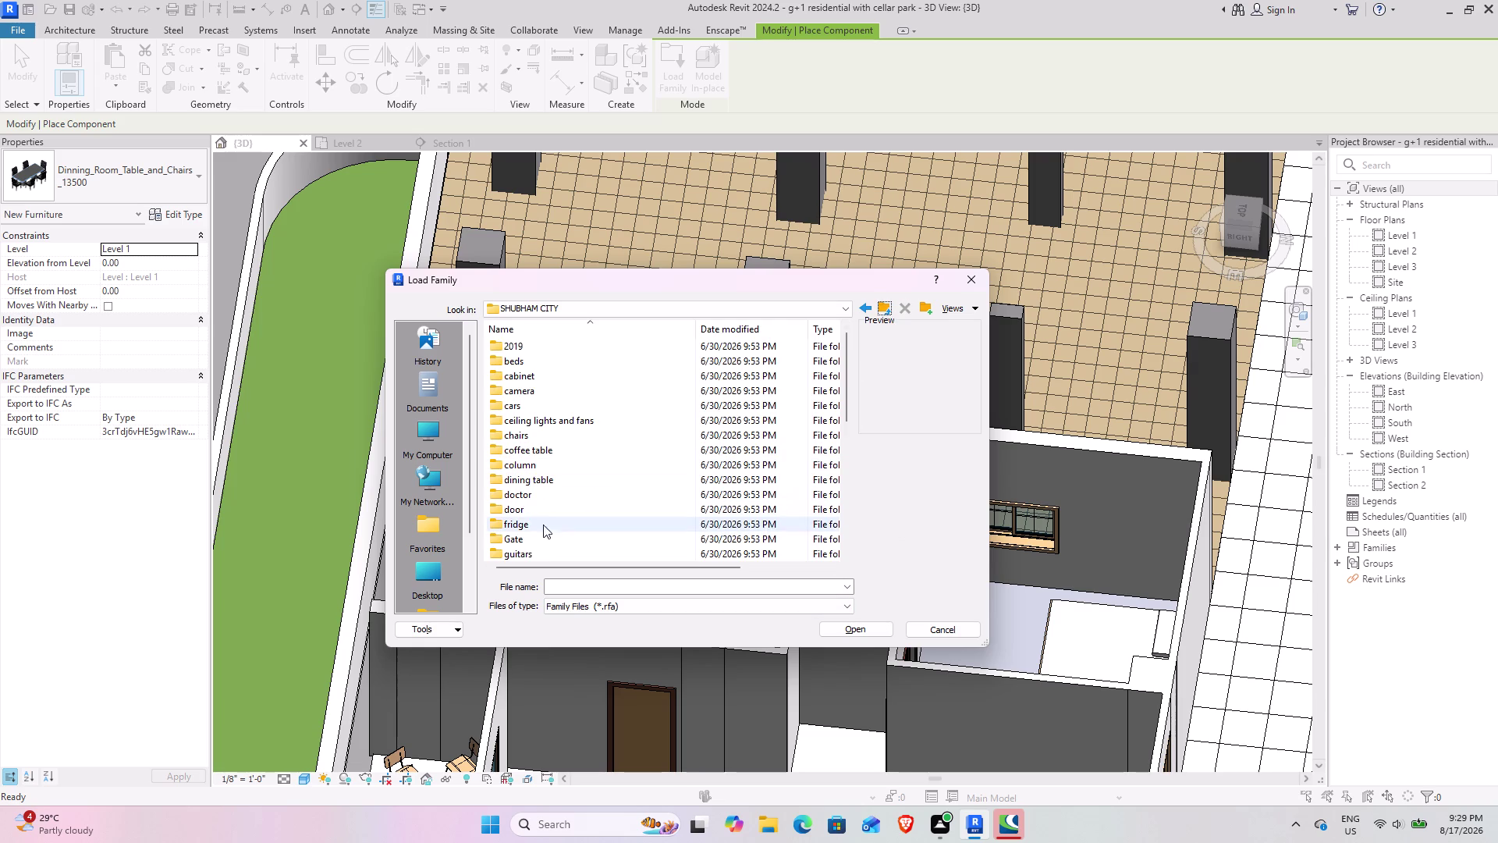
Open the wash basin folder and select wash_basin_15440.rfa.
scroll(down, 3)
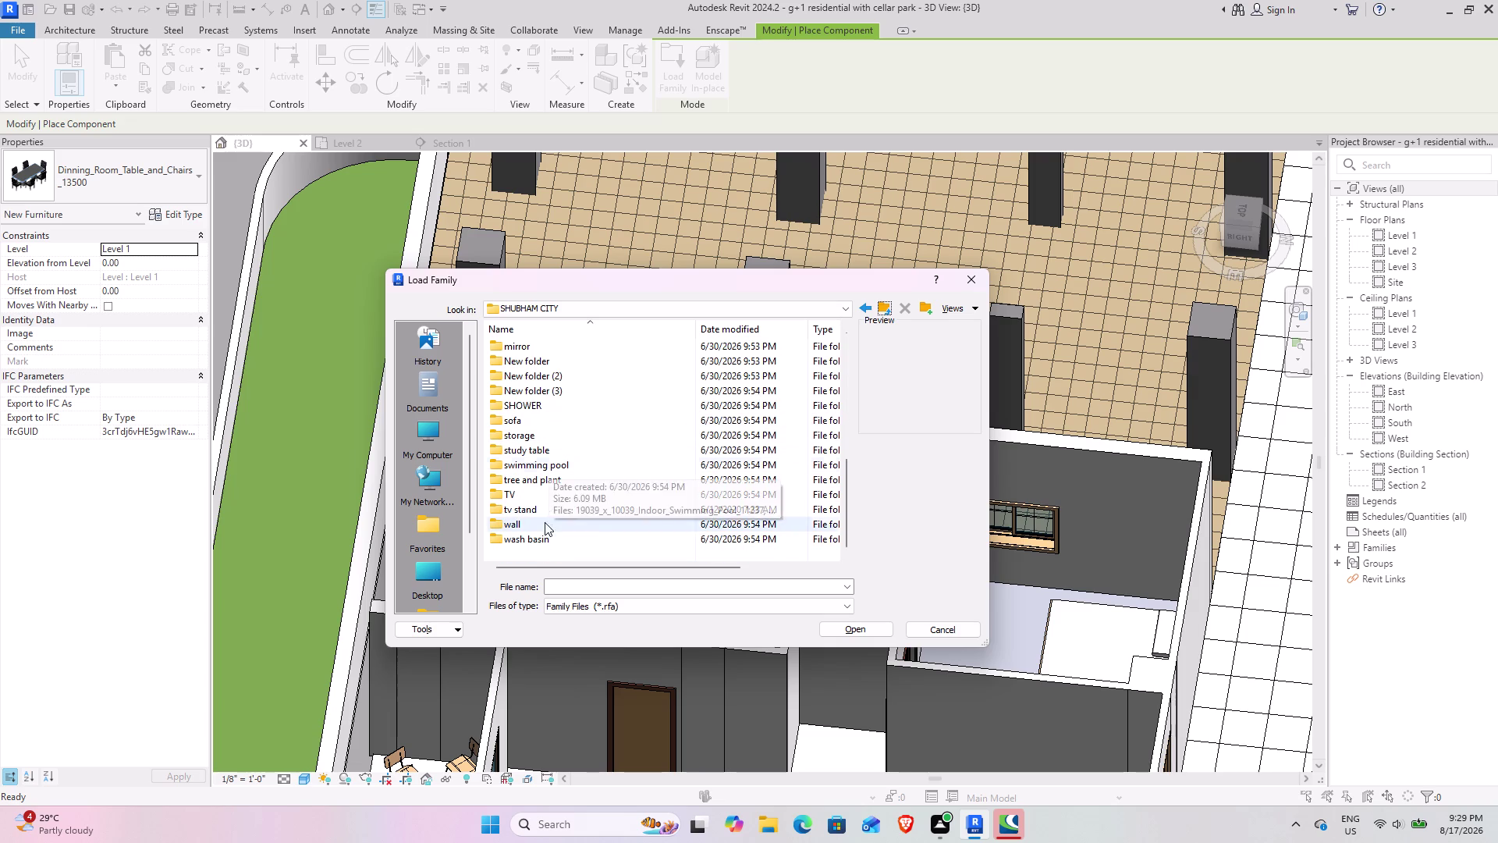
double_click(545, 540)
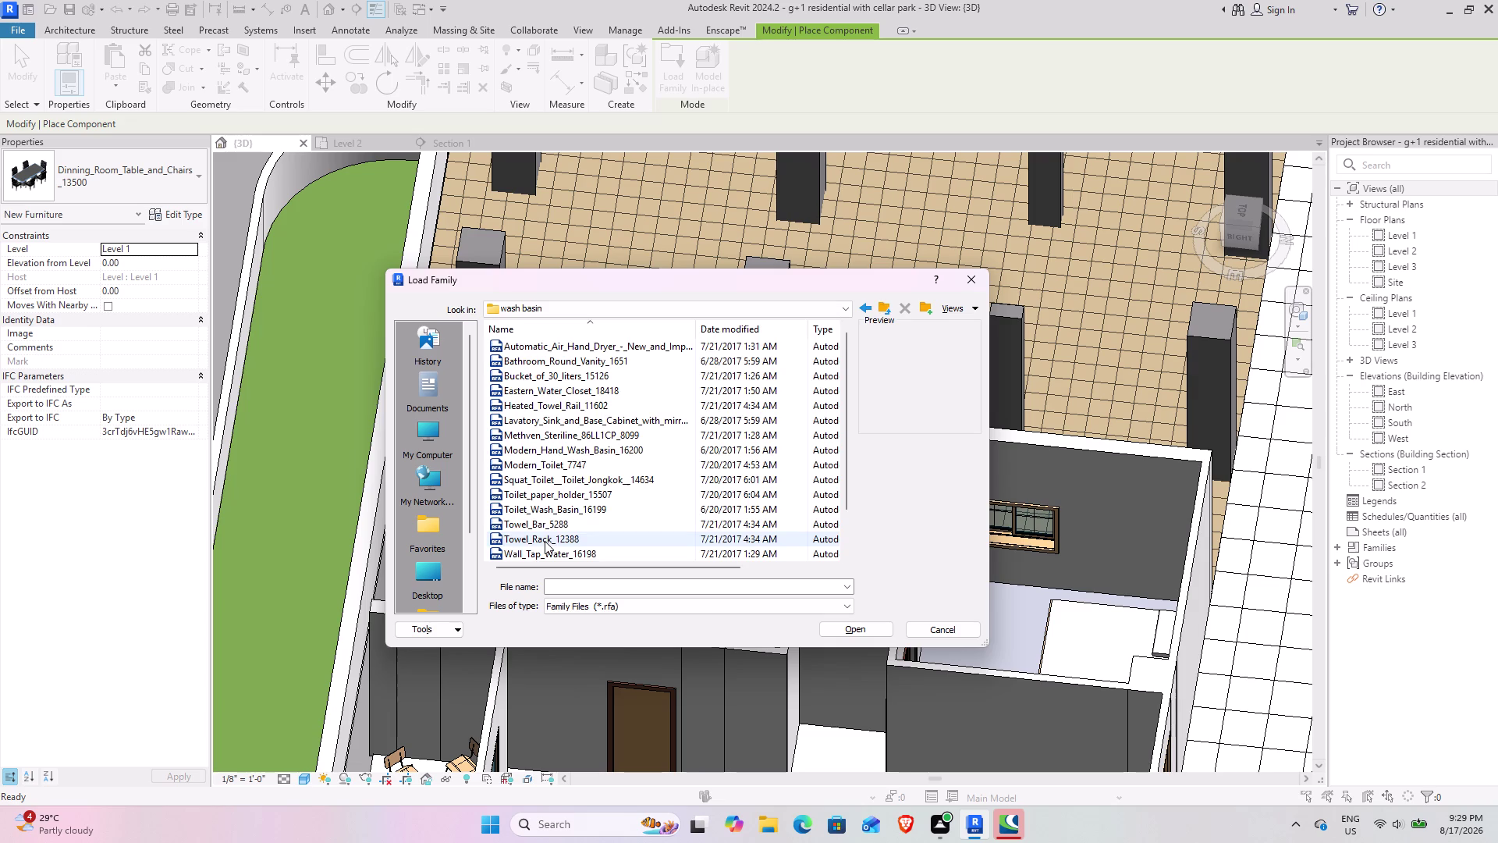
scroll(up, 3)
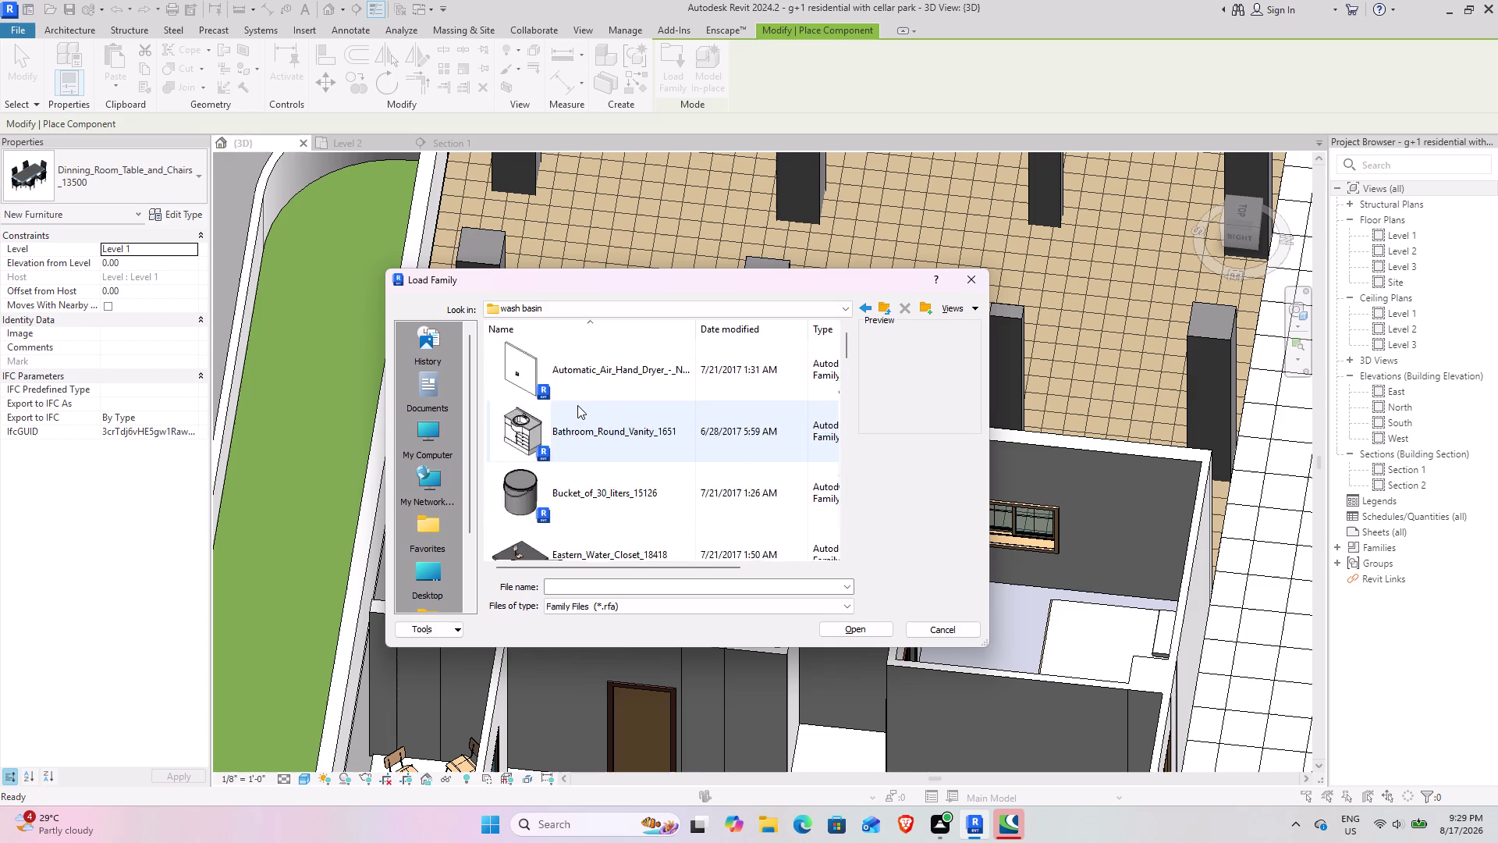
scroll(down, 3)
scroll(down, 3)
scroll(down, 3)
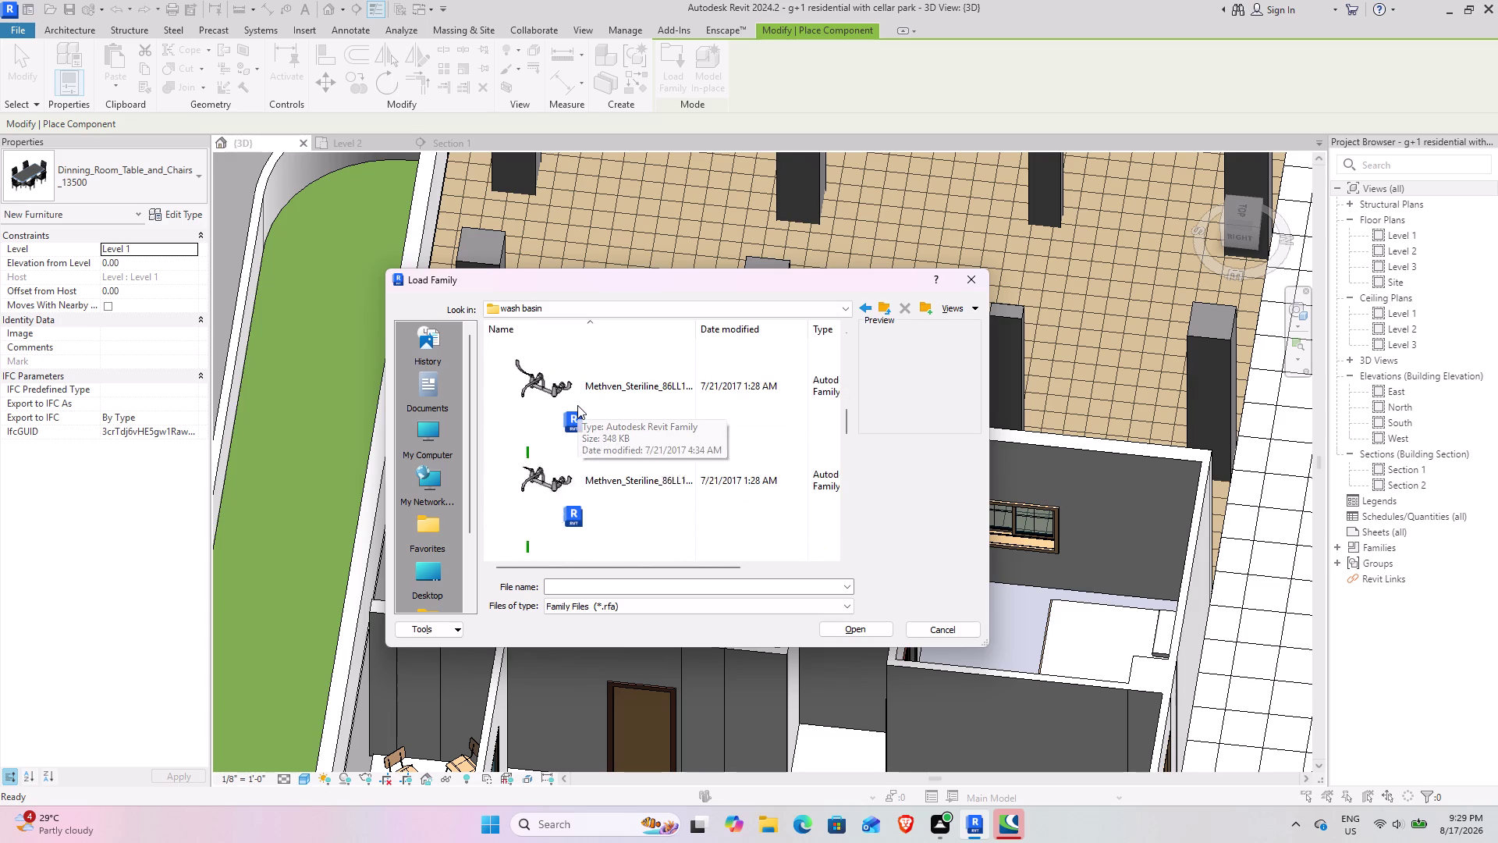
scroll(down, 3)
scroll(down, 3)
scroll(down, 3)
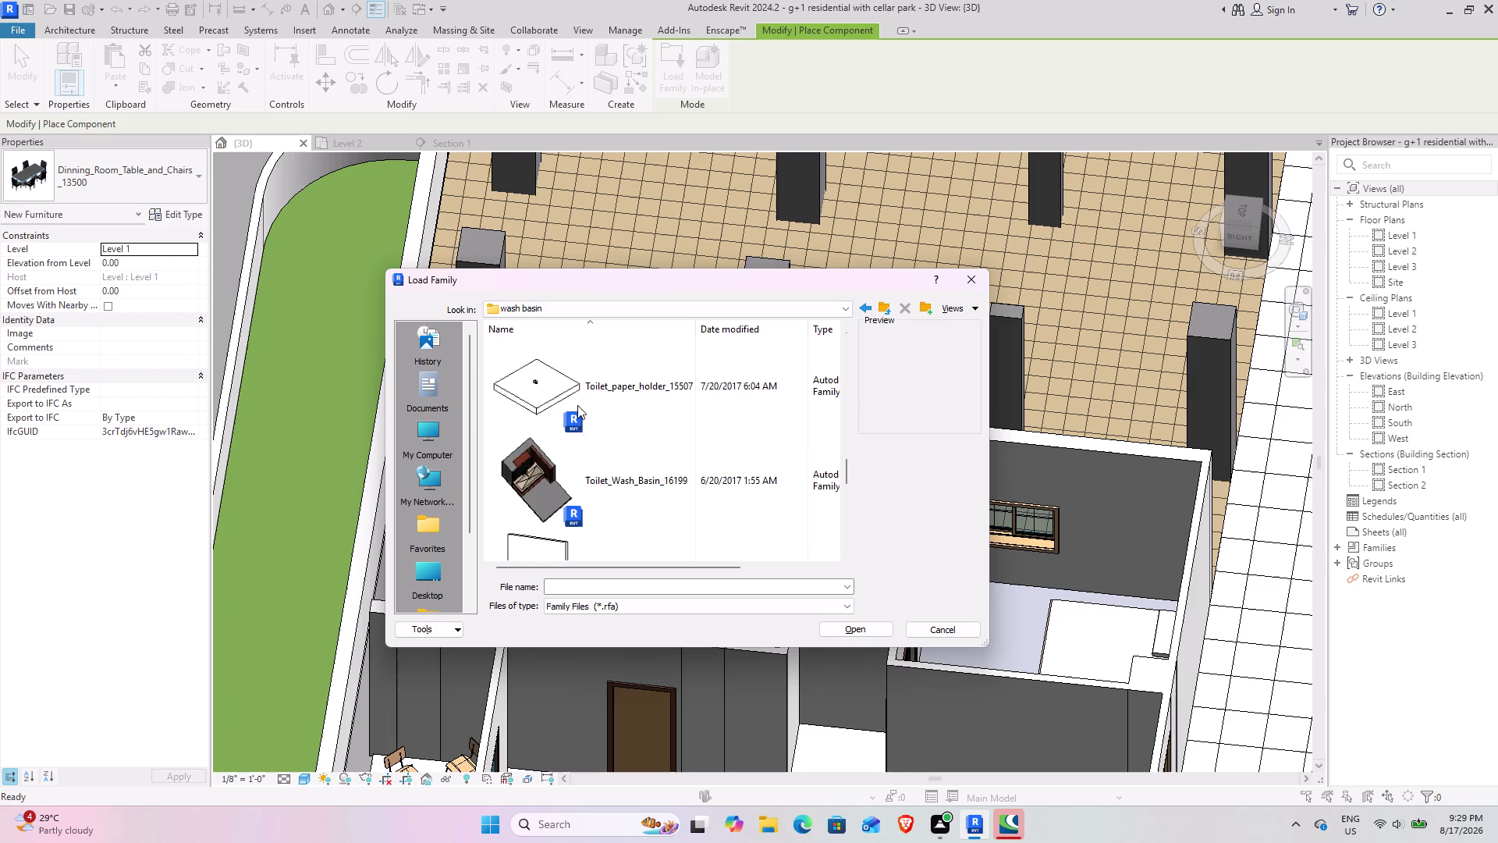
scroll(down, 3)
scroll(down, 3)
scroll(down, 3)
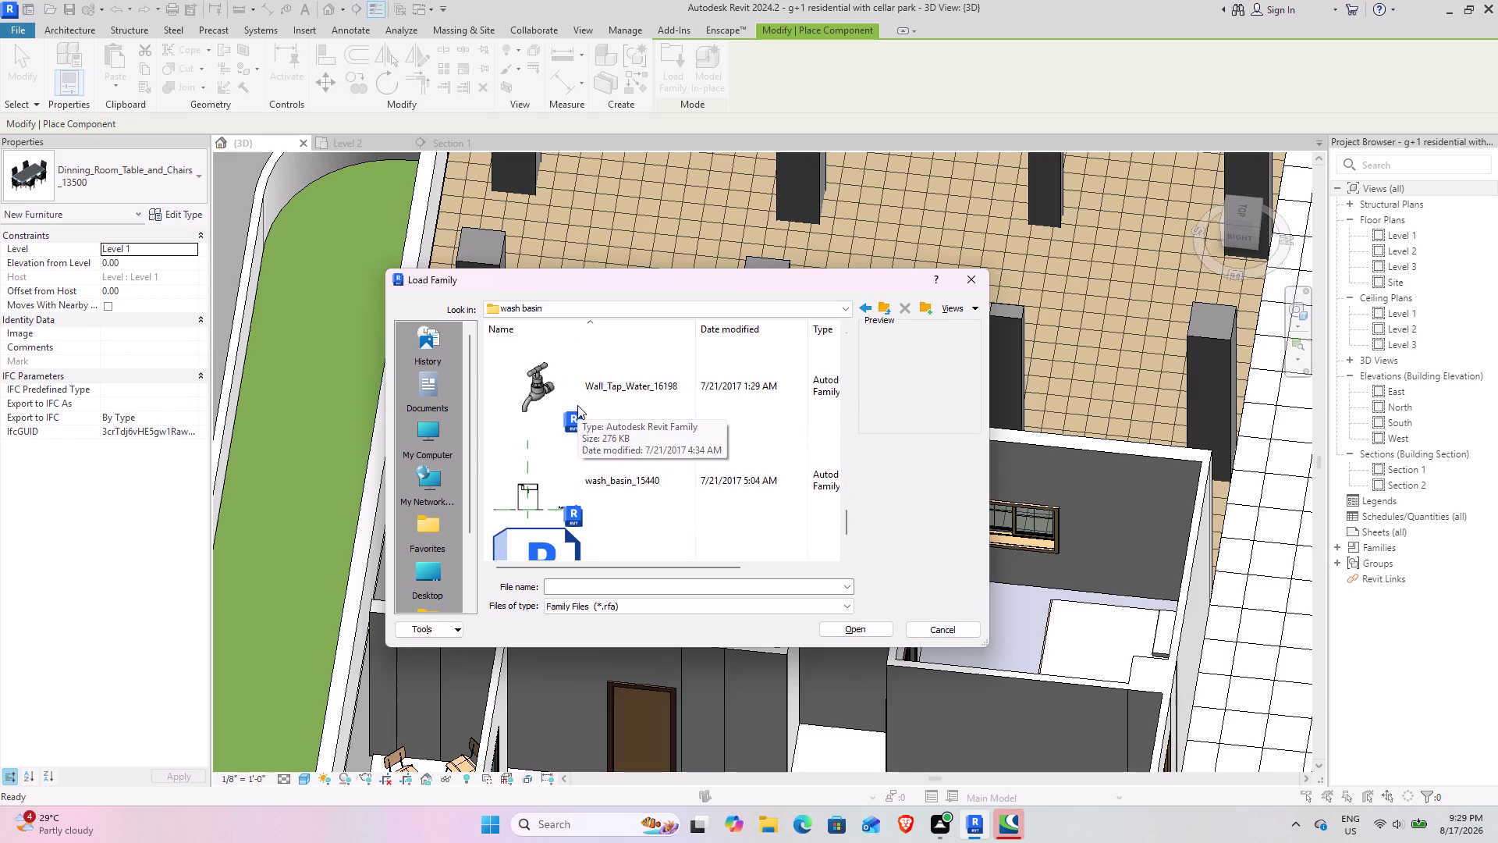
scroll(down, 3)
scroll(down, 3)
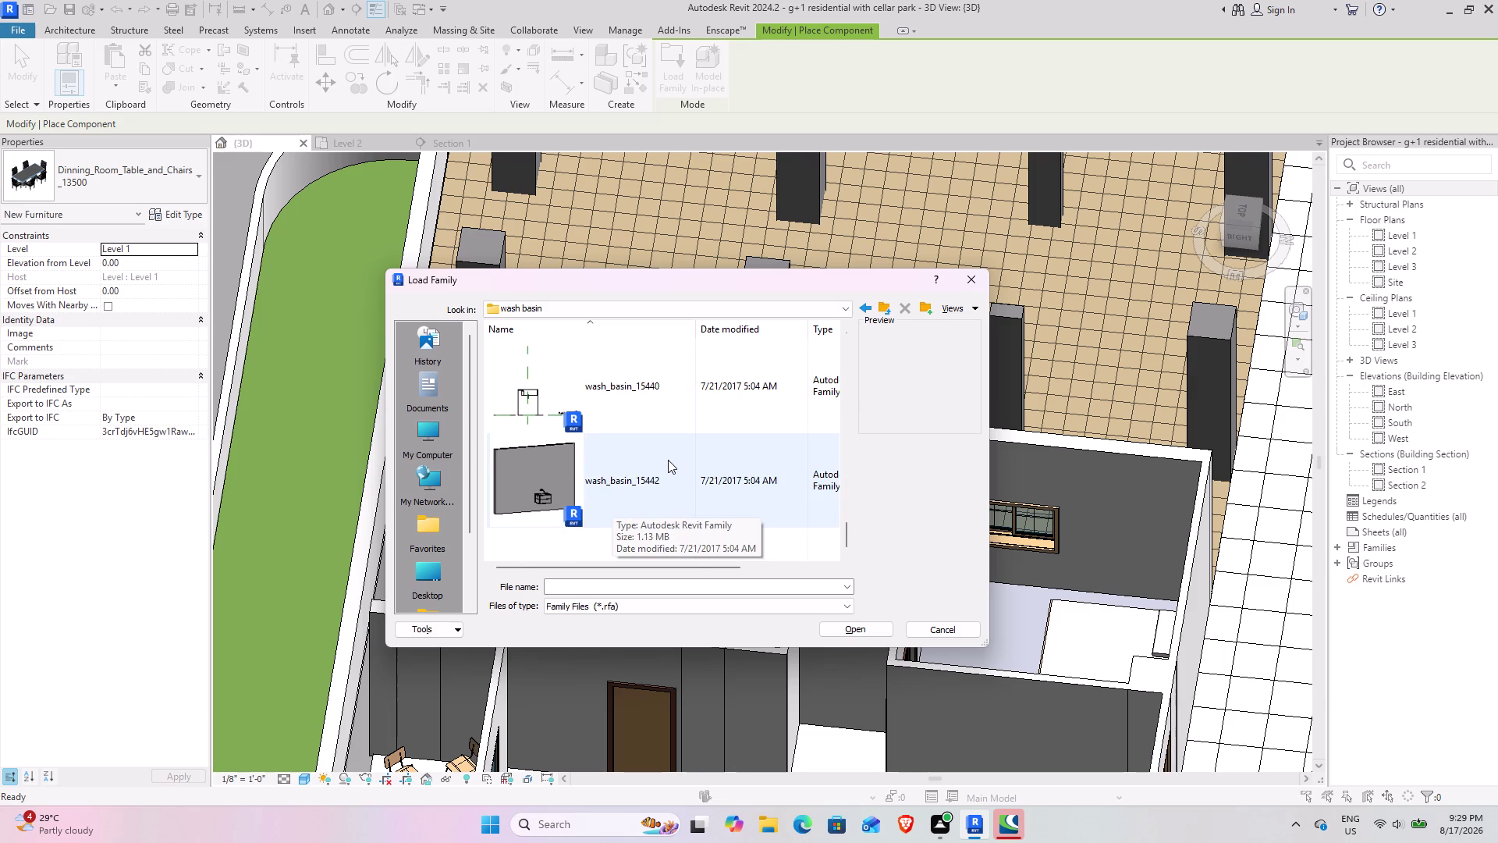
click(660, 408)
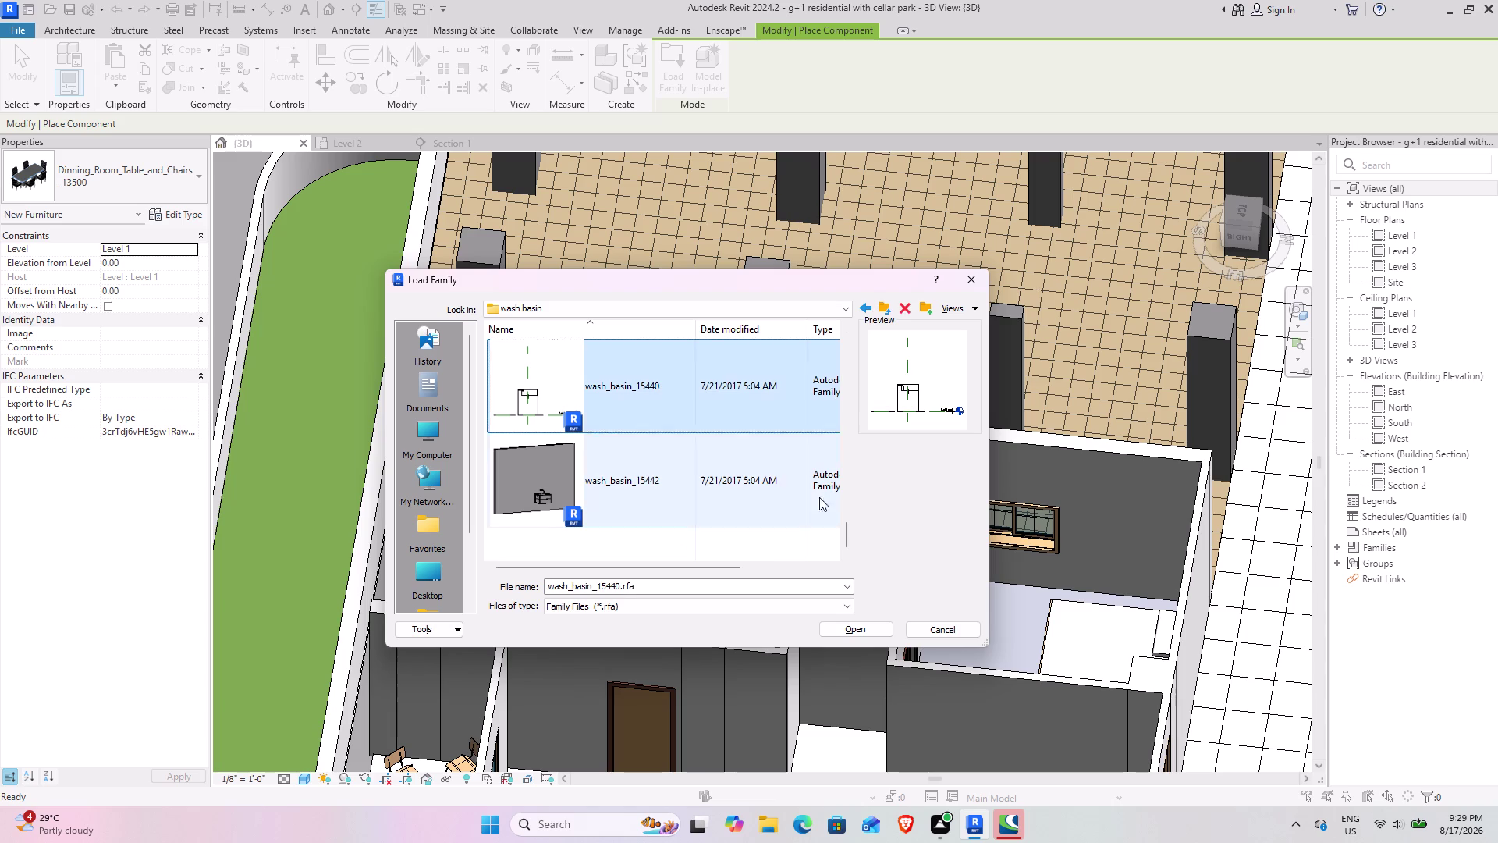
Load wash_basin_15440 and pan the 3D view toward the bathrooms.
click(838, 627)
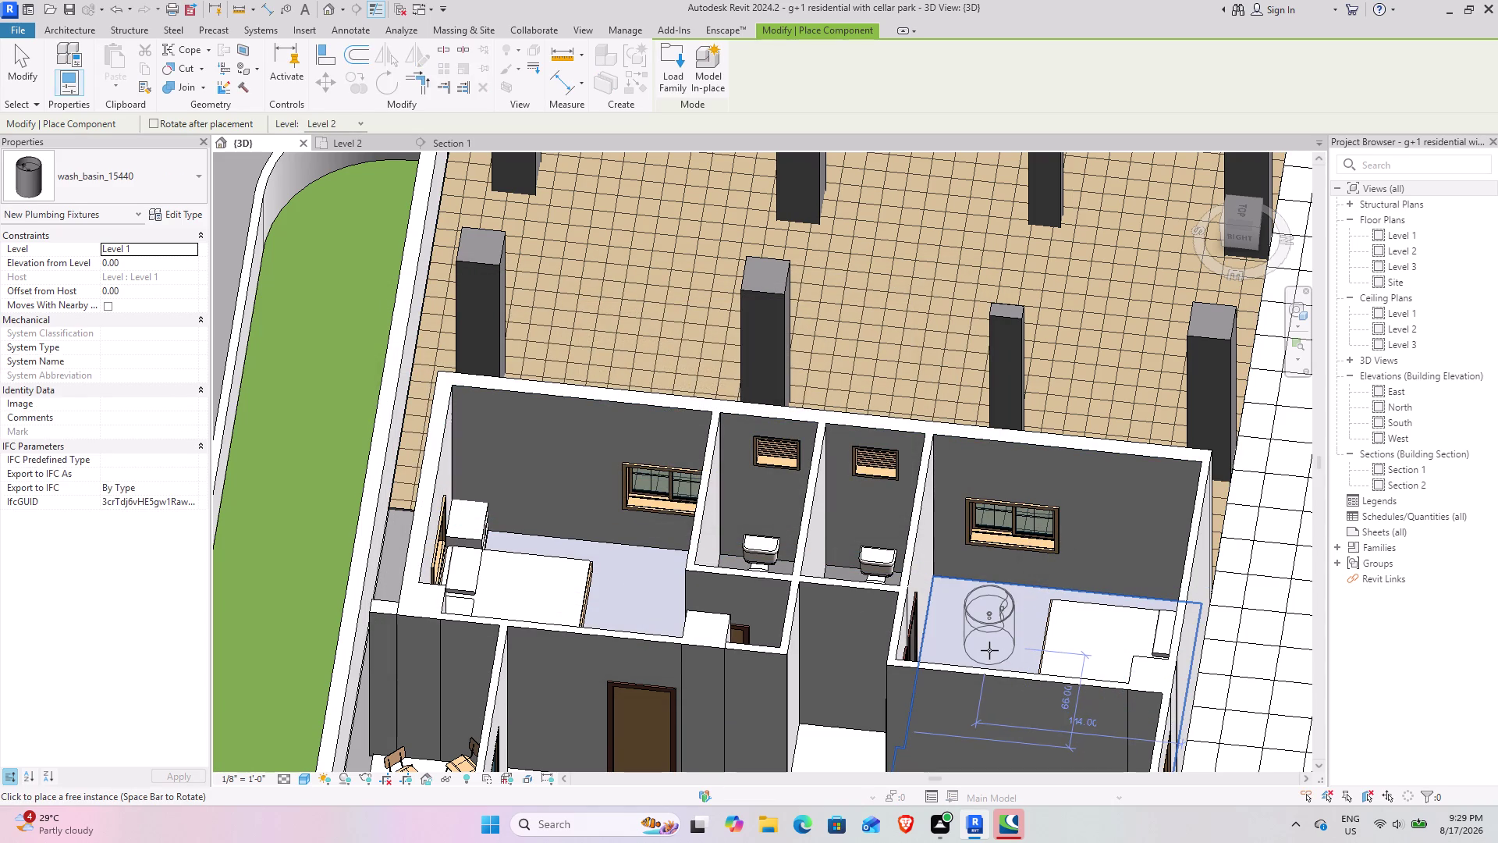
middle_drag(992, 629, 585, 464)
scroll(up, 3)
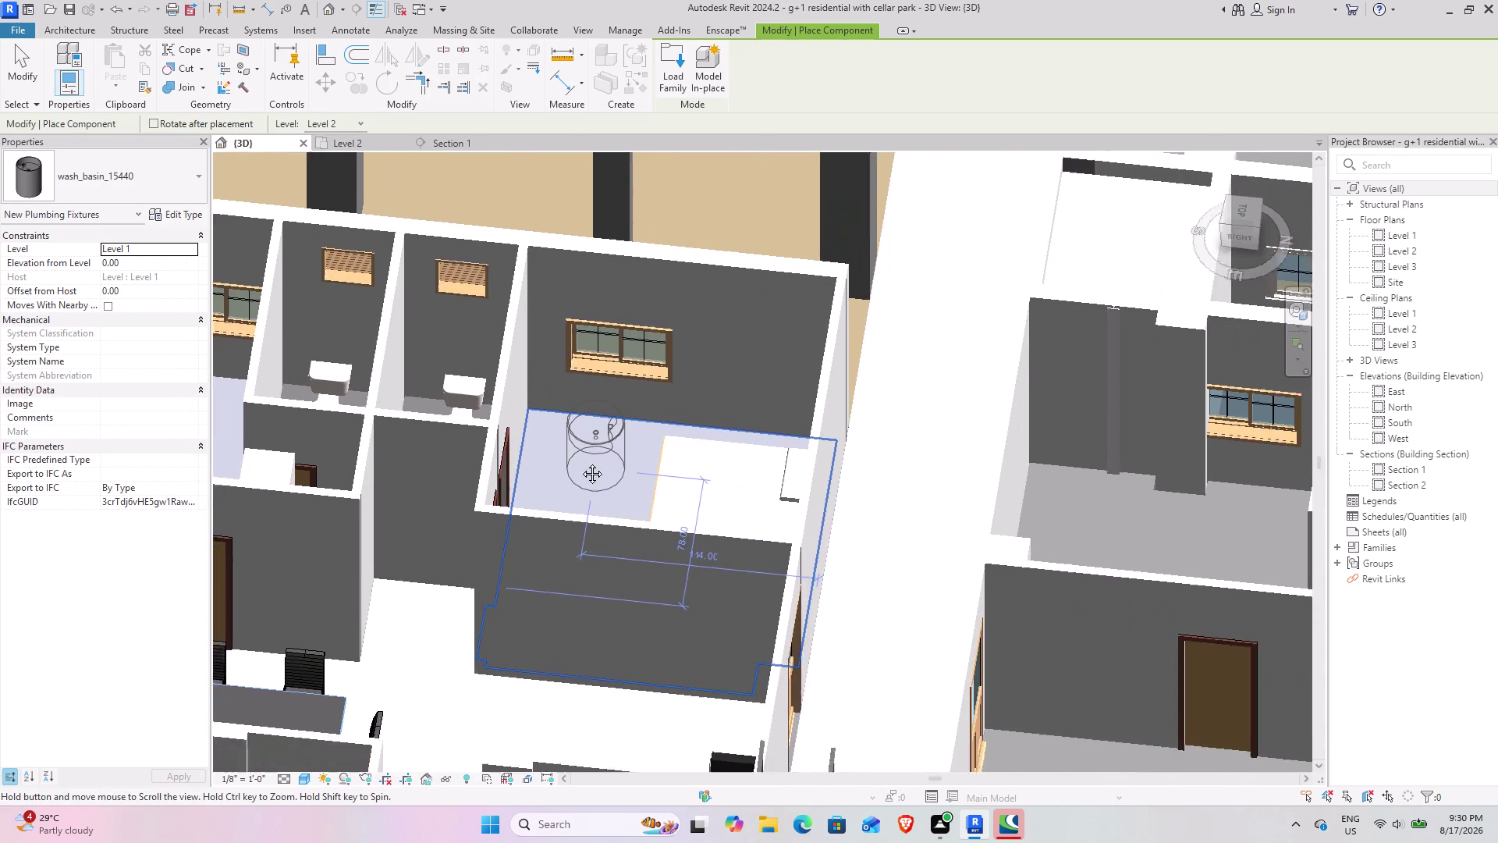
middle_drag(584, 464, 565, 453)
On the Level 2 plan, rotate the basin three times, place it over a sink, and return to 3D.
click(345, 142)
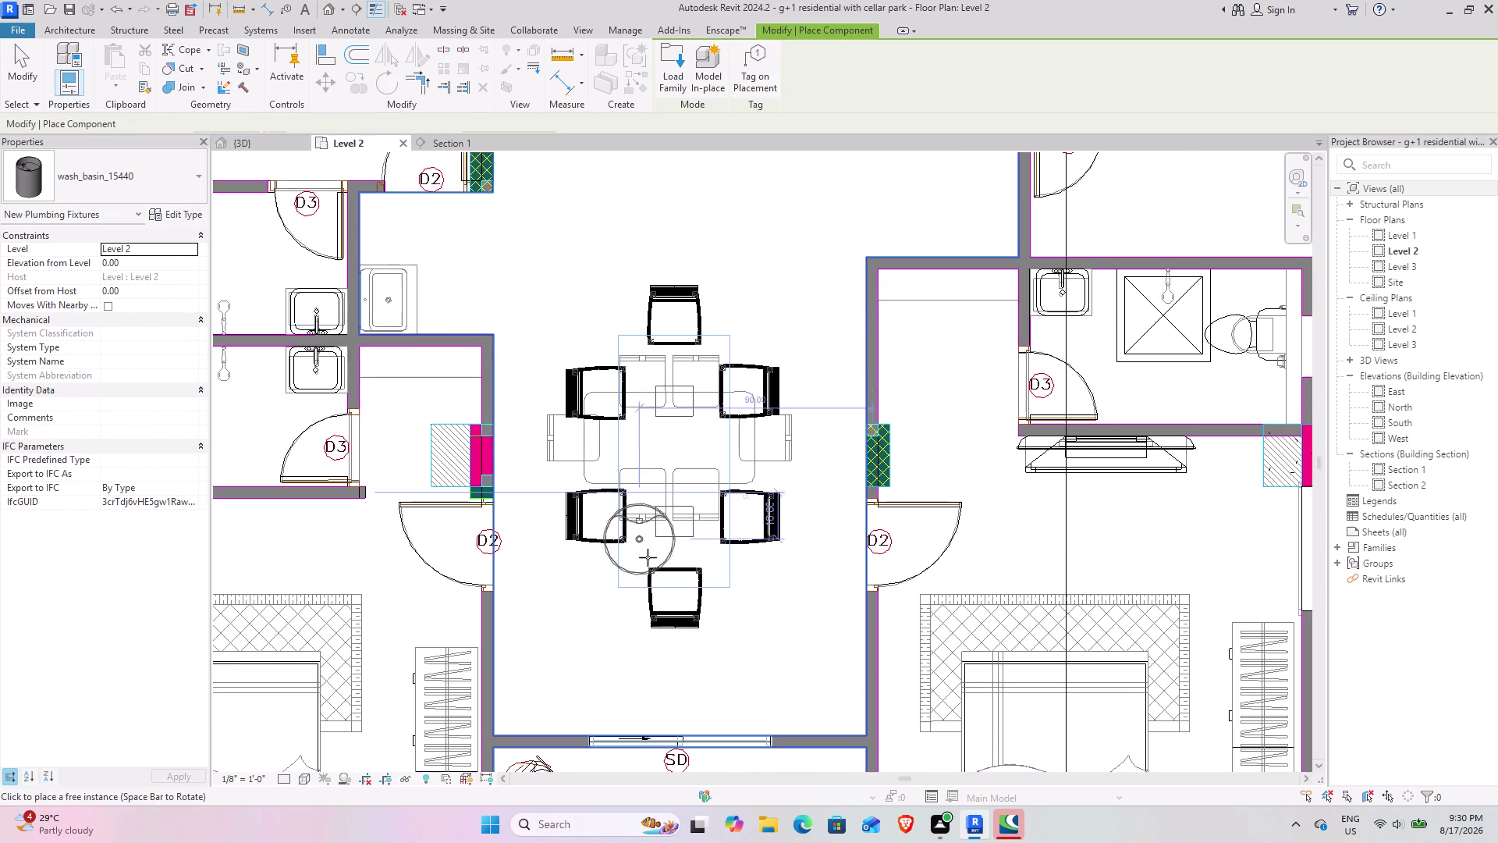
middle_drag(550, 506, 726, 610)
scroll(up, 3)
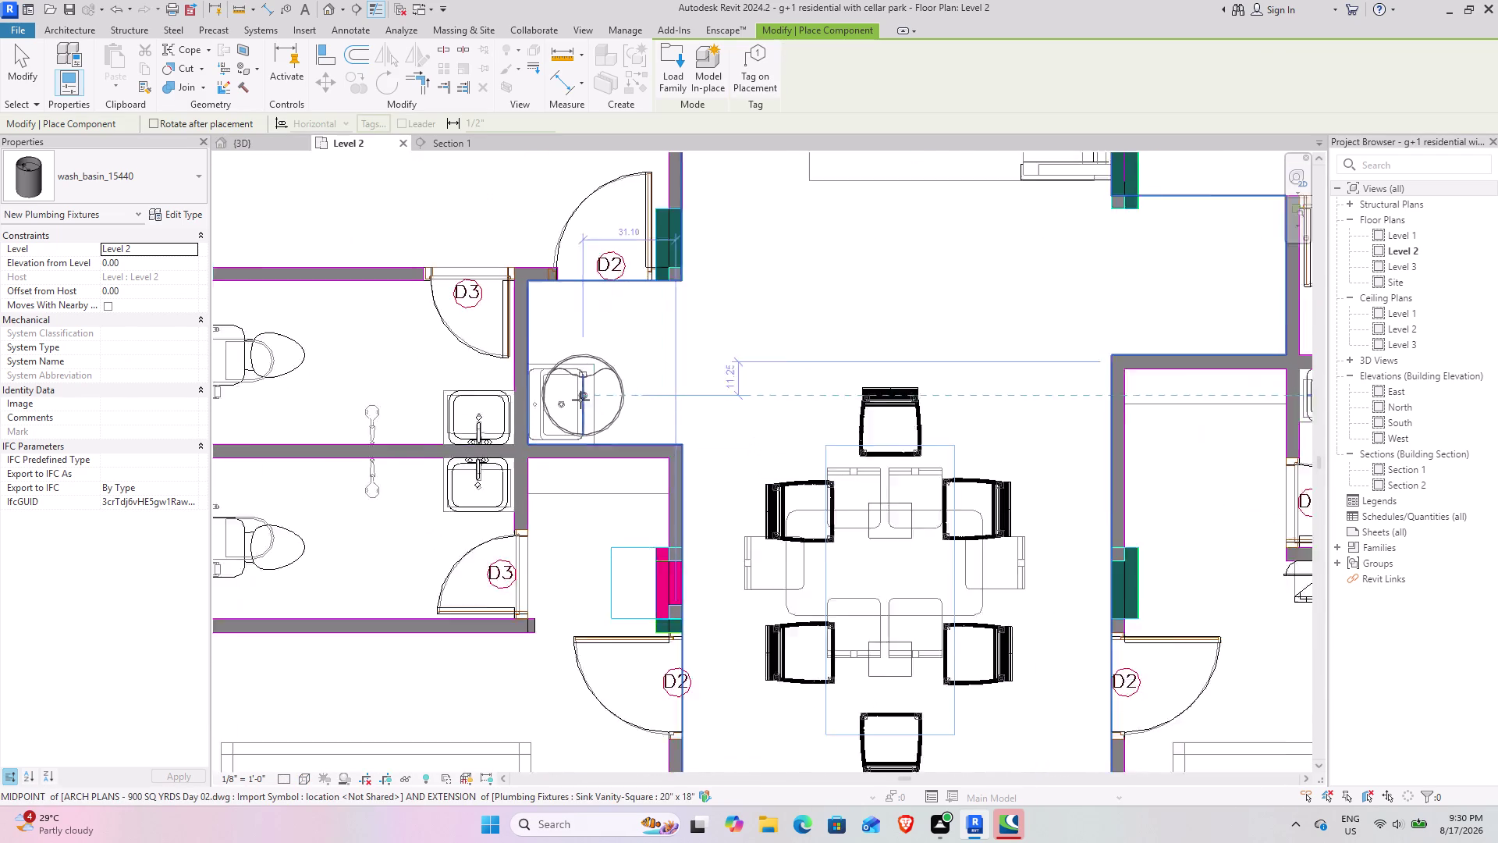
scroll(up, 3)
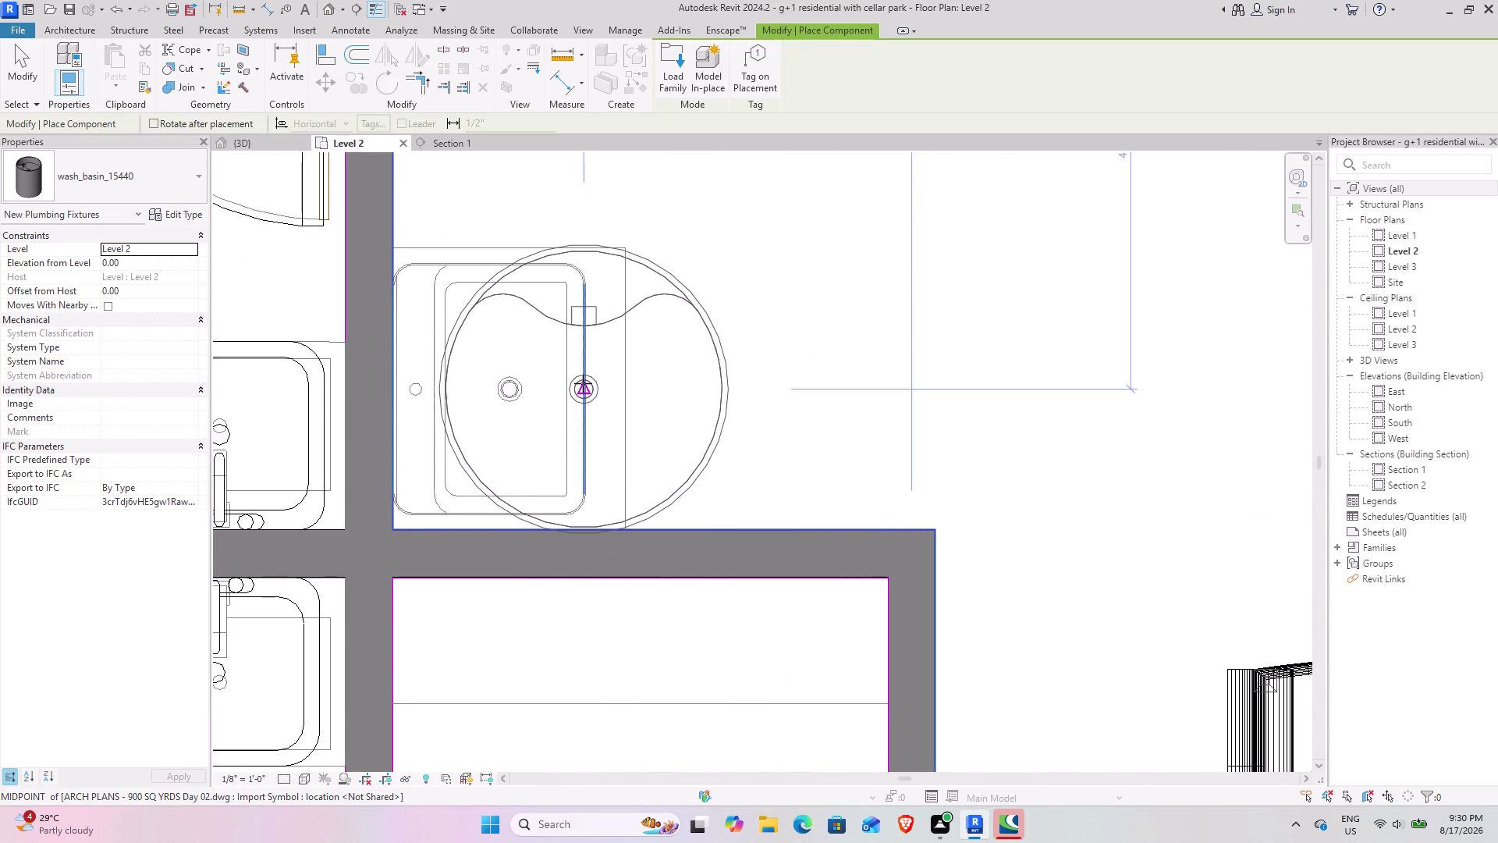
key(space)
key(space)
key(space)
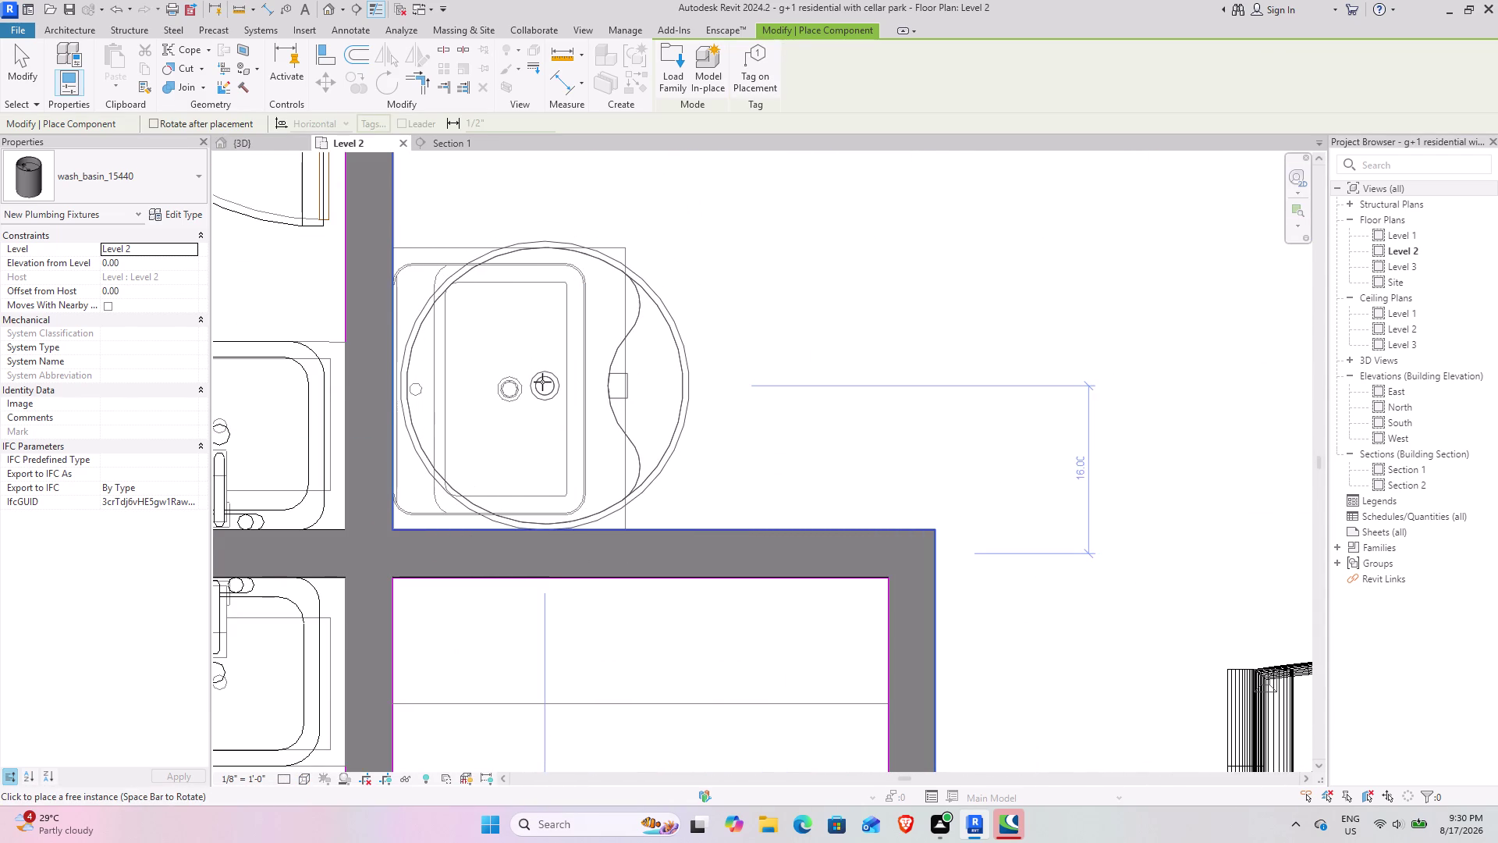
click(542, 380)
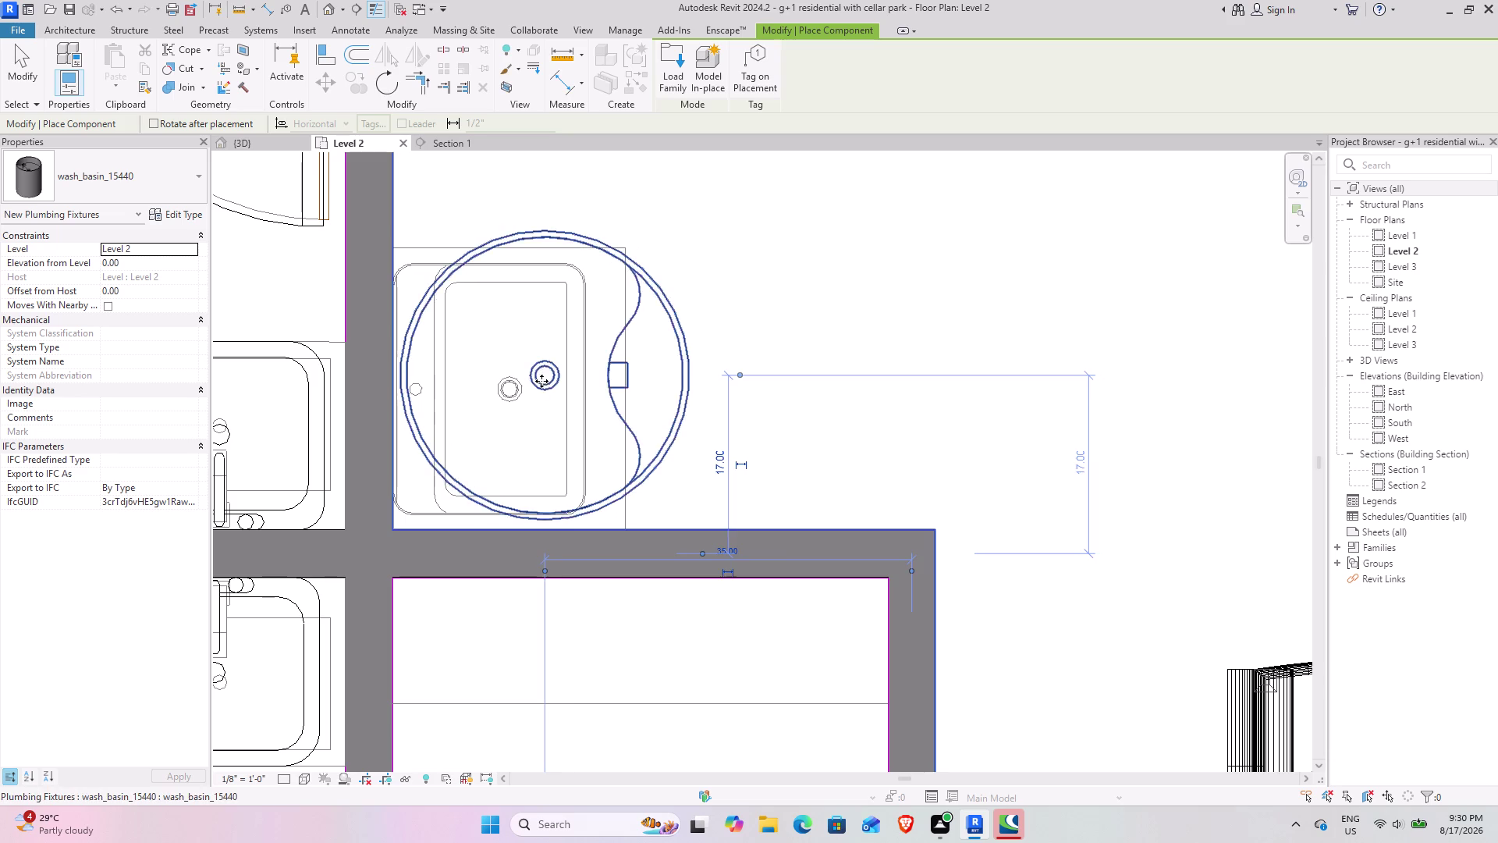
click(10, 59)
click(235, 136)
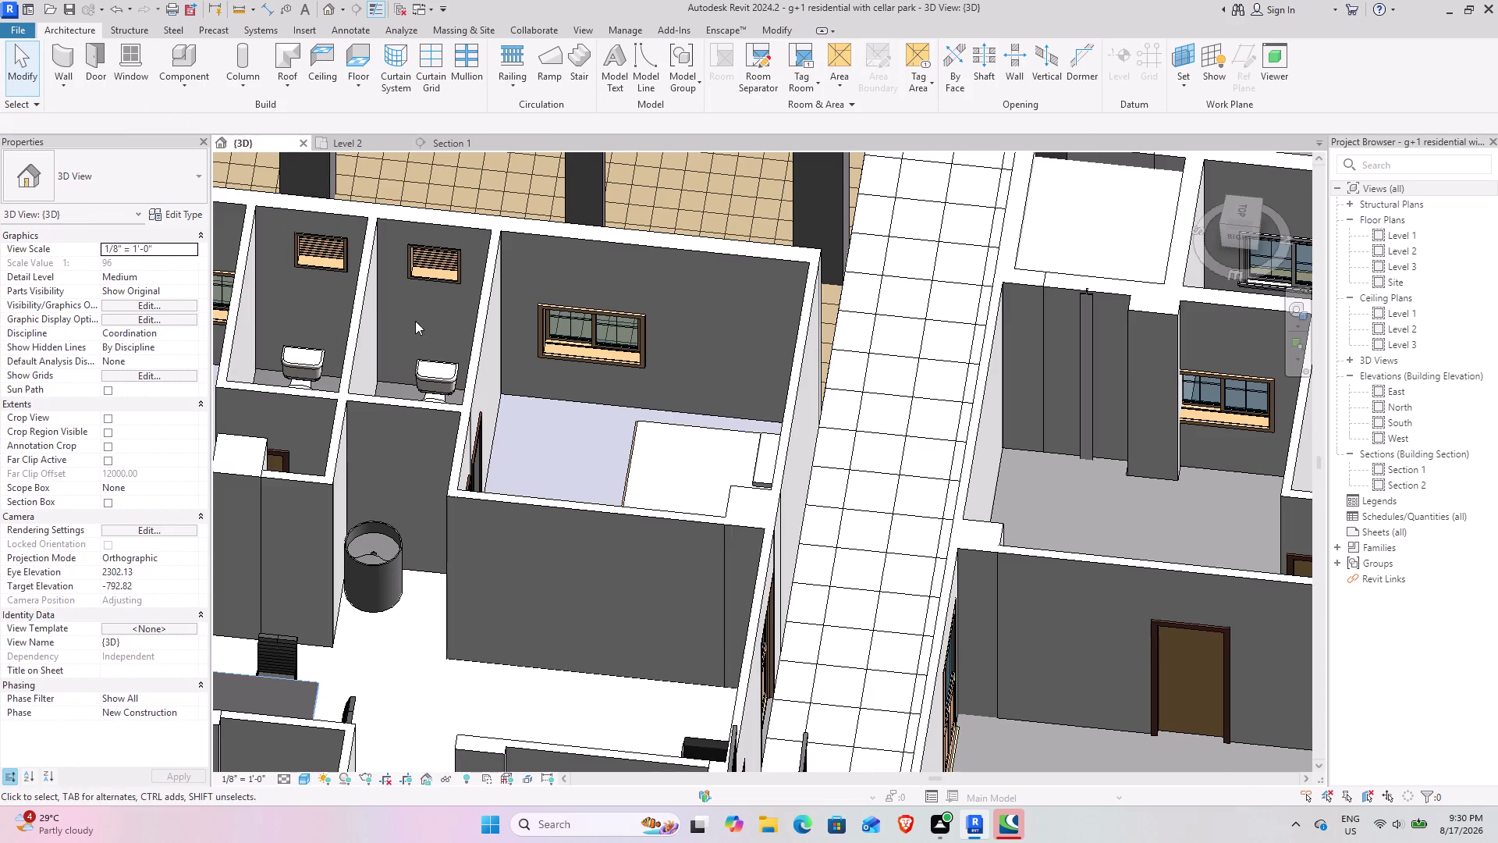
Orbit the 3D view to the bathroom with the placed basin.
scroll(down, 3)
middle_drag(349, 550, 440, 500)
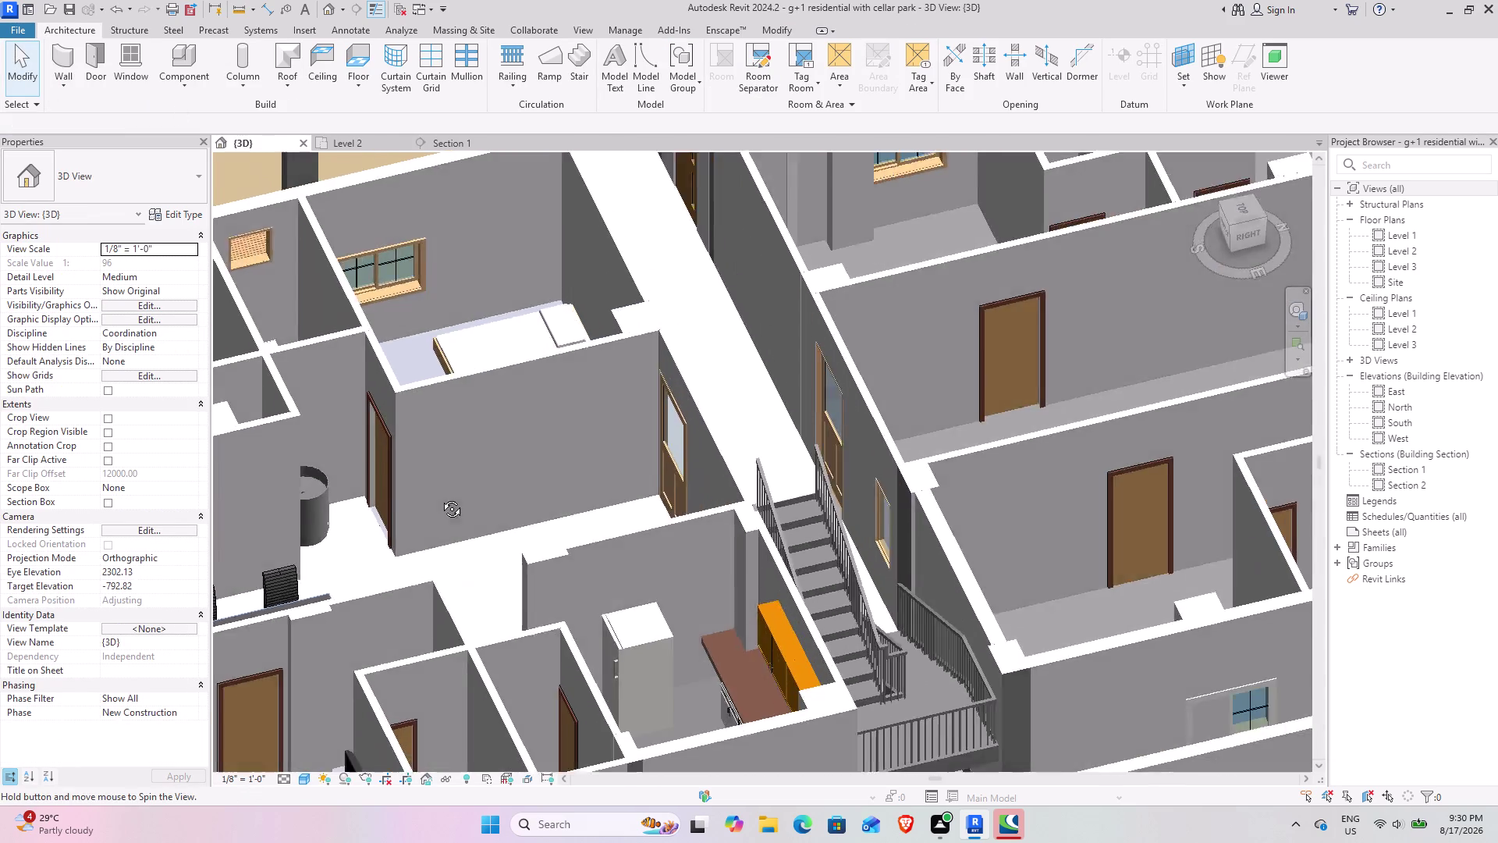
middle_drag(440, 501, 433, 476)
middle_drag(425, 479, 774, 549)
middle_drag(716, 573, 636, 576)
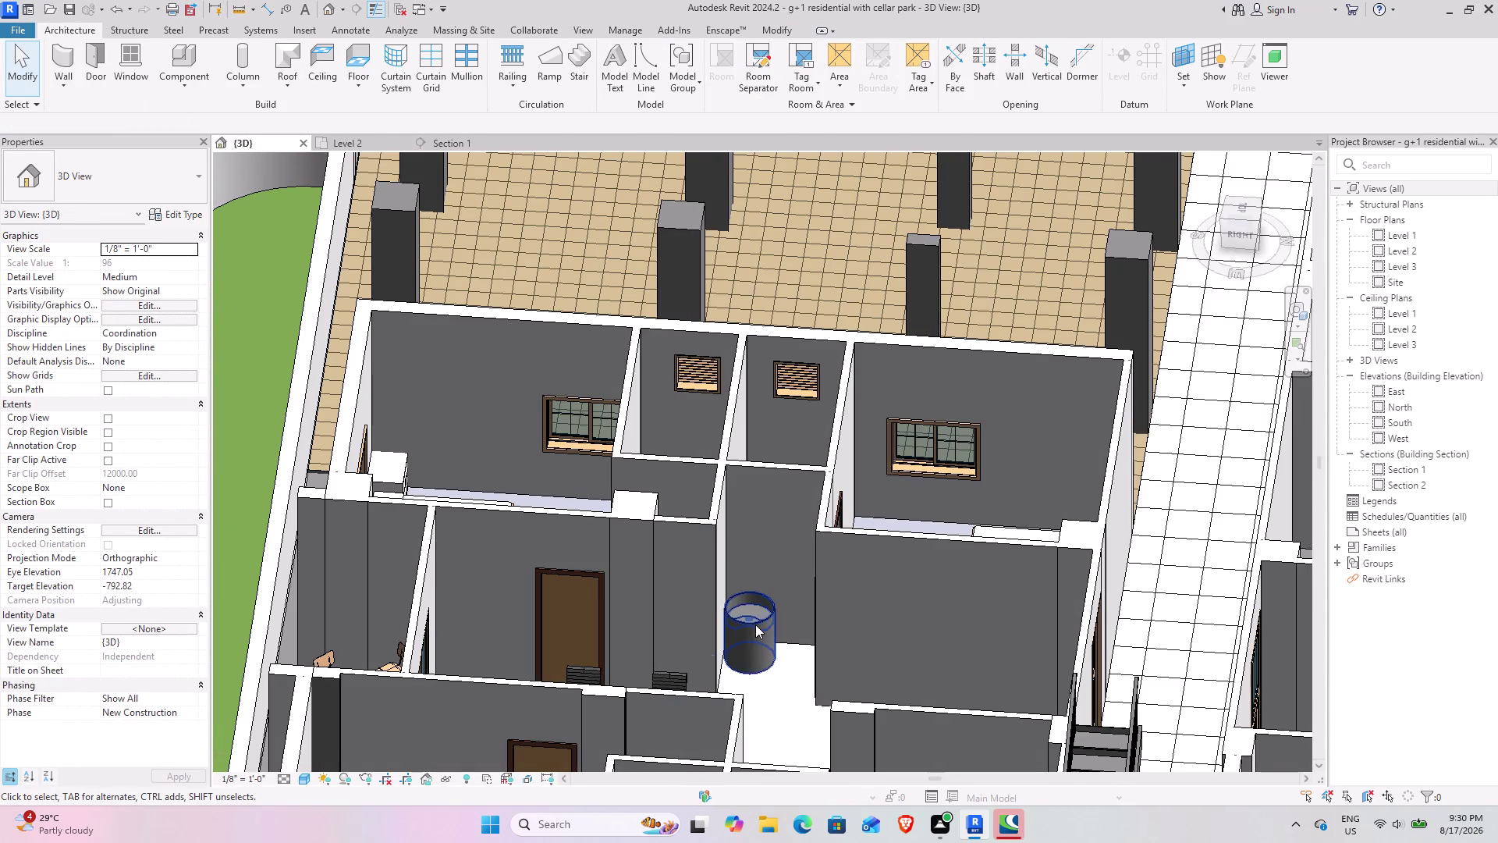
Select the wash basin and review its type properties without making changes.
click(756, 625)
click(179, 217)
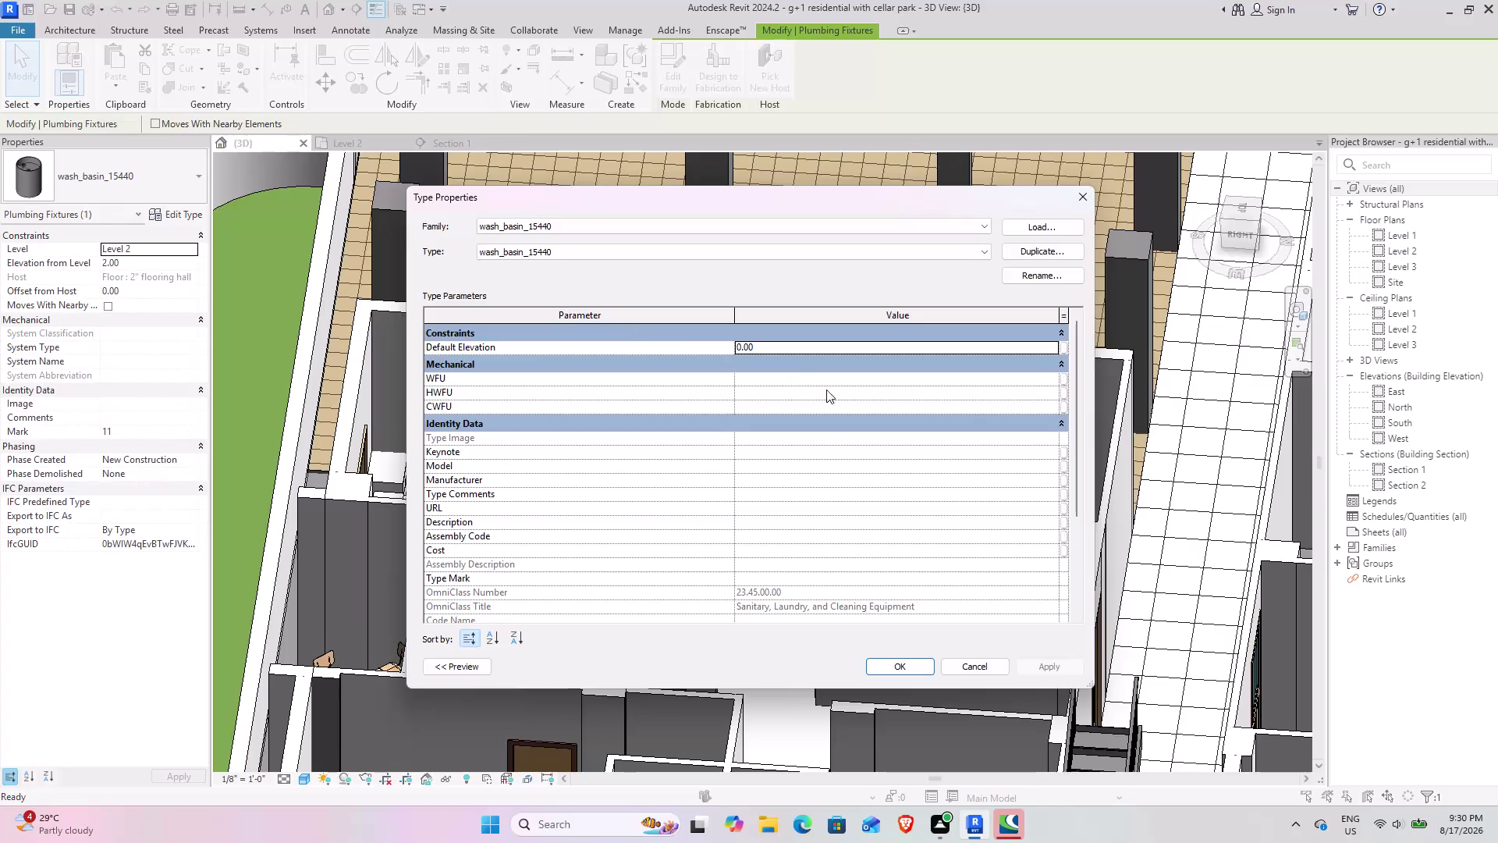
scroll(down, 3)
scroll(up, 3)
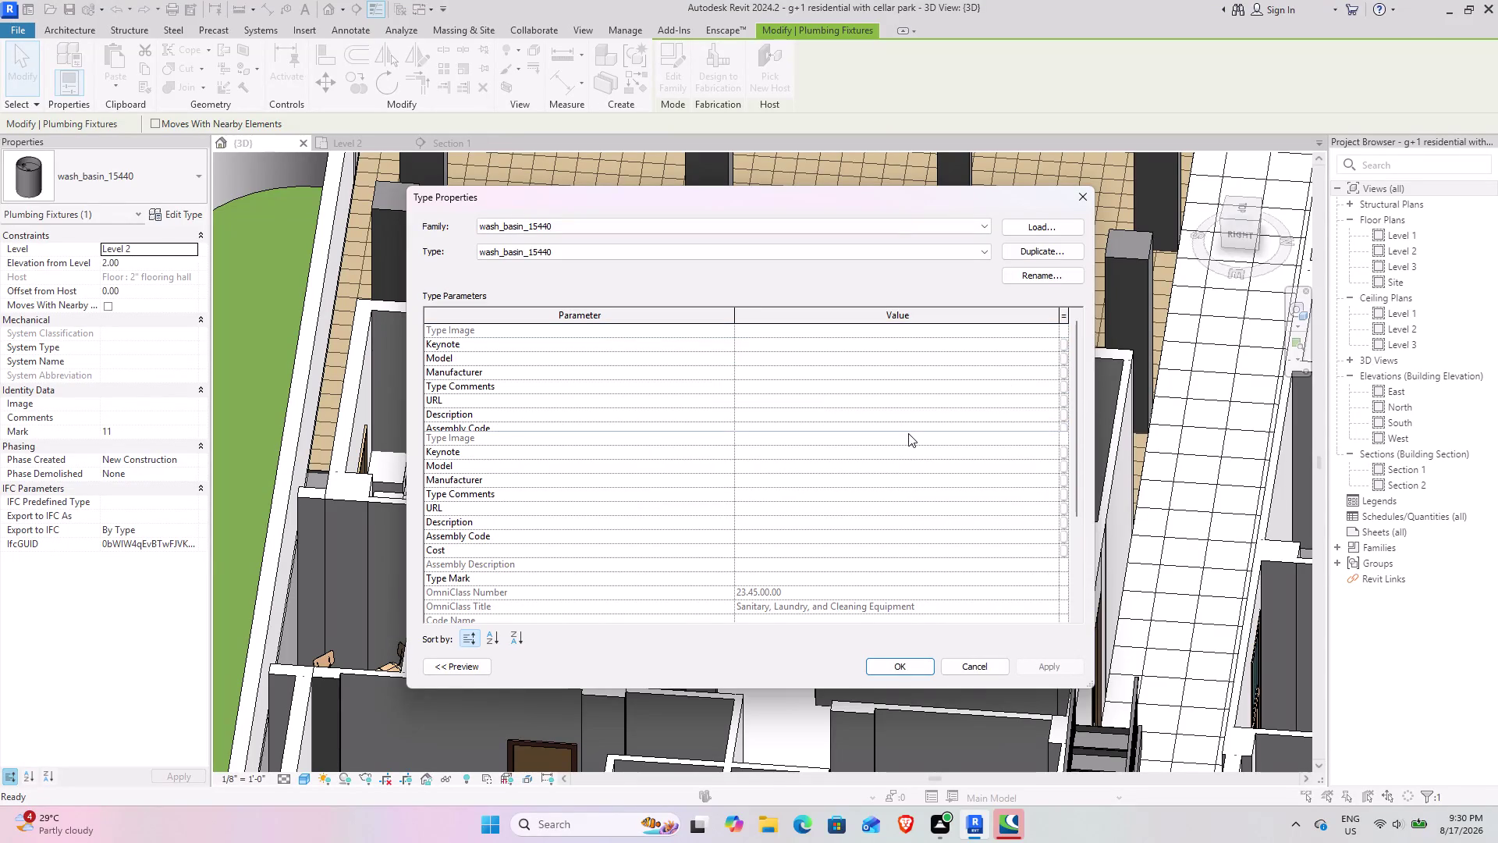
scroll(down, 3)
scroll(up, 3)
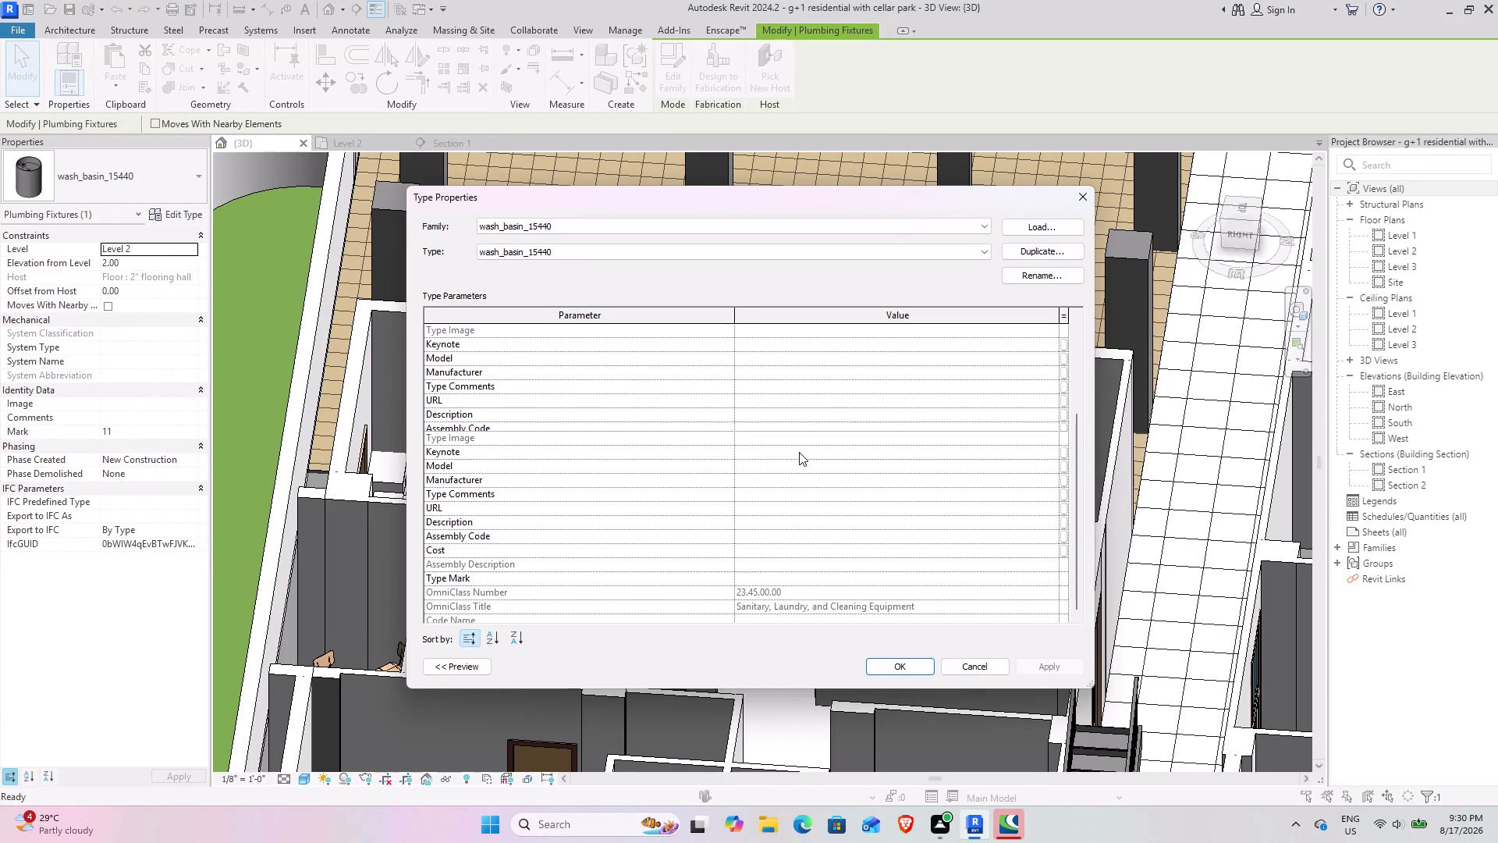
click(985, 668)
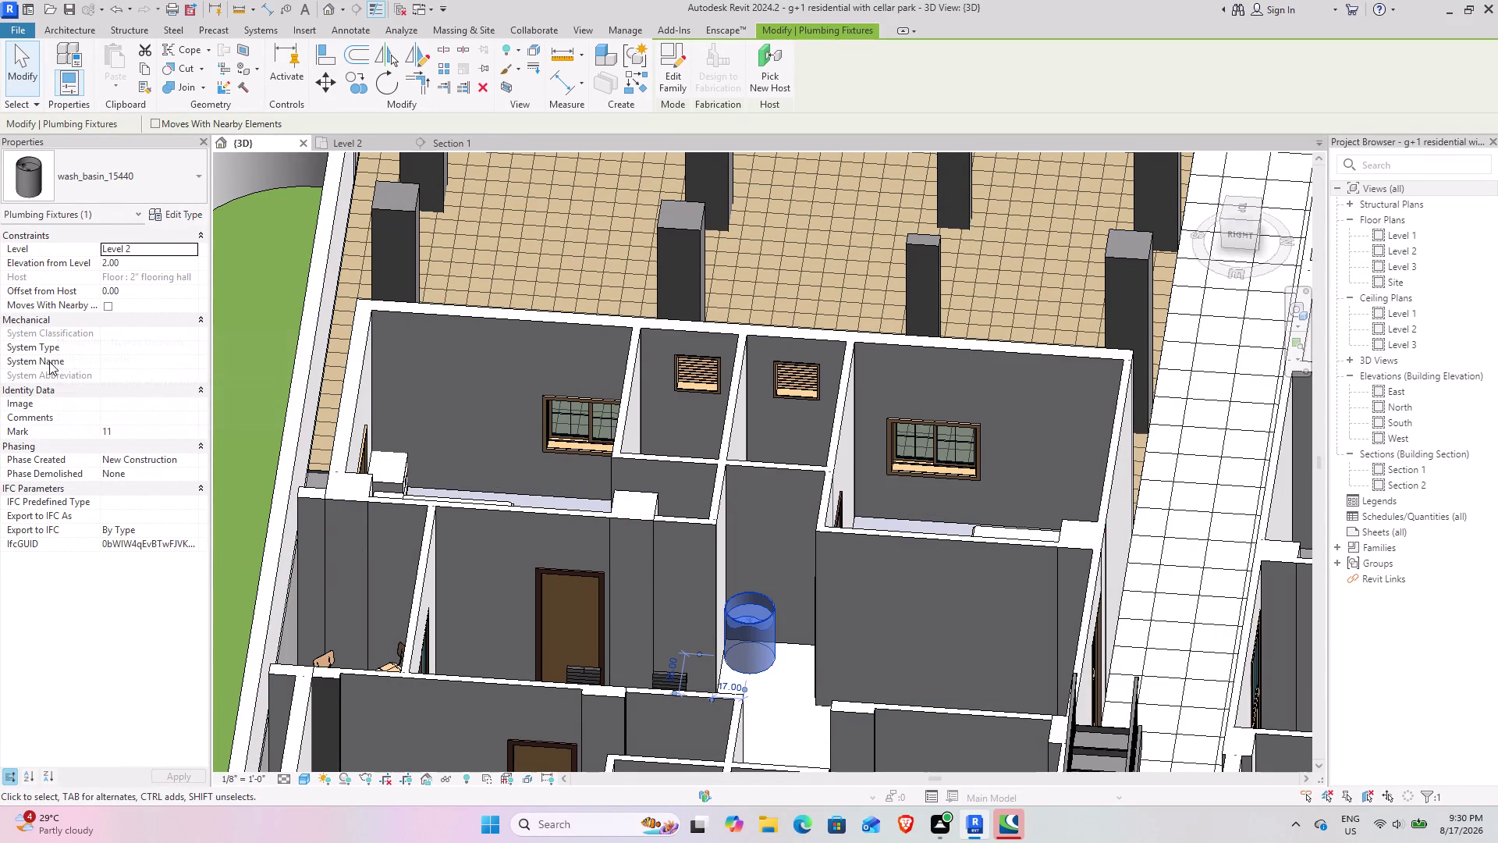
Zoom in and orbit around the round wash basin, then clear the selection.
middle_drag(793, 607, 810, 670)
click(780, 700)
middle_drag(783, 678, 775, 748)
scroll(up, 3)
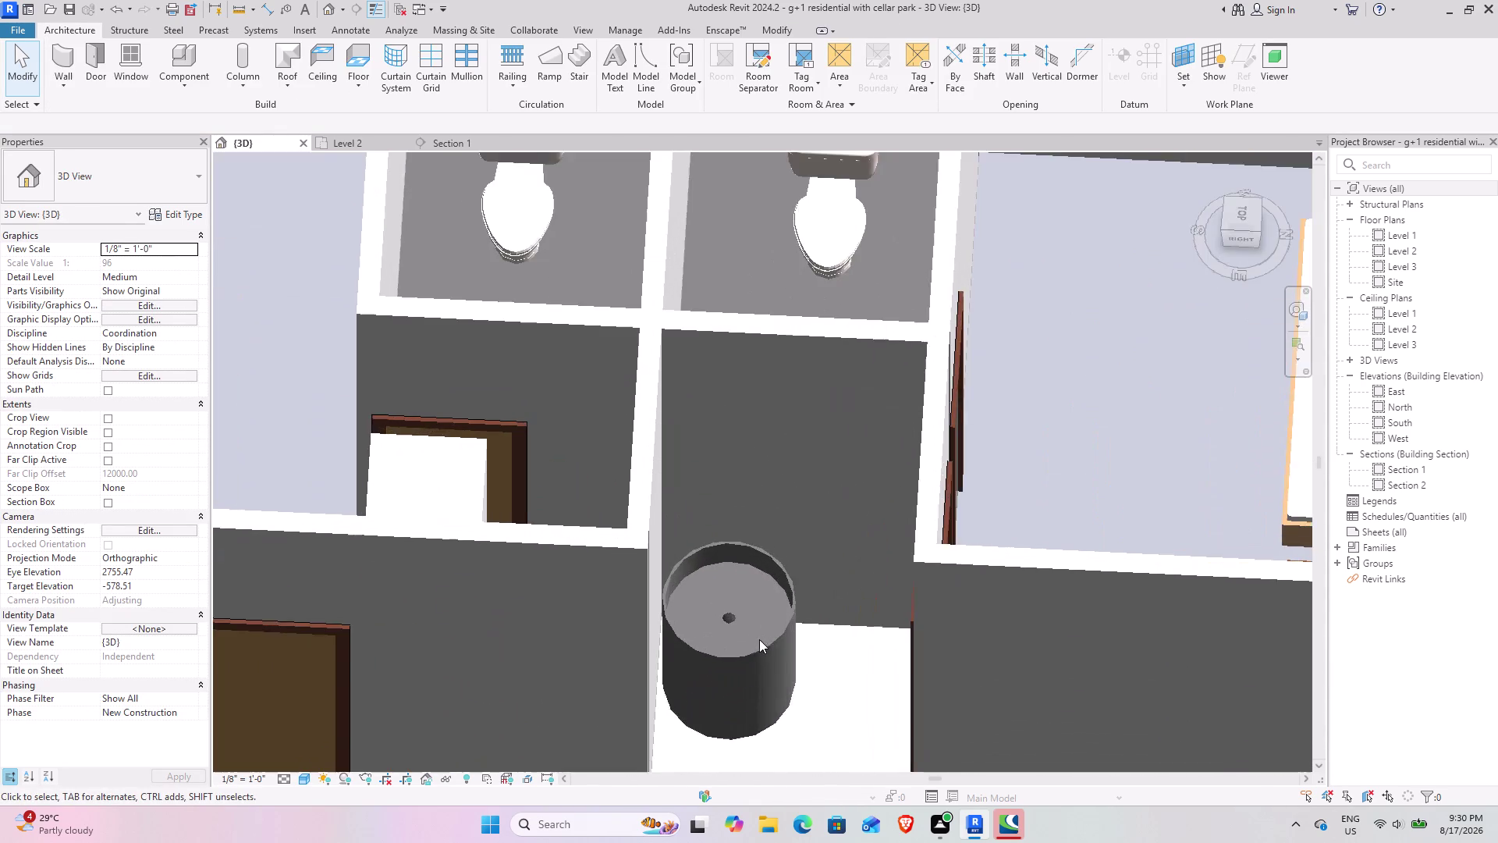
middle_drag(738, 695, 685, 609)
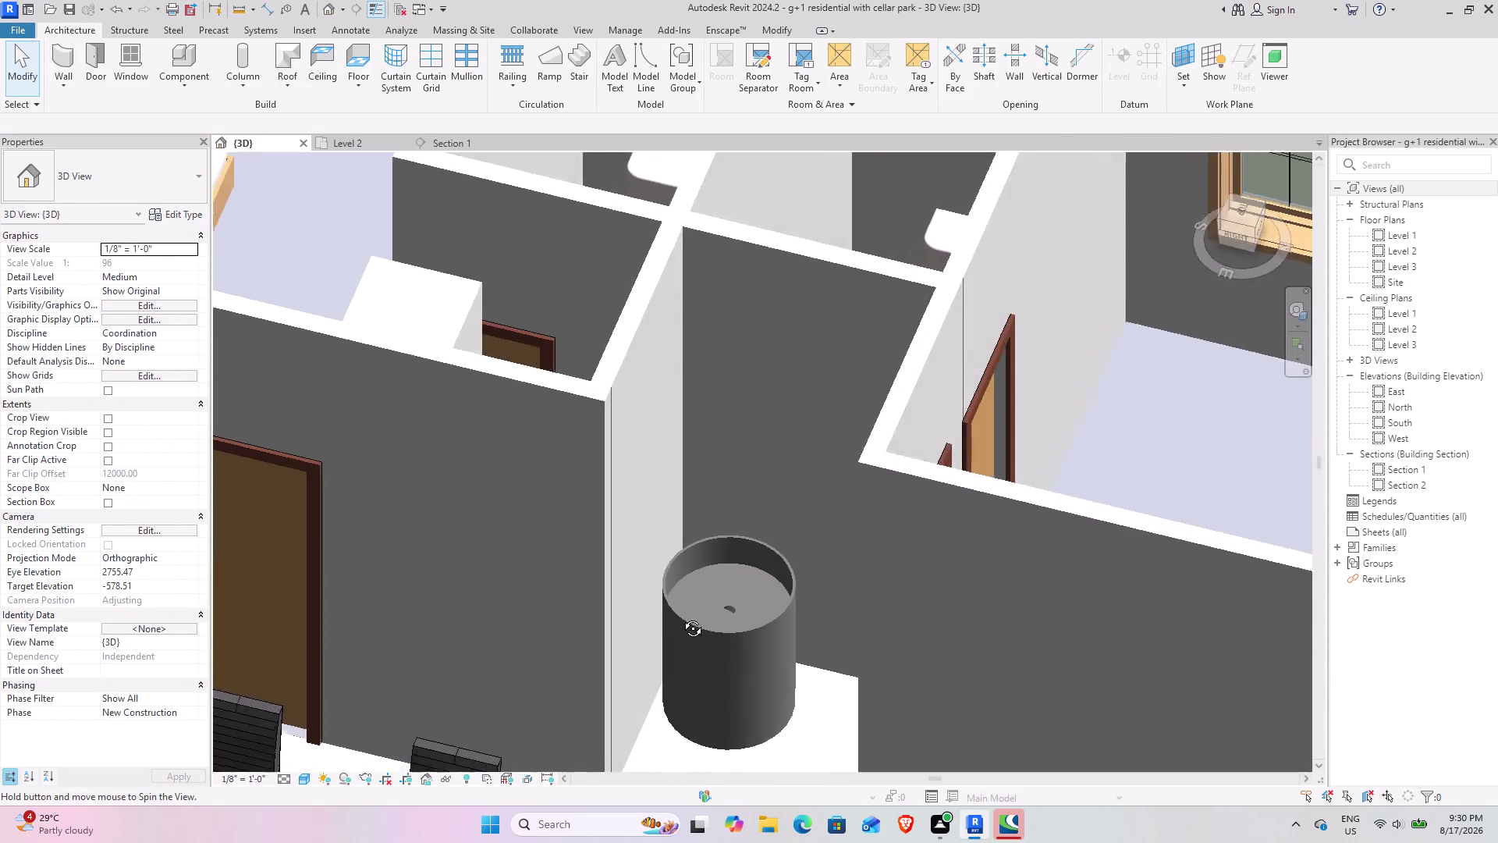
middle_drag(684, 609, 712, 678)
scroll(up, 3)
scroll(up, 3)
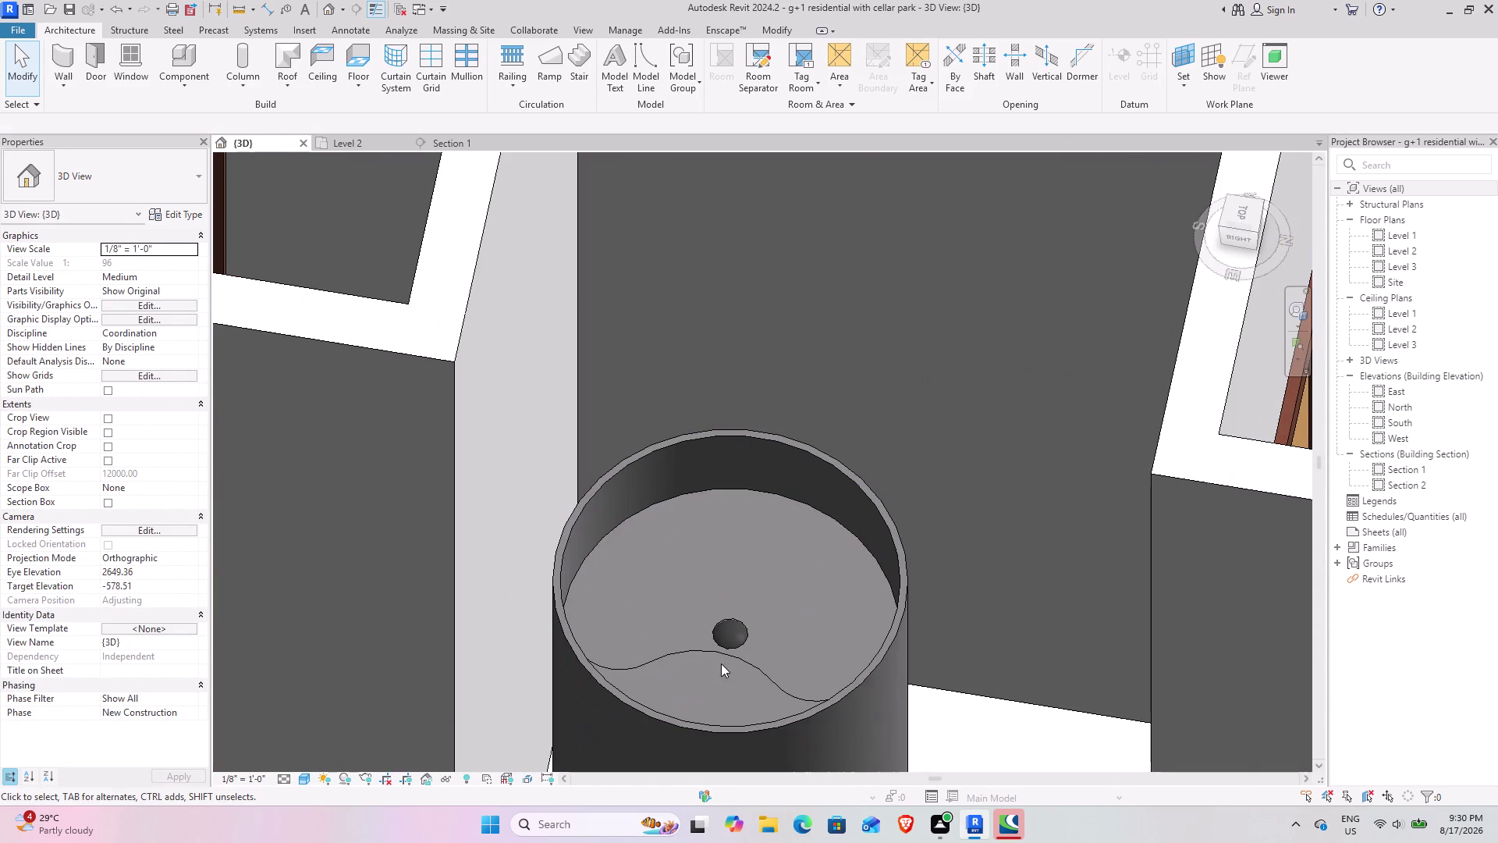
click(727, 661)
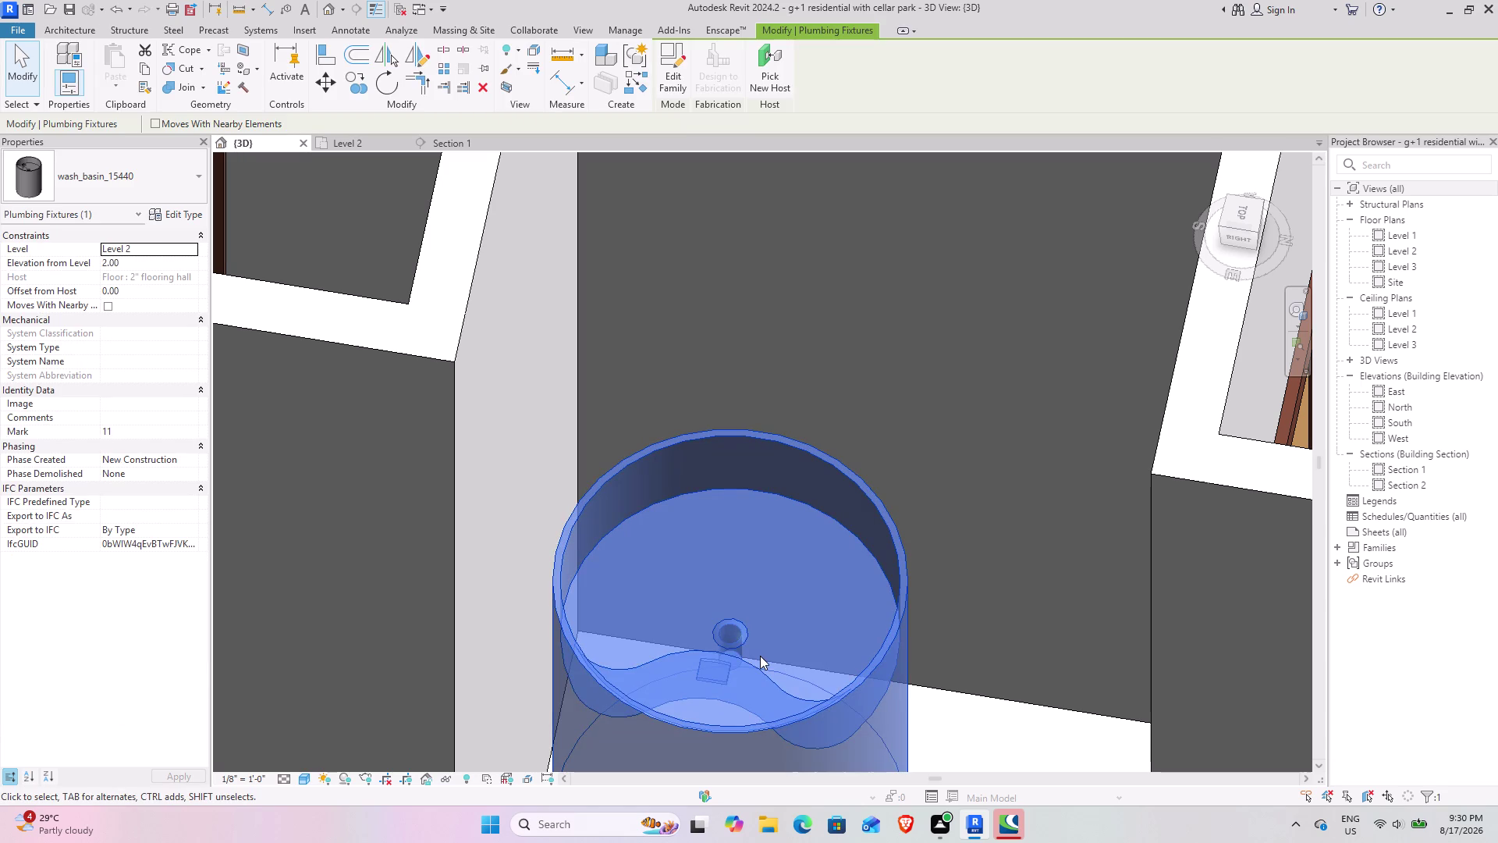
key(space)
key(space)
click(1017, 645)
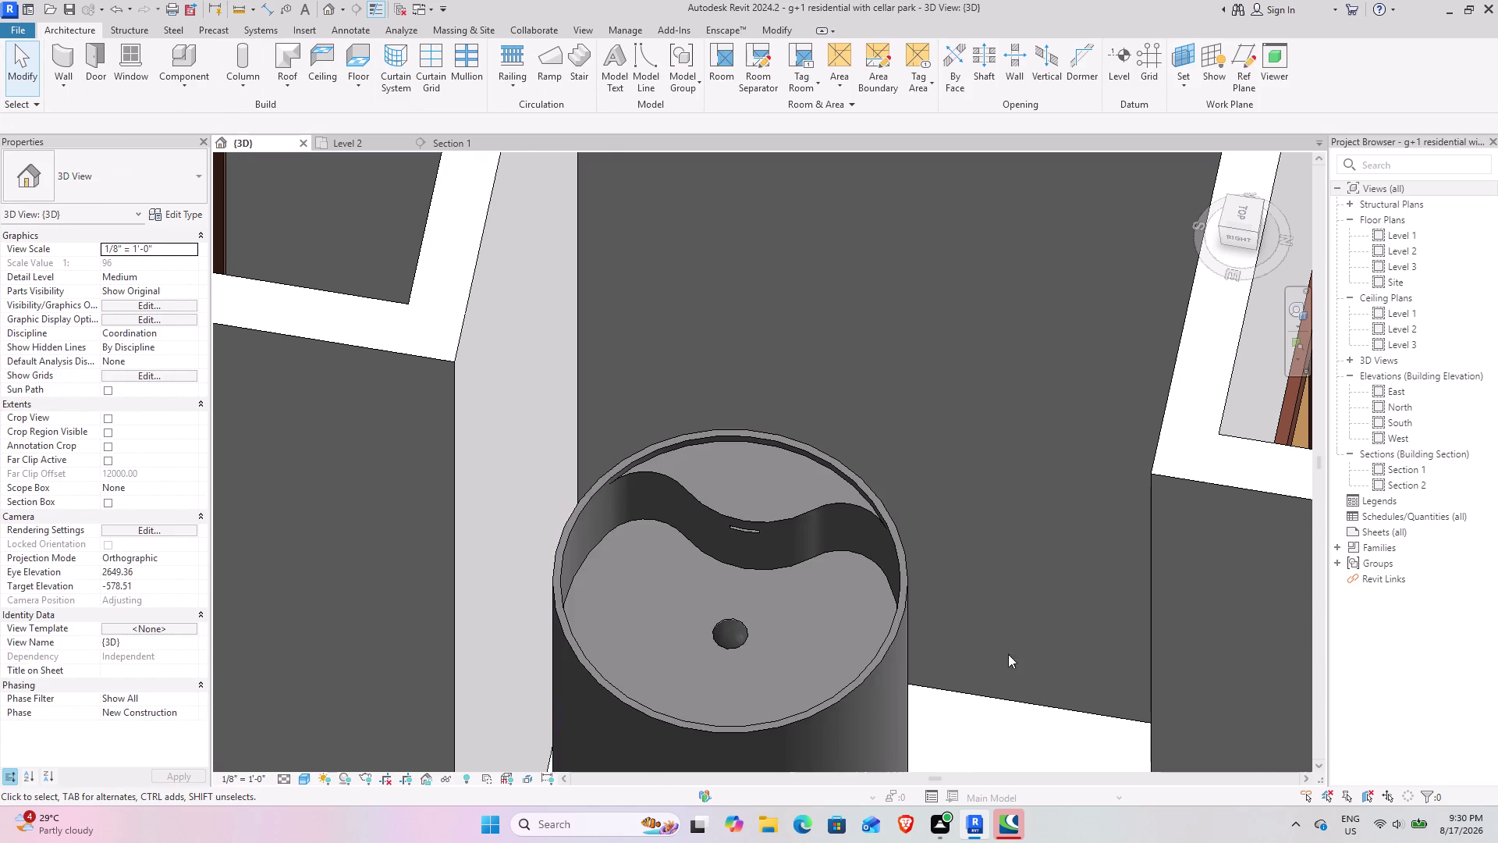
Zoom out and orbit over the furnished Level 2, then switch to the Level 2 plan.
scroll(down, 3)
middle_drag(835, 715, 888, 454)
scroll(down, 3)
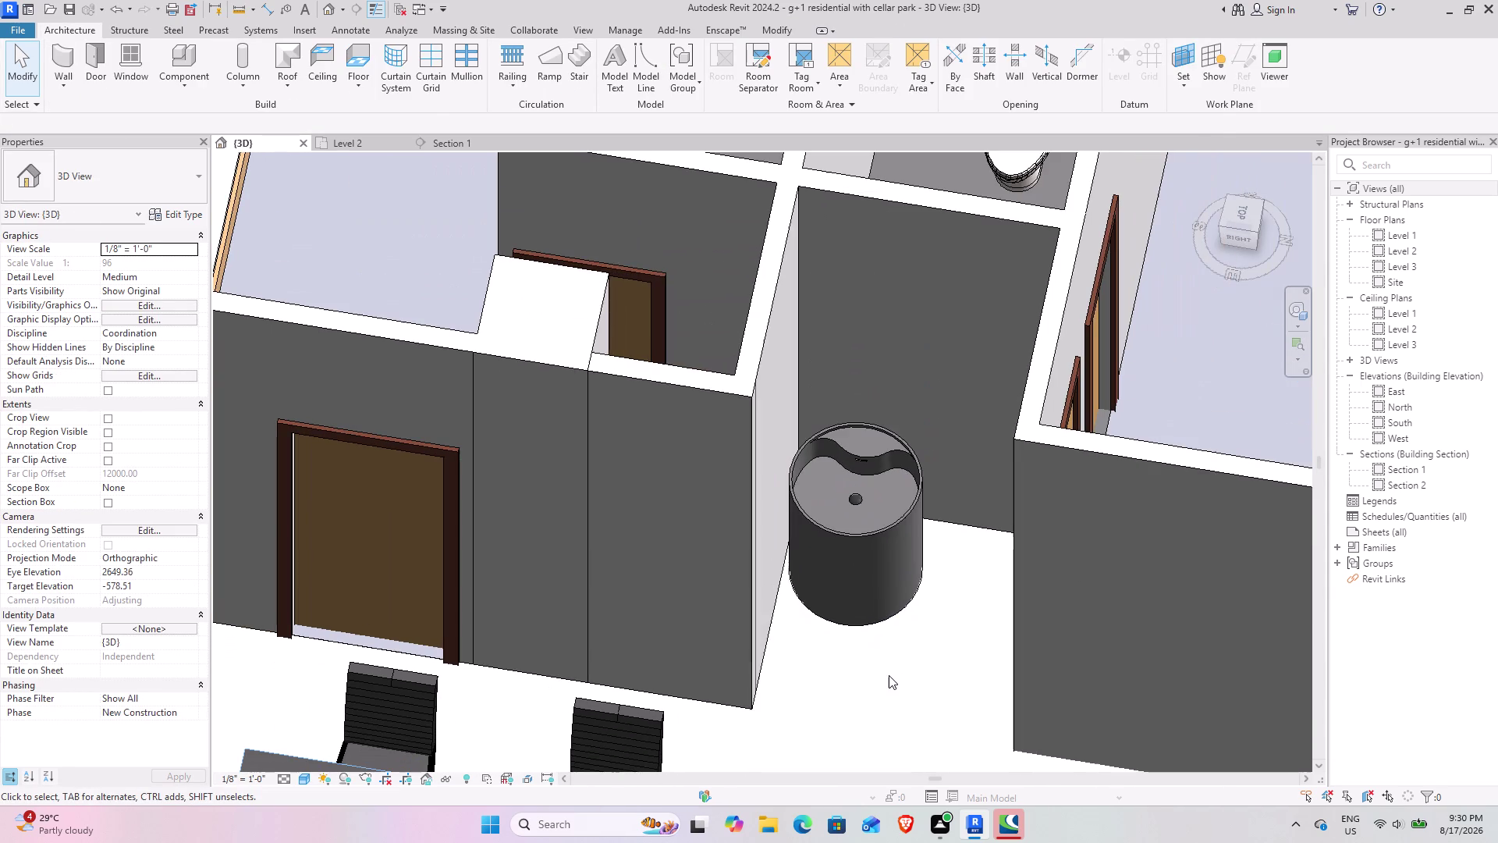
middle_drag(883, 675, 869, 650)
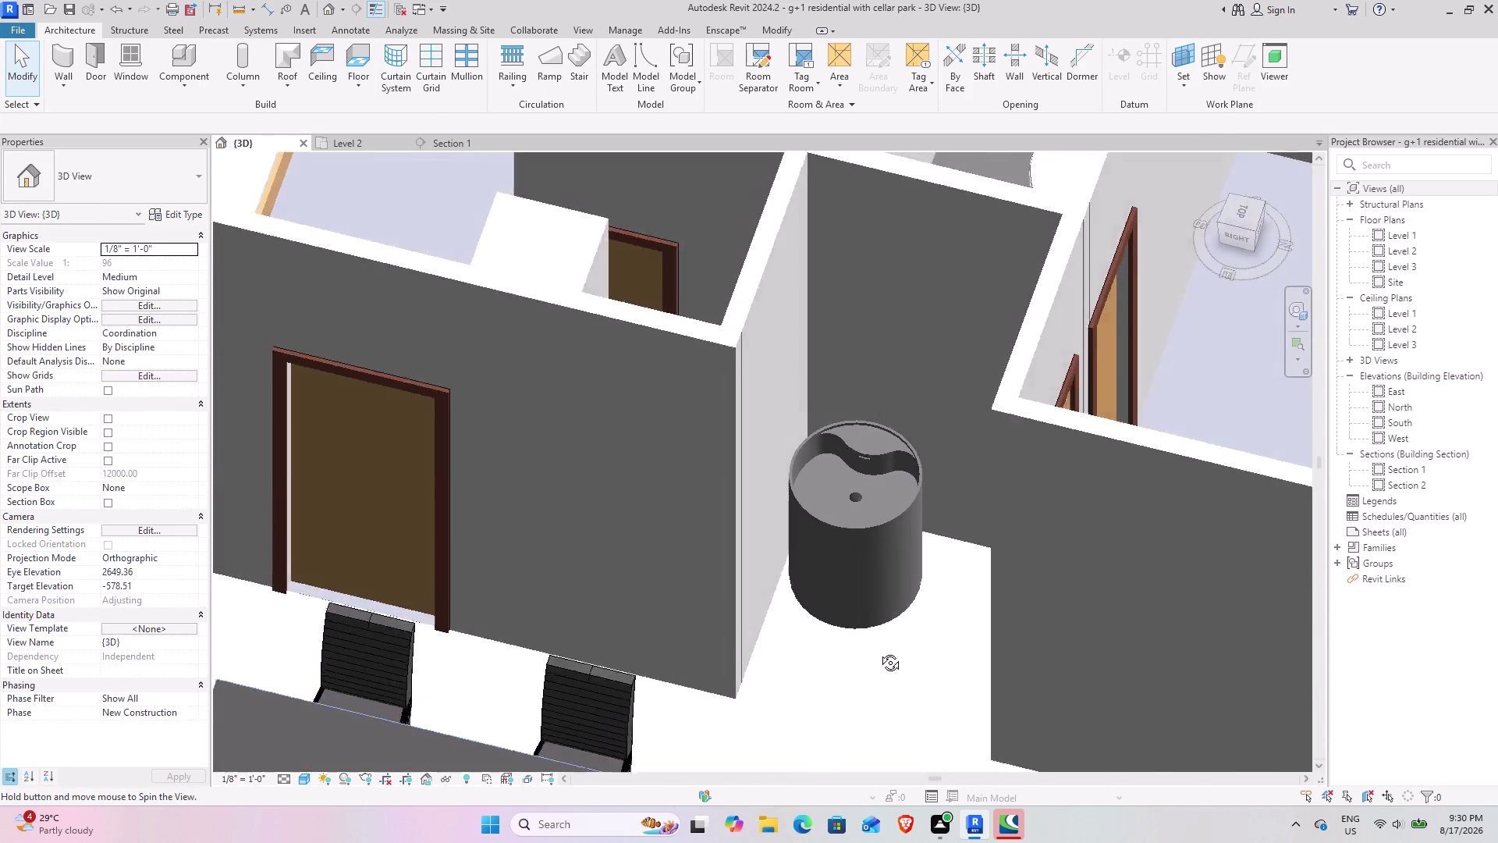
middle_drag(869, 650, 903, 656)
scroll(down, 3)
middle_drag(894, 665, 1131, 631)
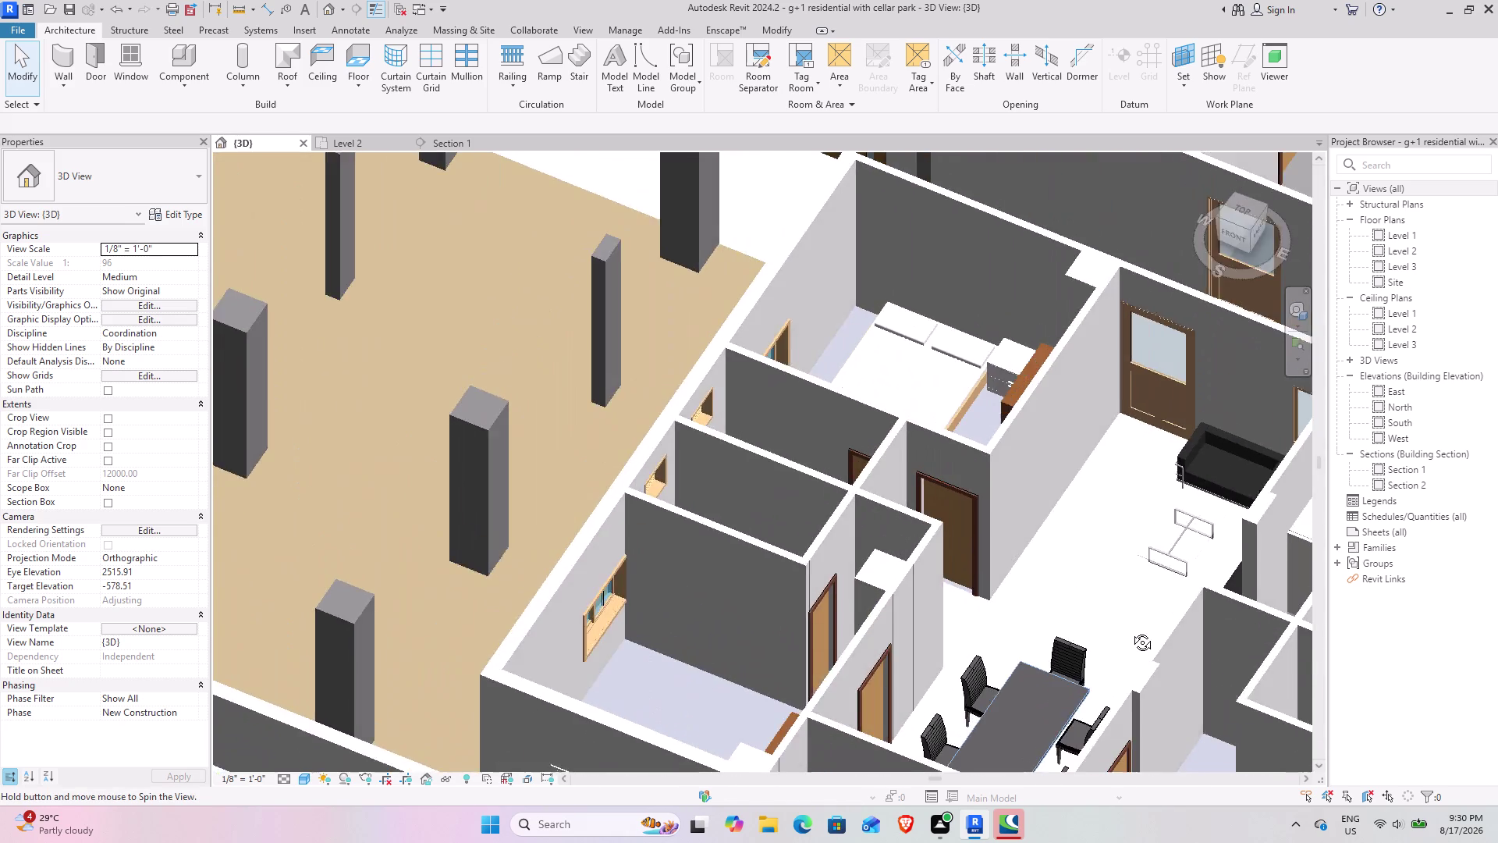
middle_drag(1131, 631, 1135, 632)
middle_drag(1083, 612, 783, 638)
middle_drag(761, 638, 812, 596)
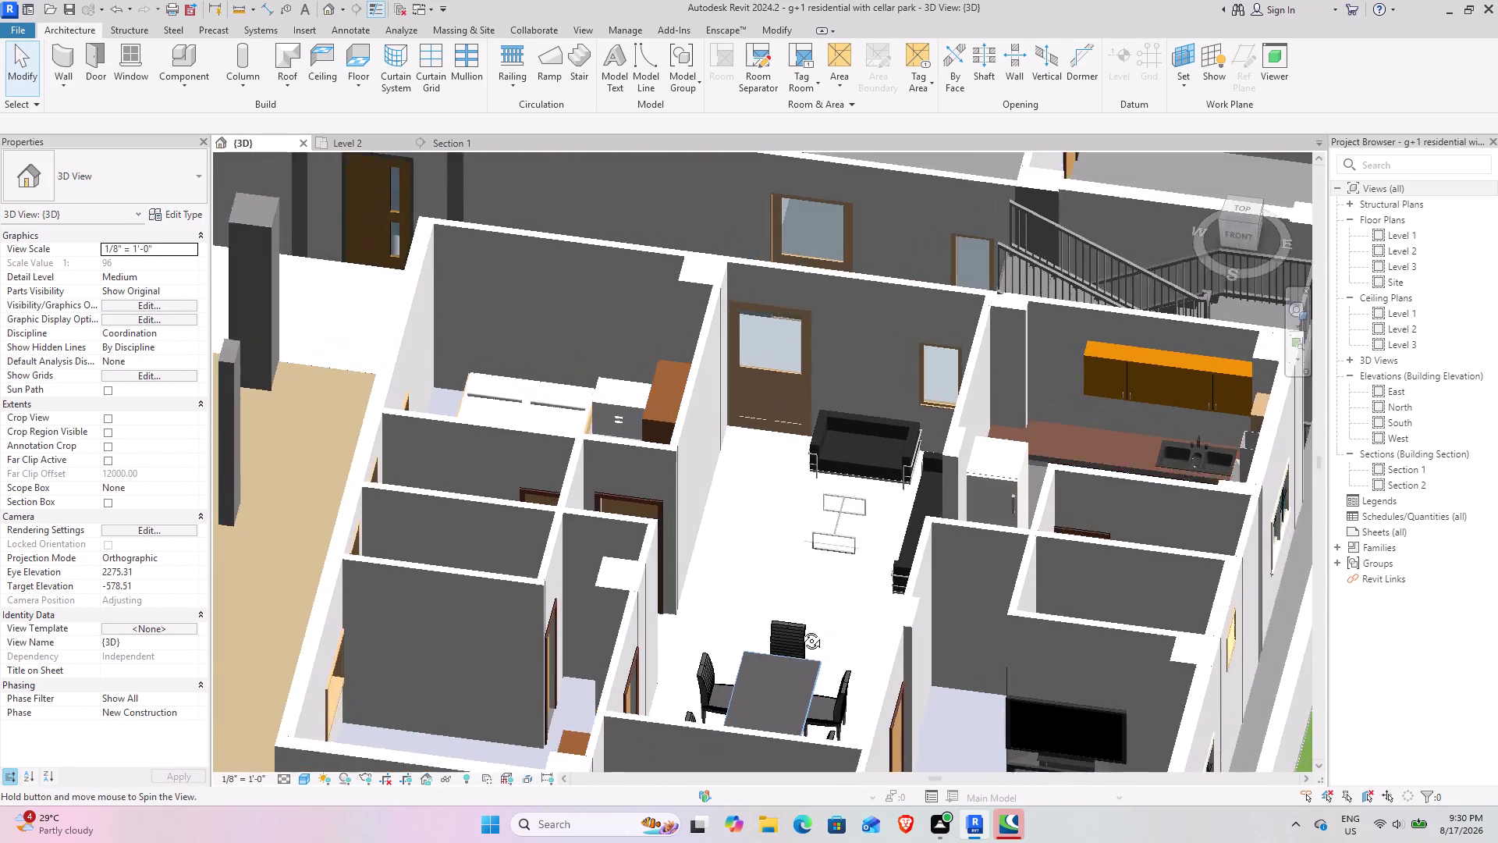
middle_drag(812, 596, 852, 729)
scroll(down, 3)
middle_drag(752, 688, 719, 699)
click(346, 144)
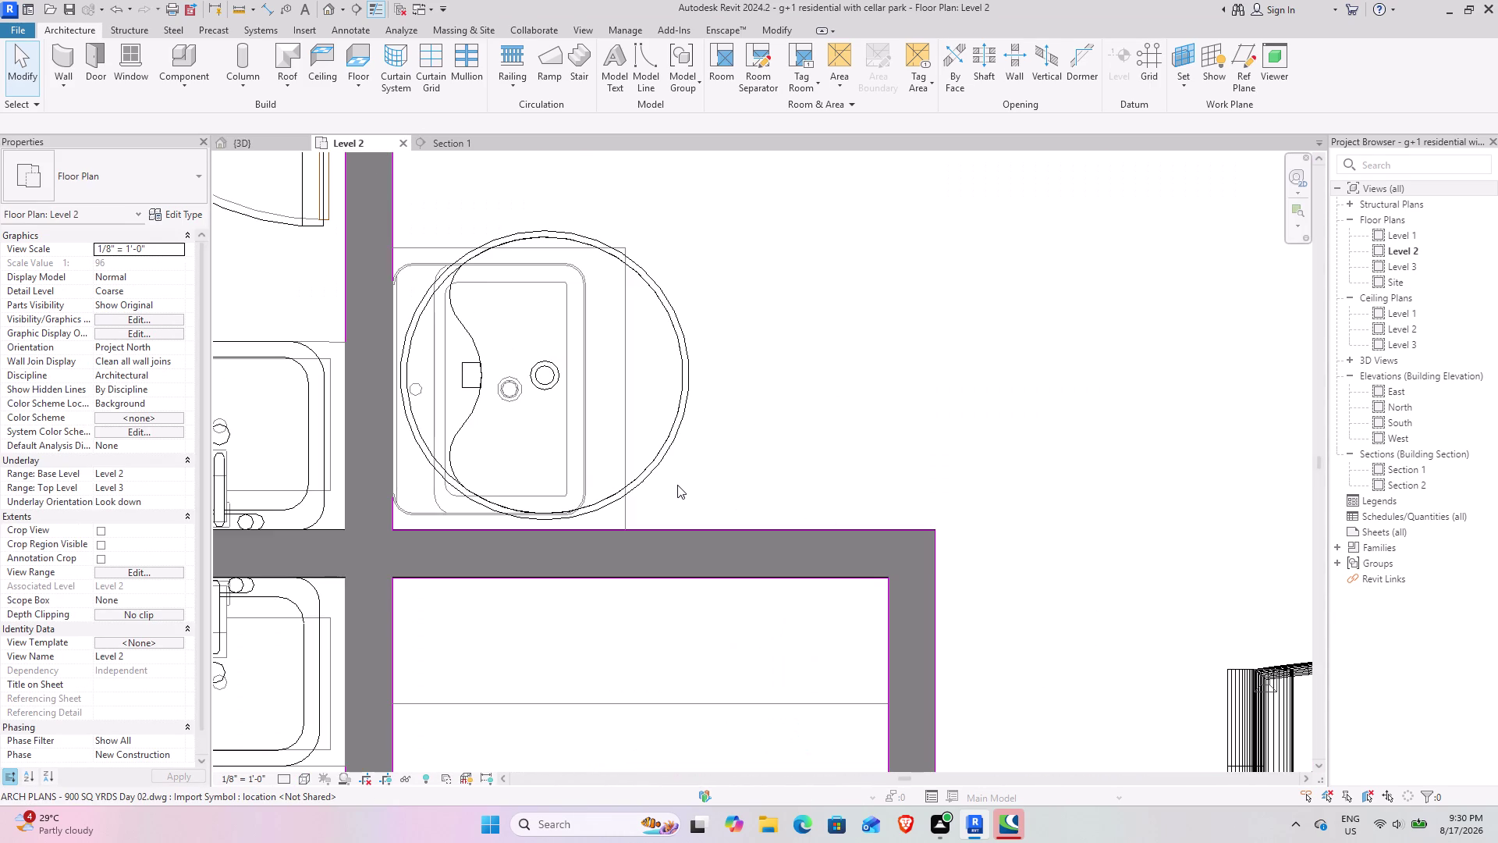
Pan the Level 2 plan to the bathrooms and open Load Family from Plumbing Fixture placement.
scroll(down, 3)
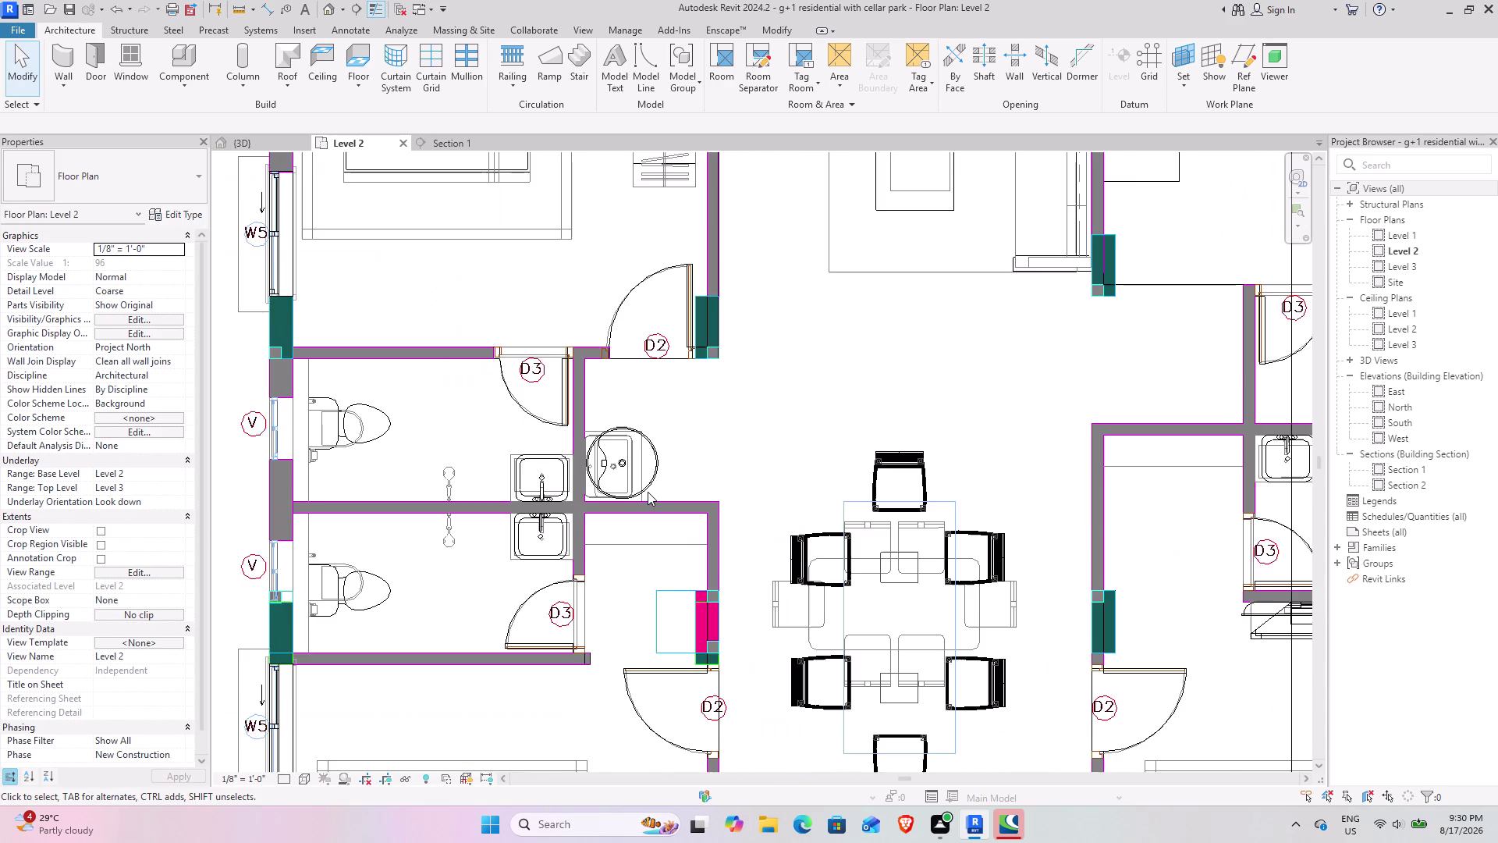
middle_drag(705, 413, 755, 310)
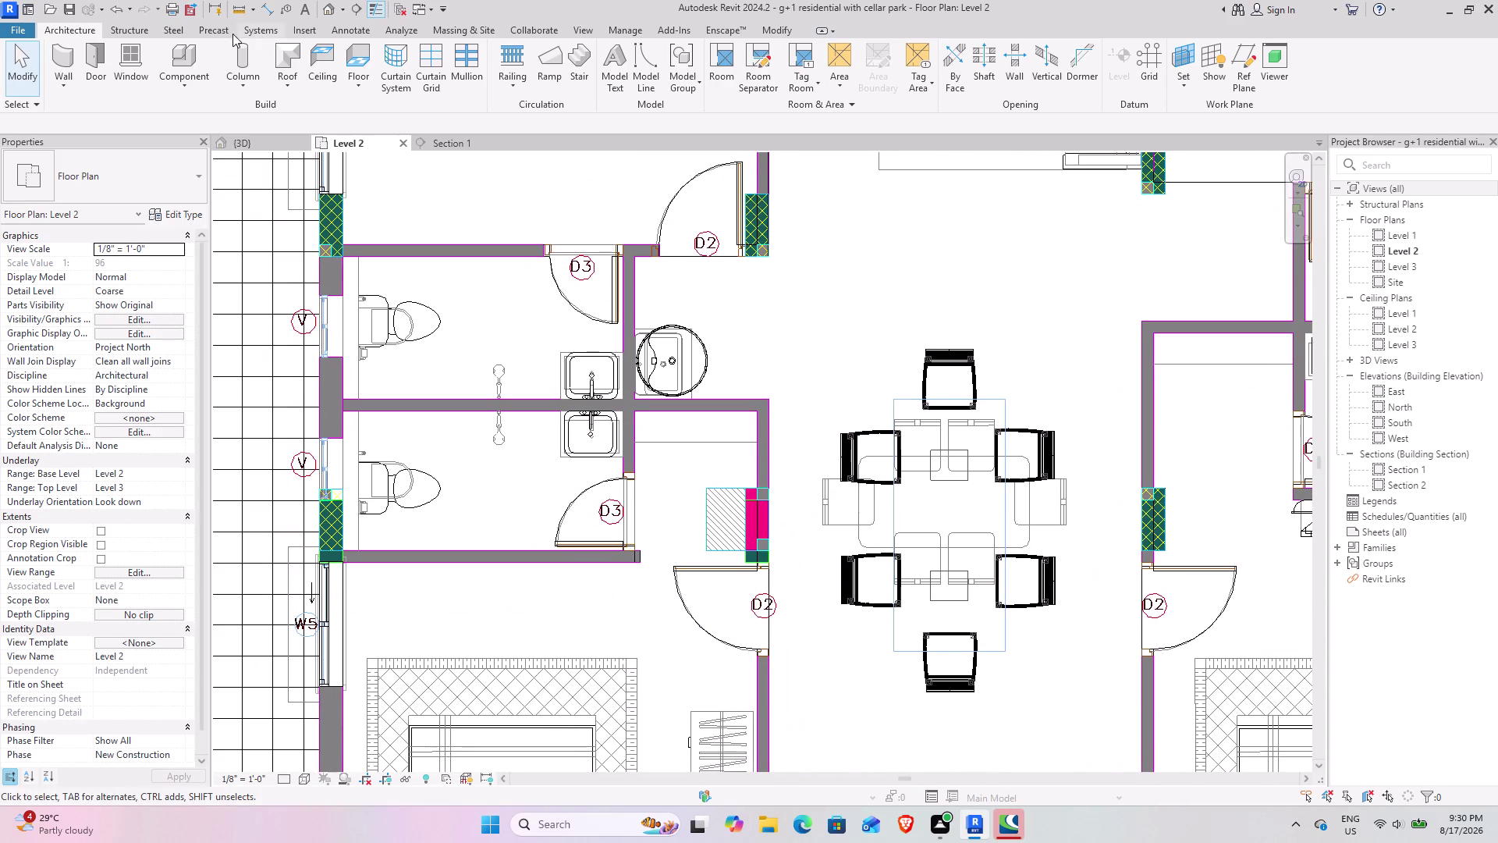
click(189, 56)
click(669, 62)
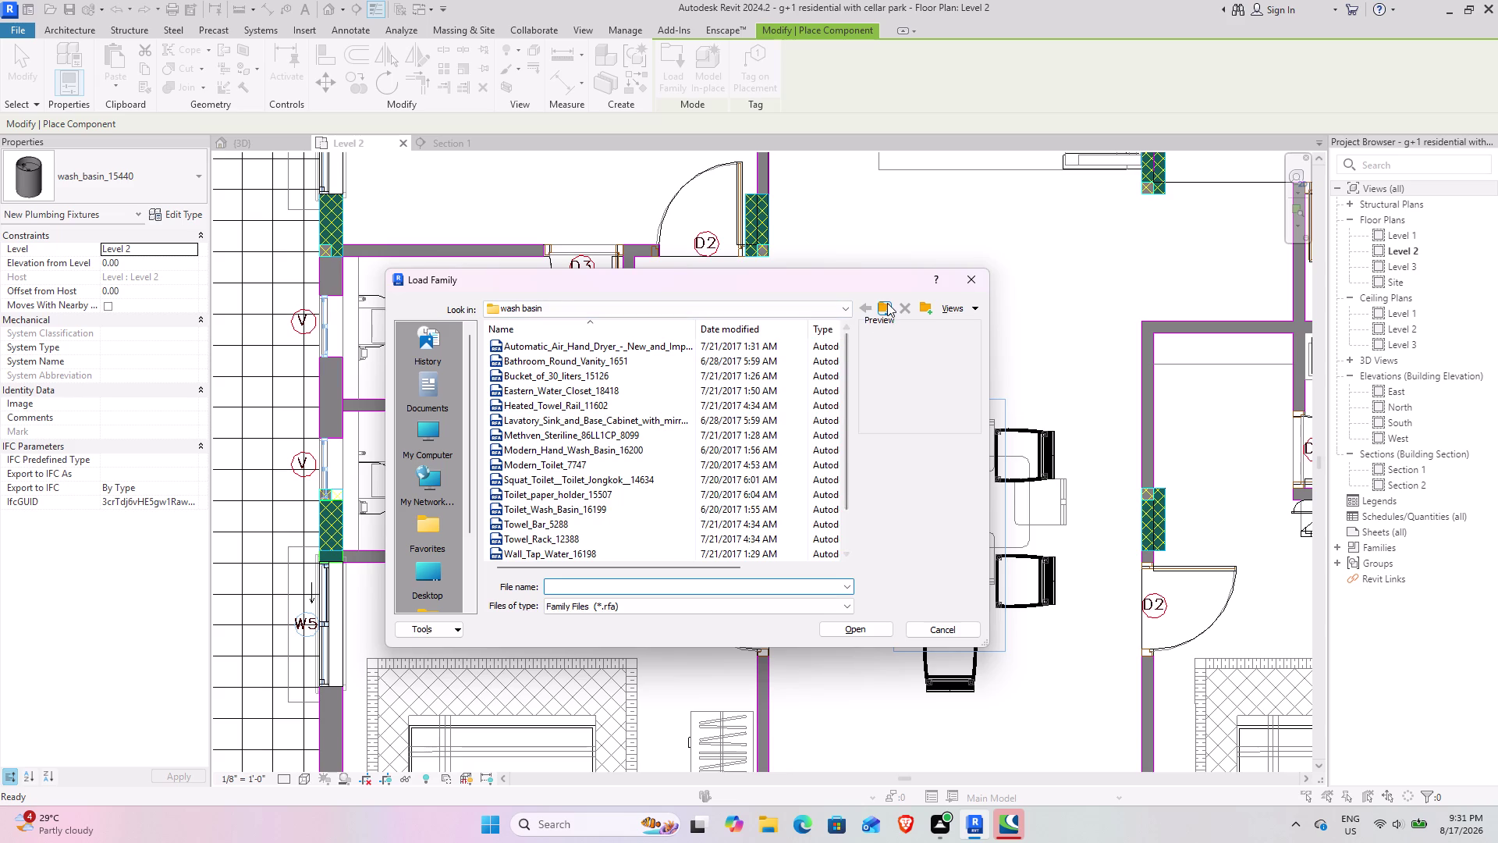
Go up to the main family library and open the SHOWER folder.
click(887, 303)
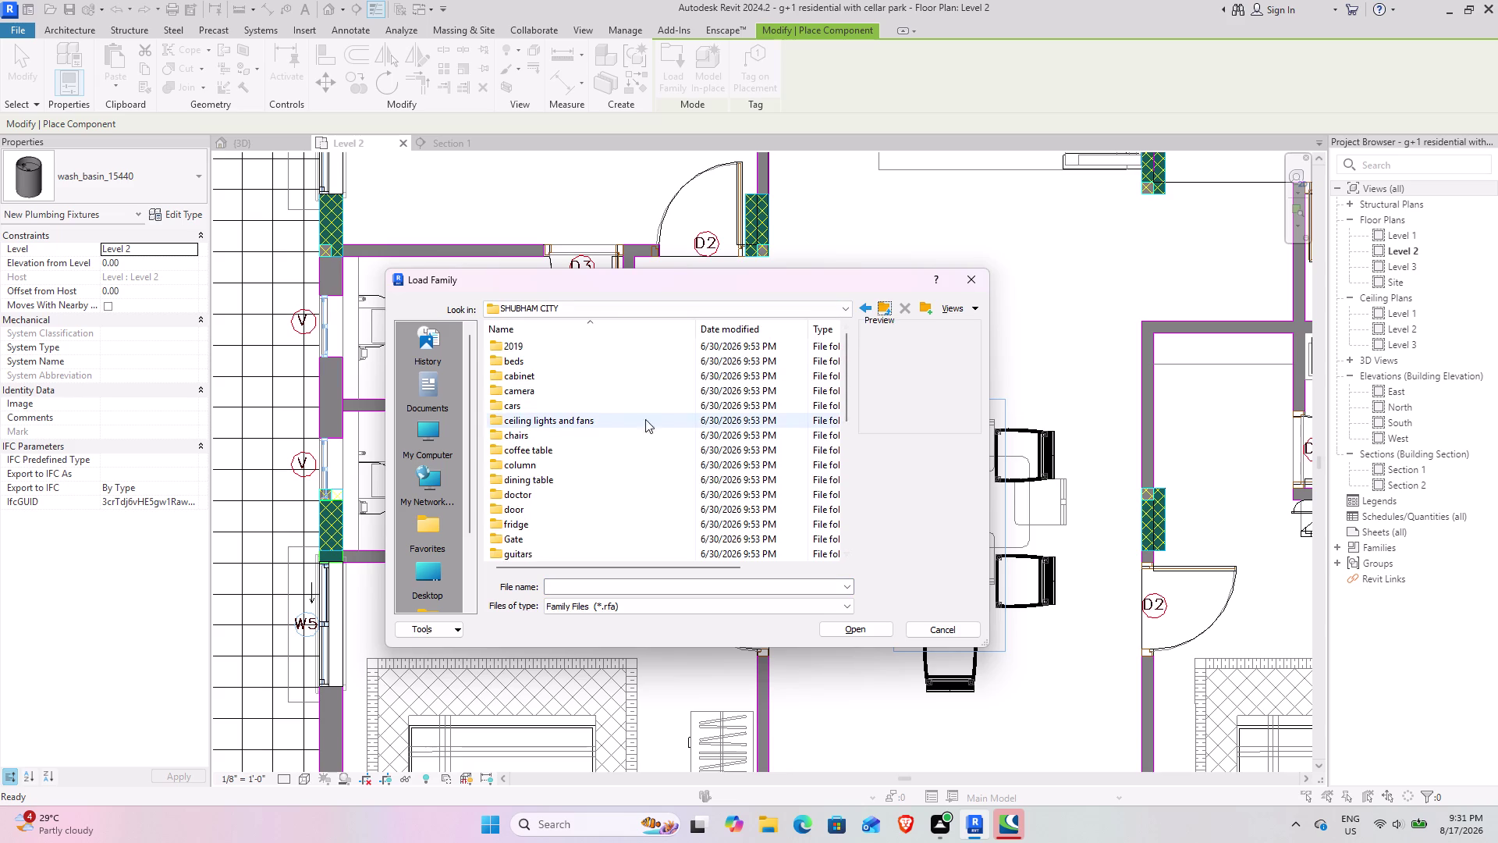
scroll(up, 3)
drag(855, 364, 854, 390)
drag(855, 389, 854, 416)
drag(844, 403, 838, 493)
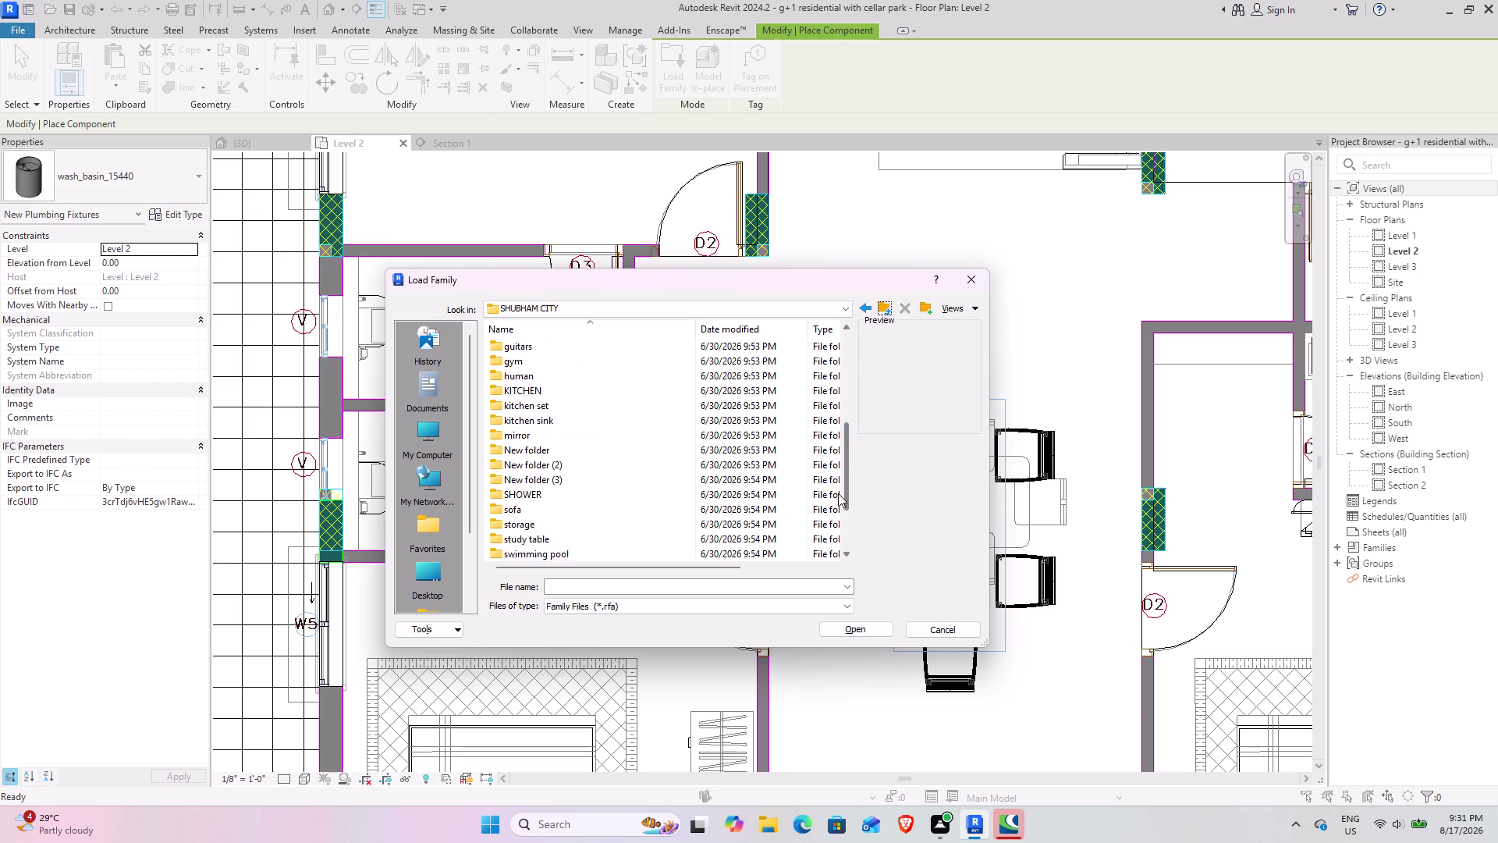
drag(838, 493, 833, 507)
double_click(656, 454)
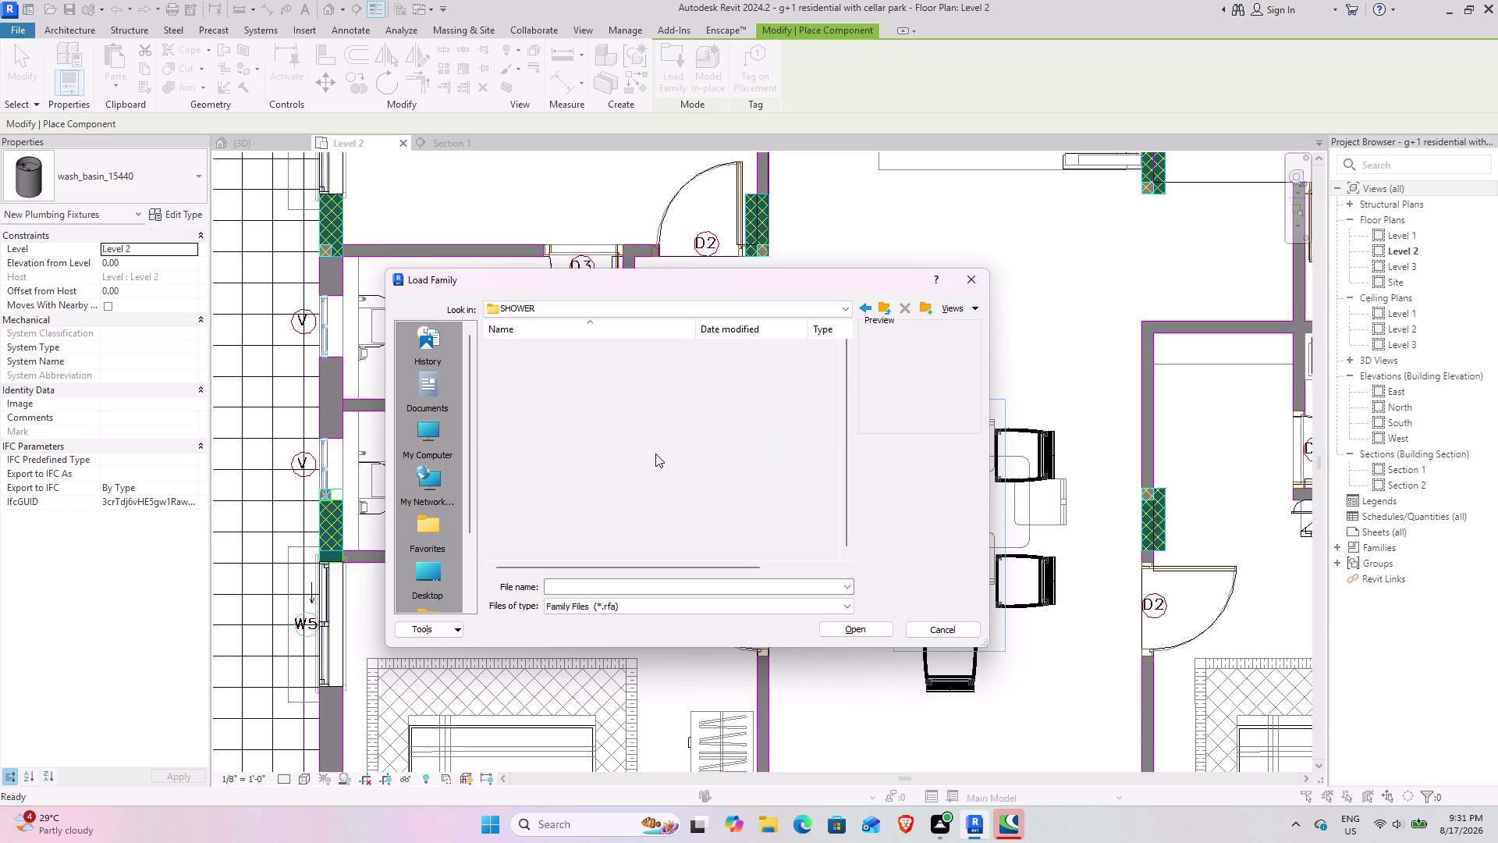
Find Shower_columns_15486.rfa in the SHOWER folder and load it.
scroll(up, 3)
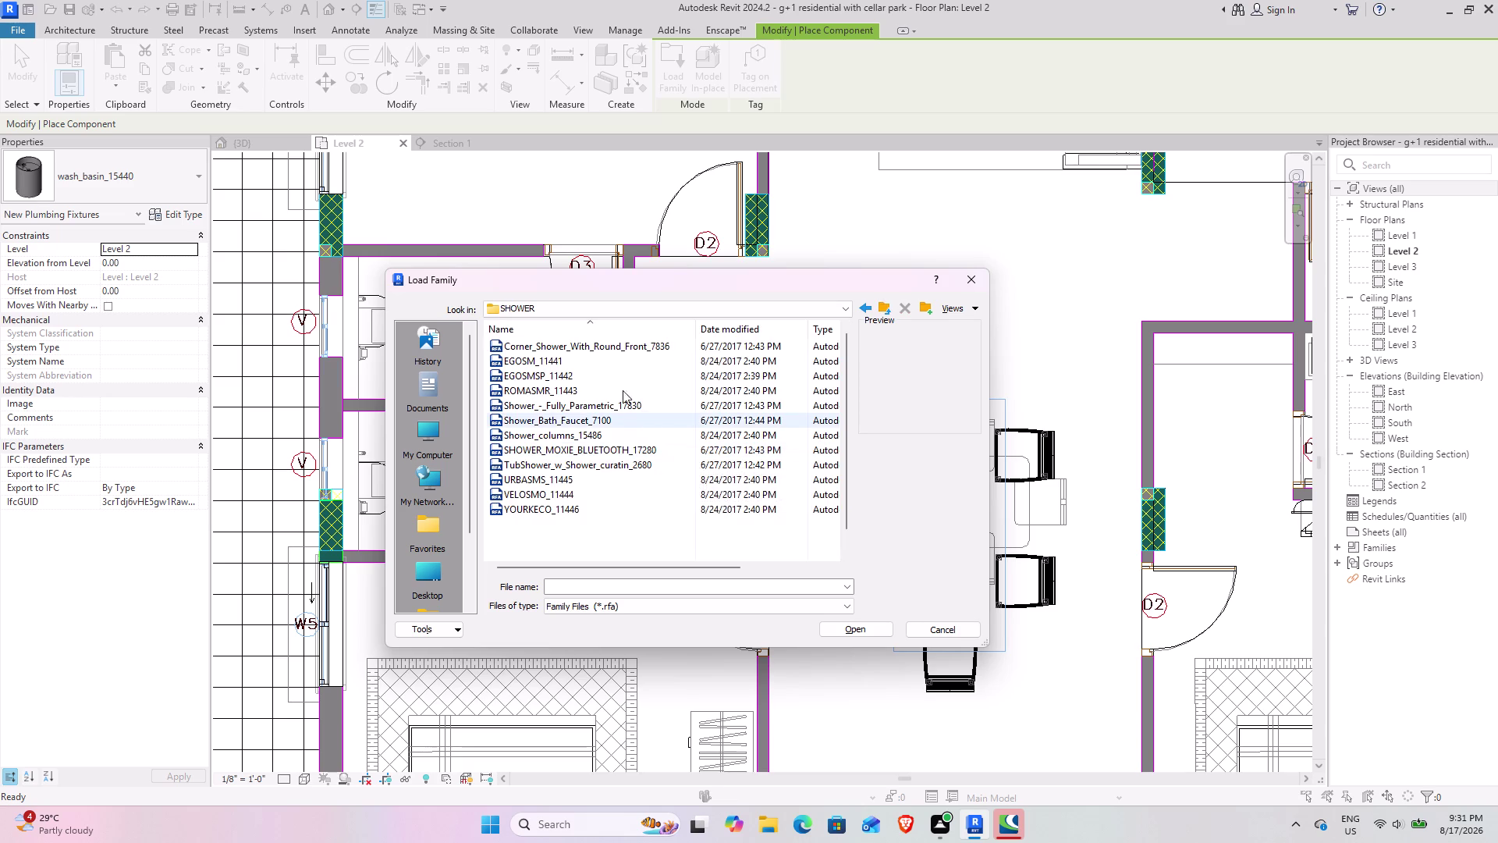
scroll(up, 3)
scroll(down, 3)
scroll(down, 3)
scroll(down, 3)
scroll(down, 3)
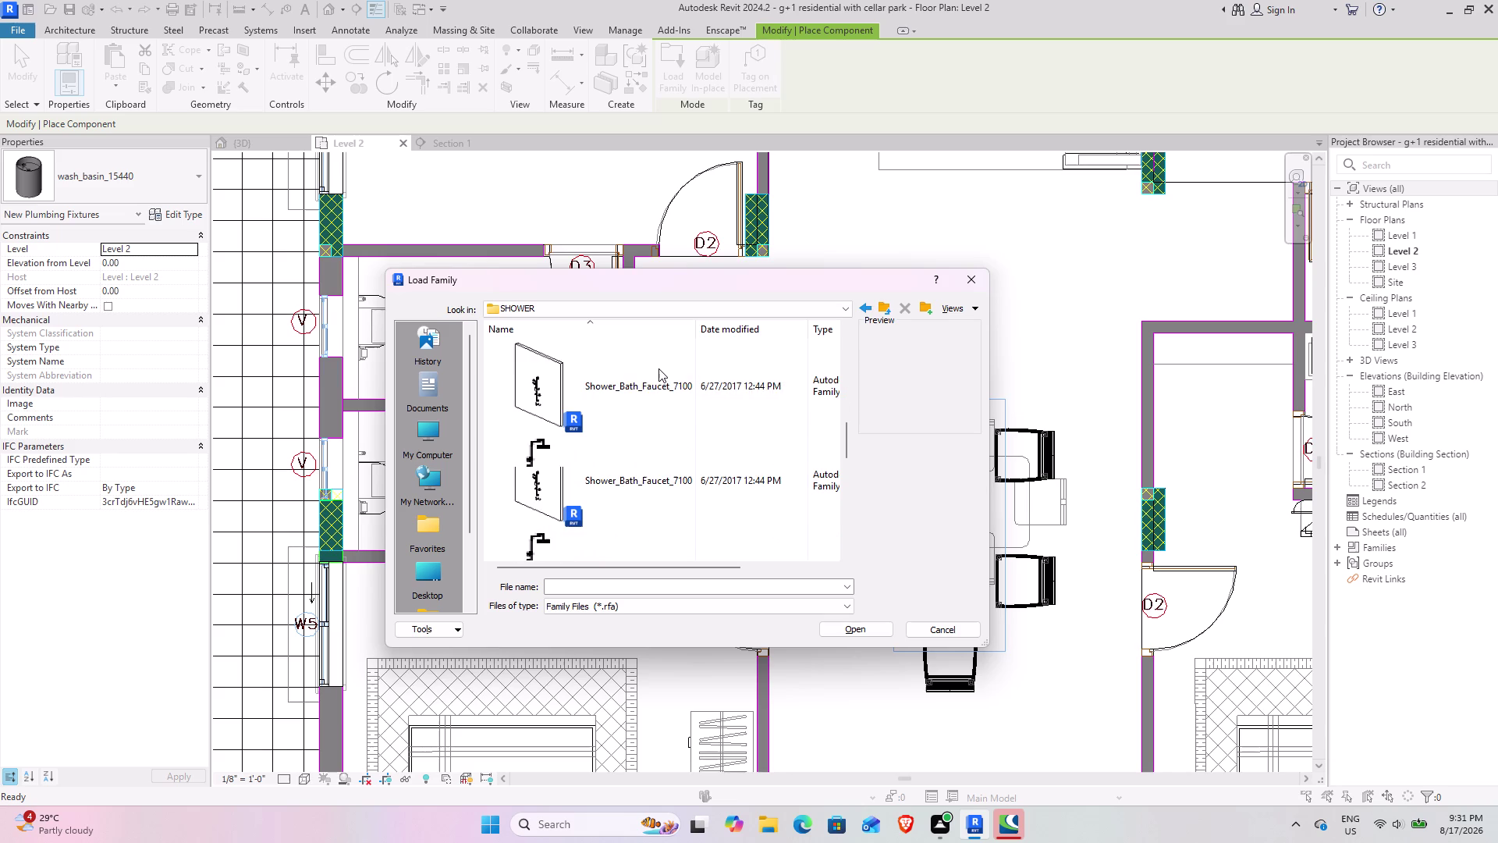
scroll(up, 3)
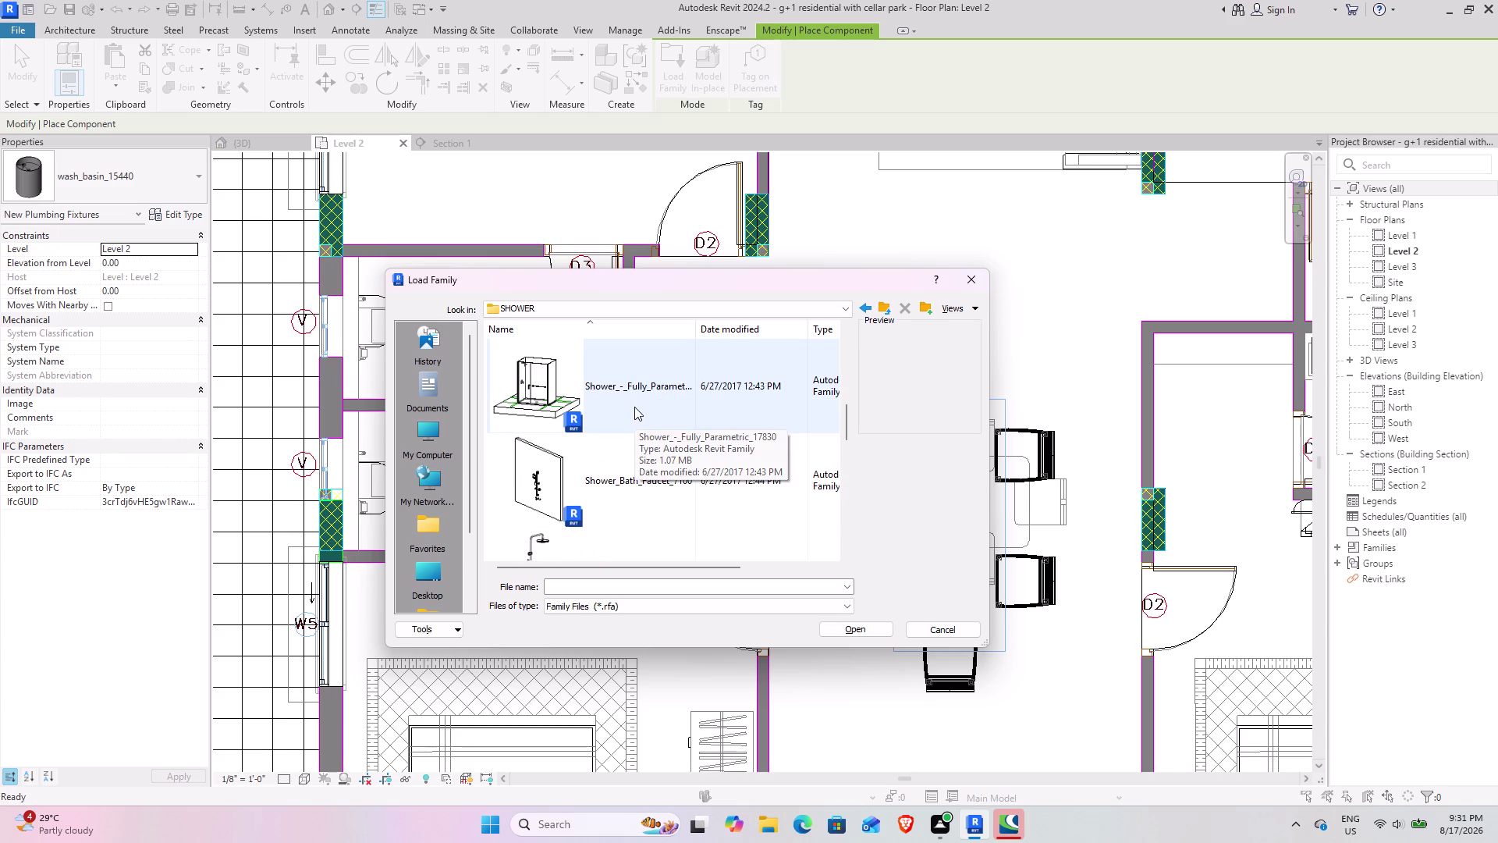
scroll(down, 3)
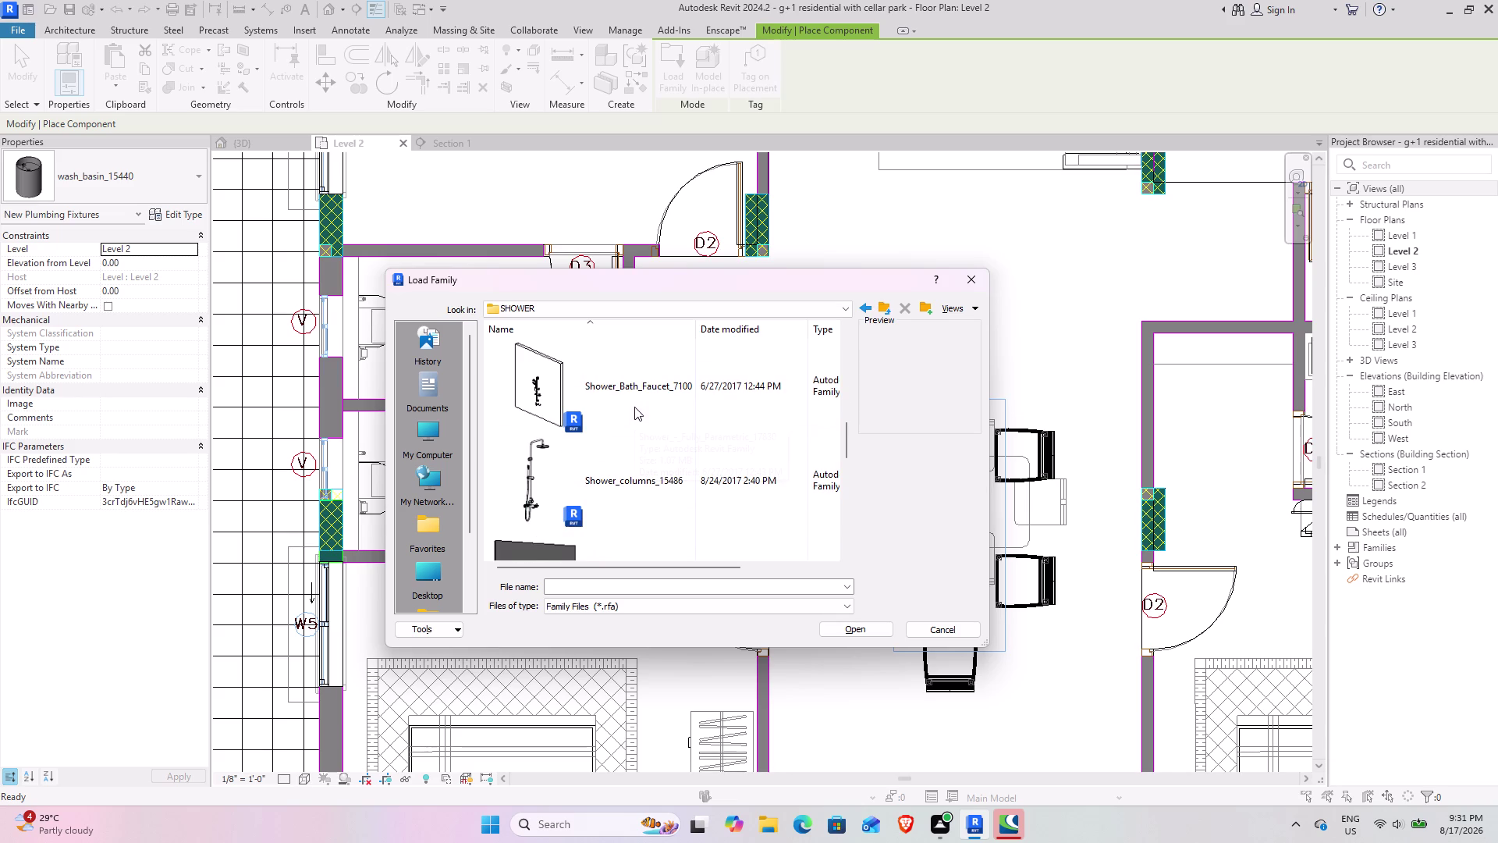
scroll(down, 3)
scroll(down, 3)
scroll(down, 3)
scroll(down, 3)
scroll(down, 3)
scroll(up, 3)
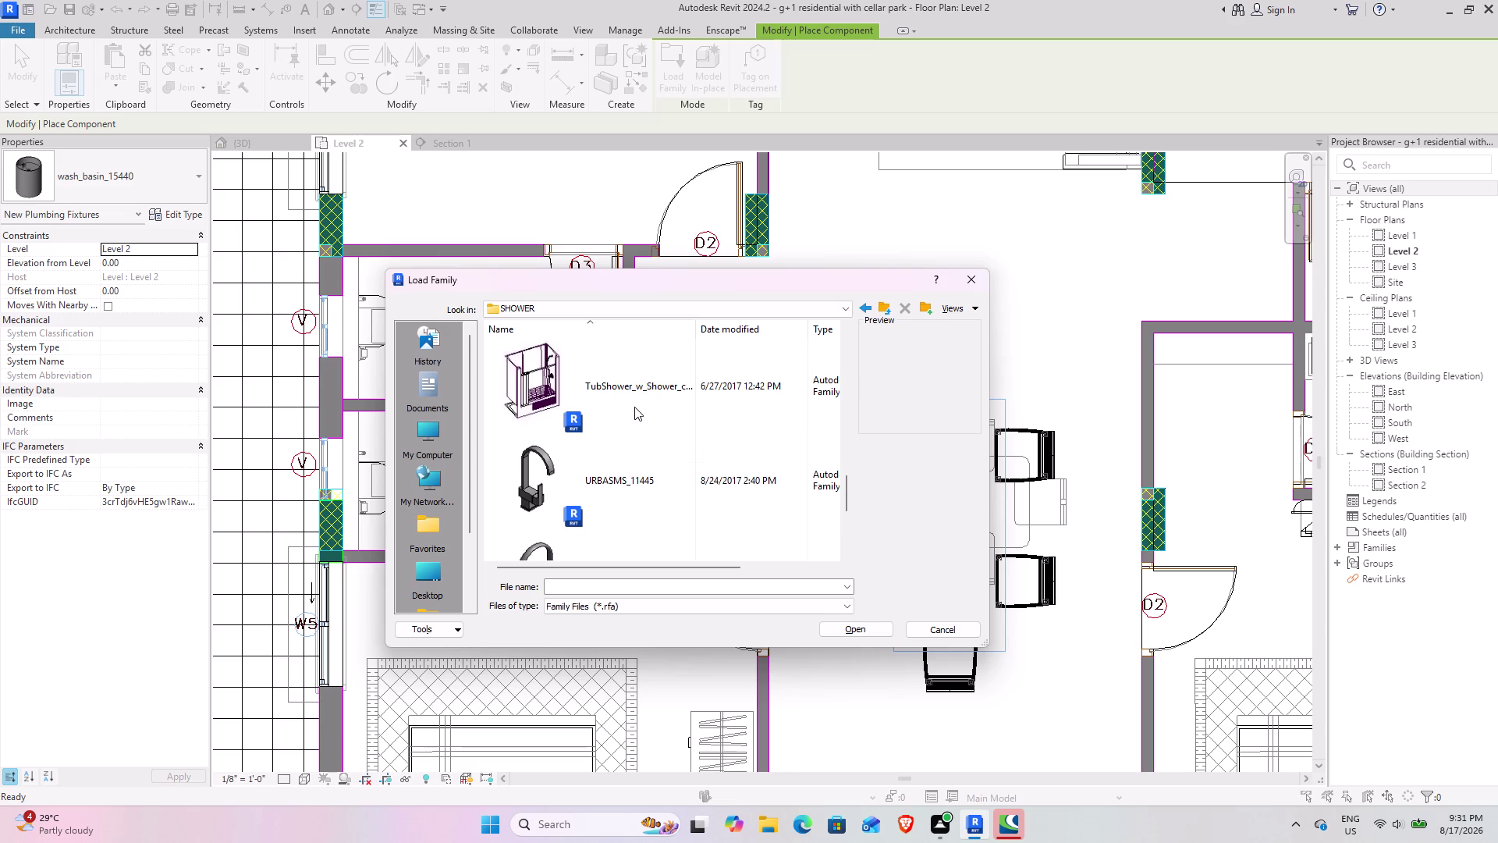
scroll(up, 3)
scroll(up, 3)
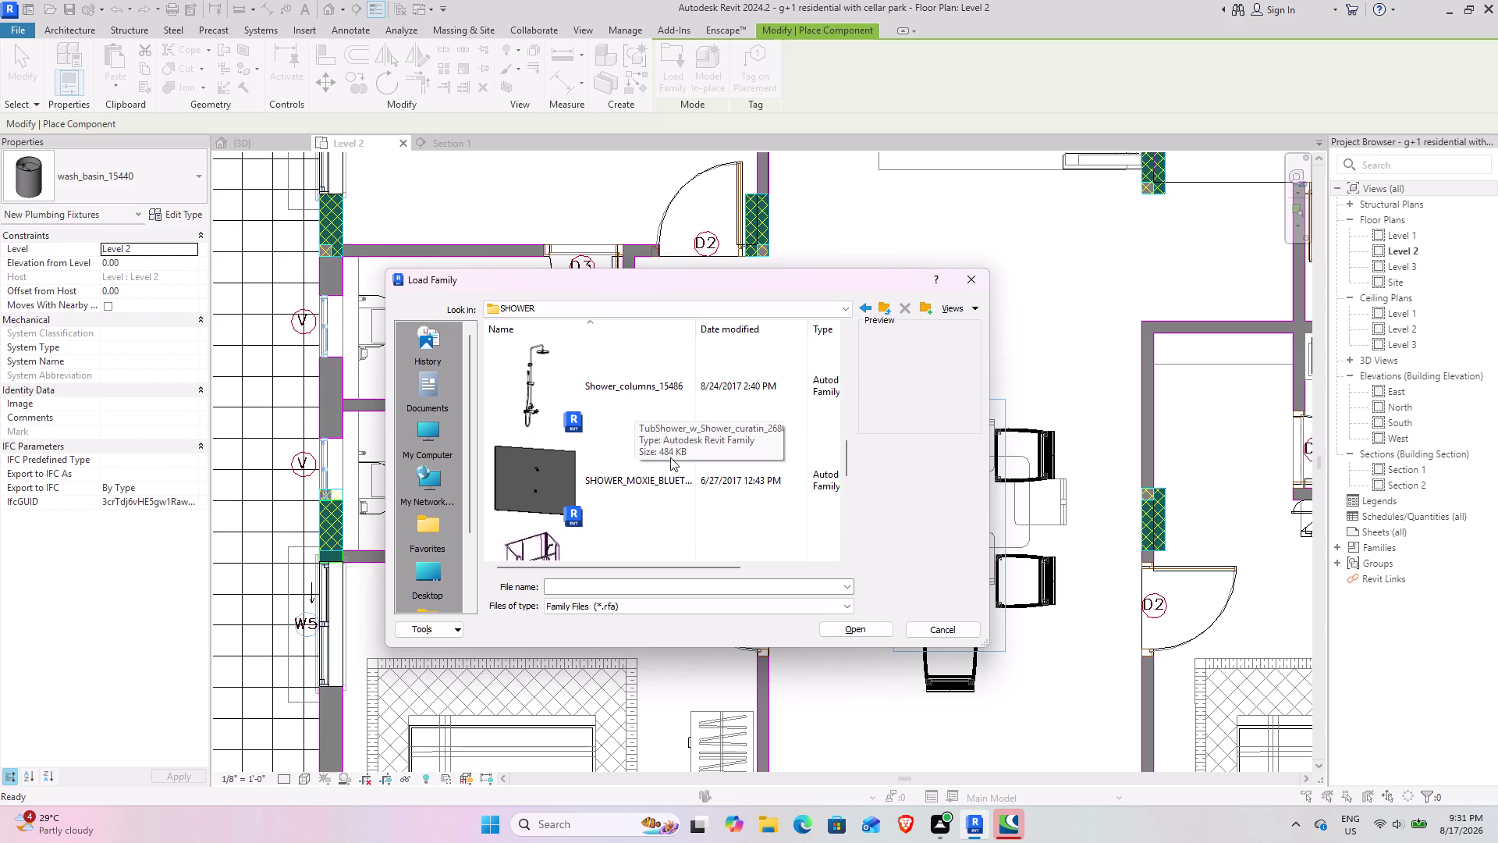
scroll(up, 3)
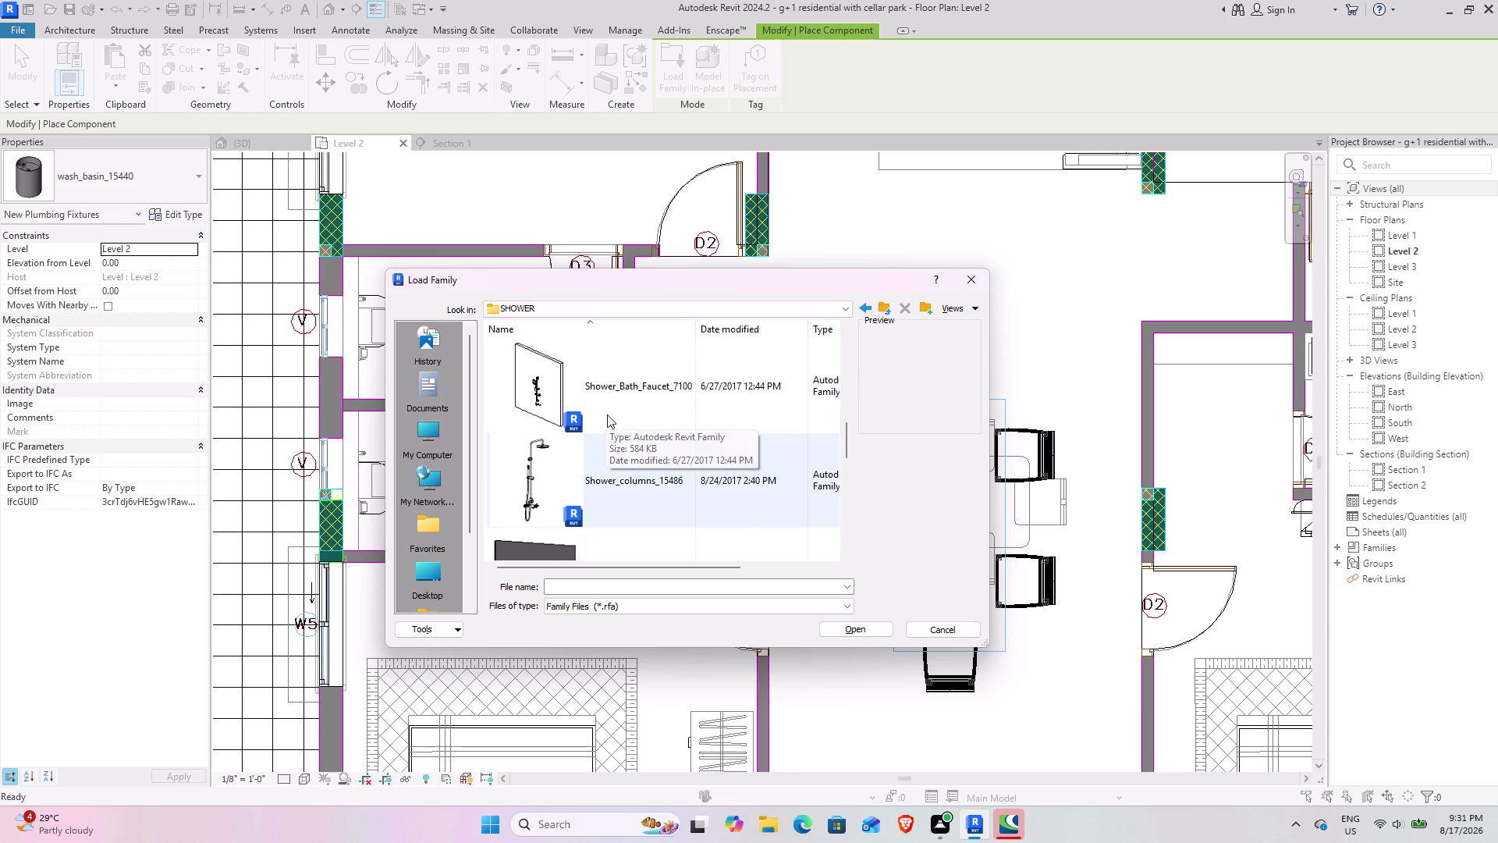
scroll(up, 3)
scroll(down, 3)
click(614, 478)
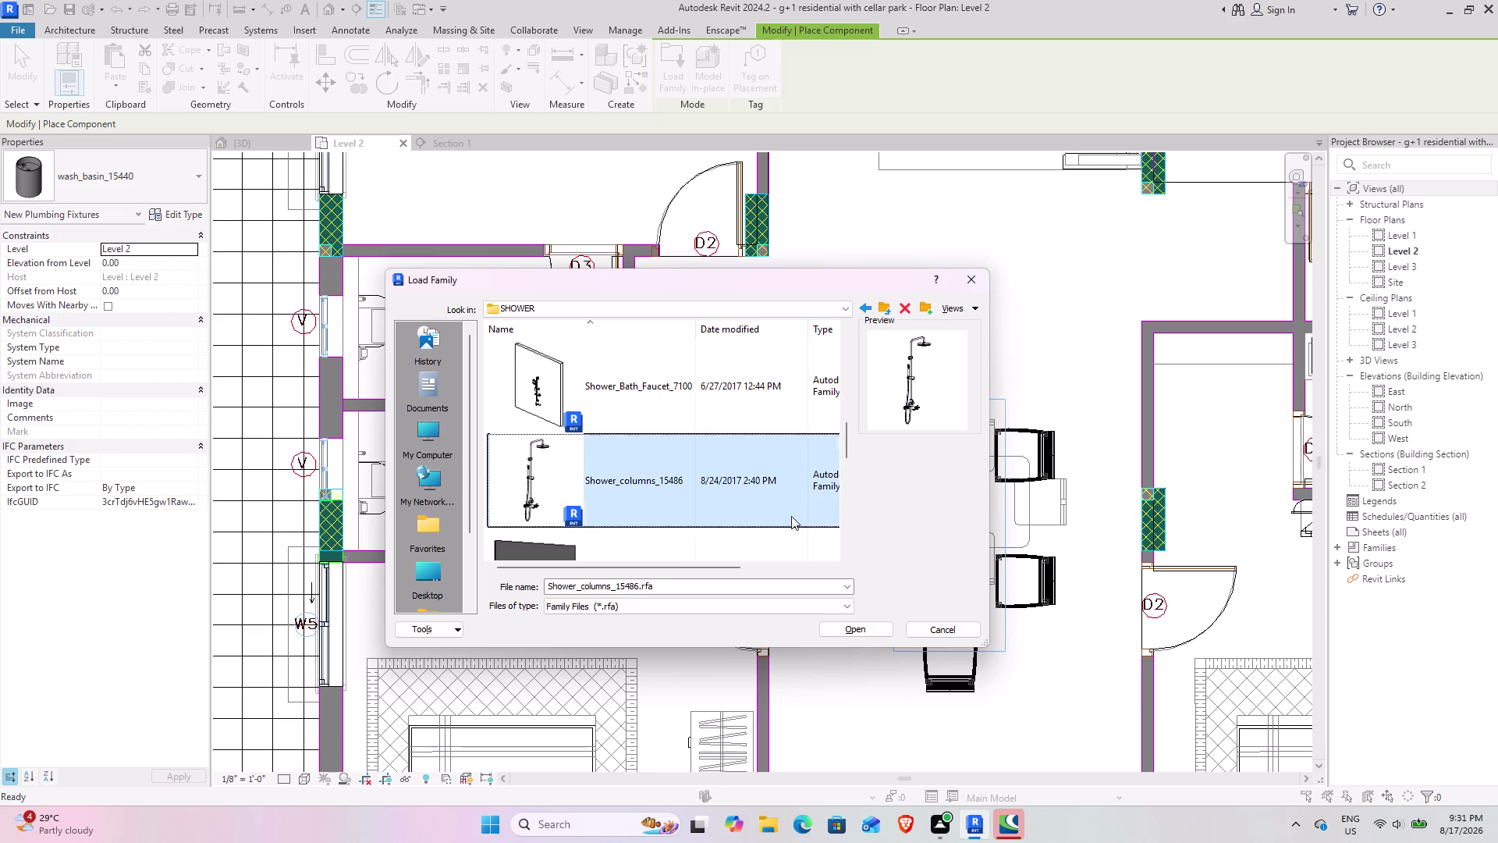
click(864, 637)
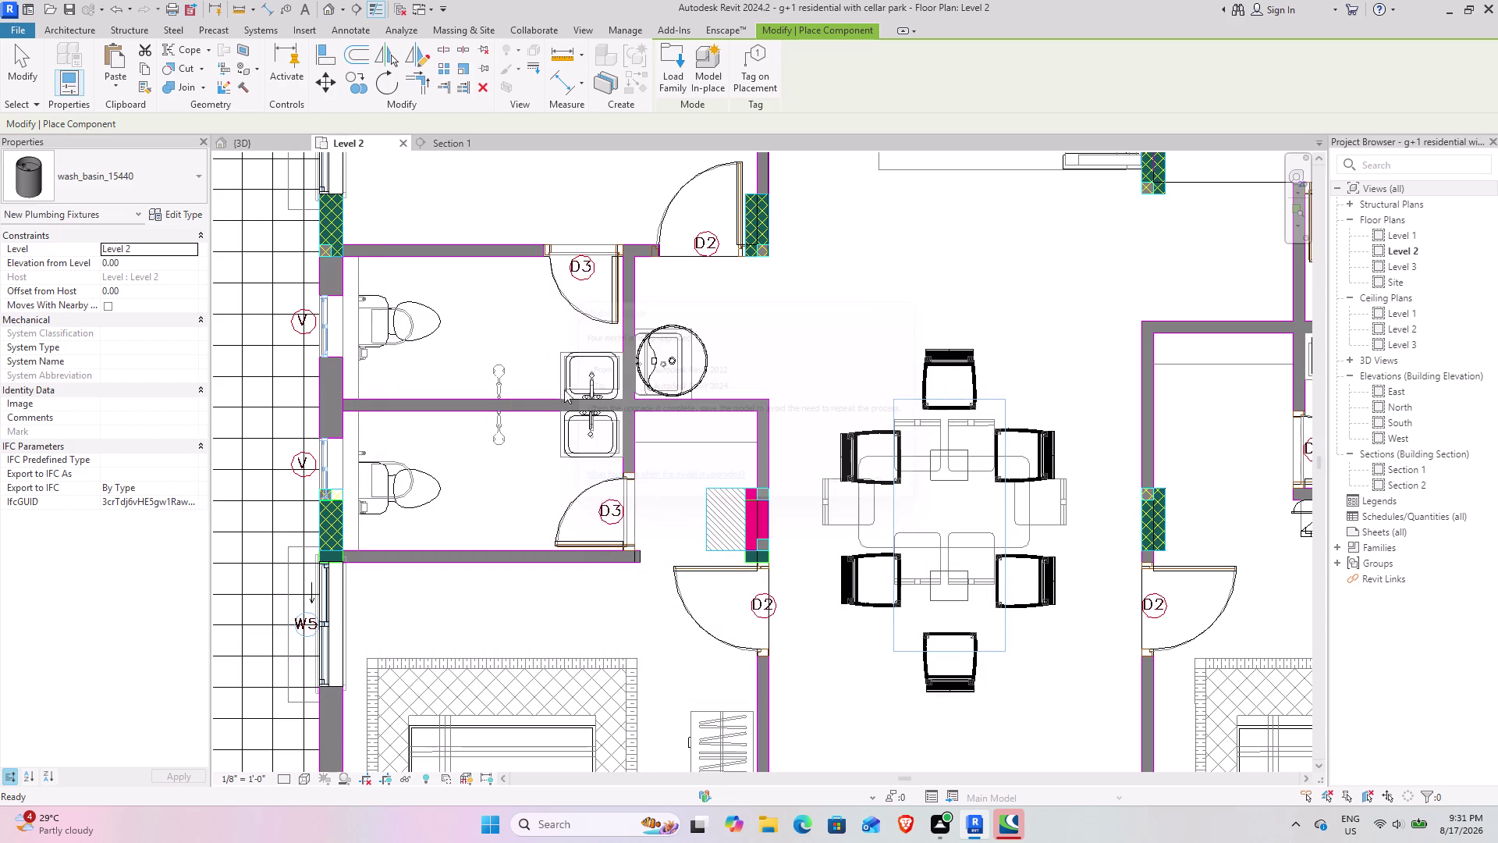
Place rotated shower columns against the bathroom wall and in the upper bathroom.
scroll(up, 3)
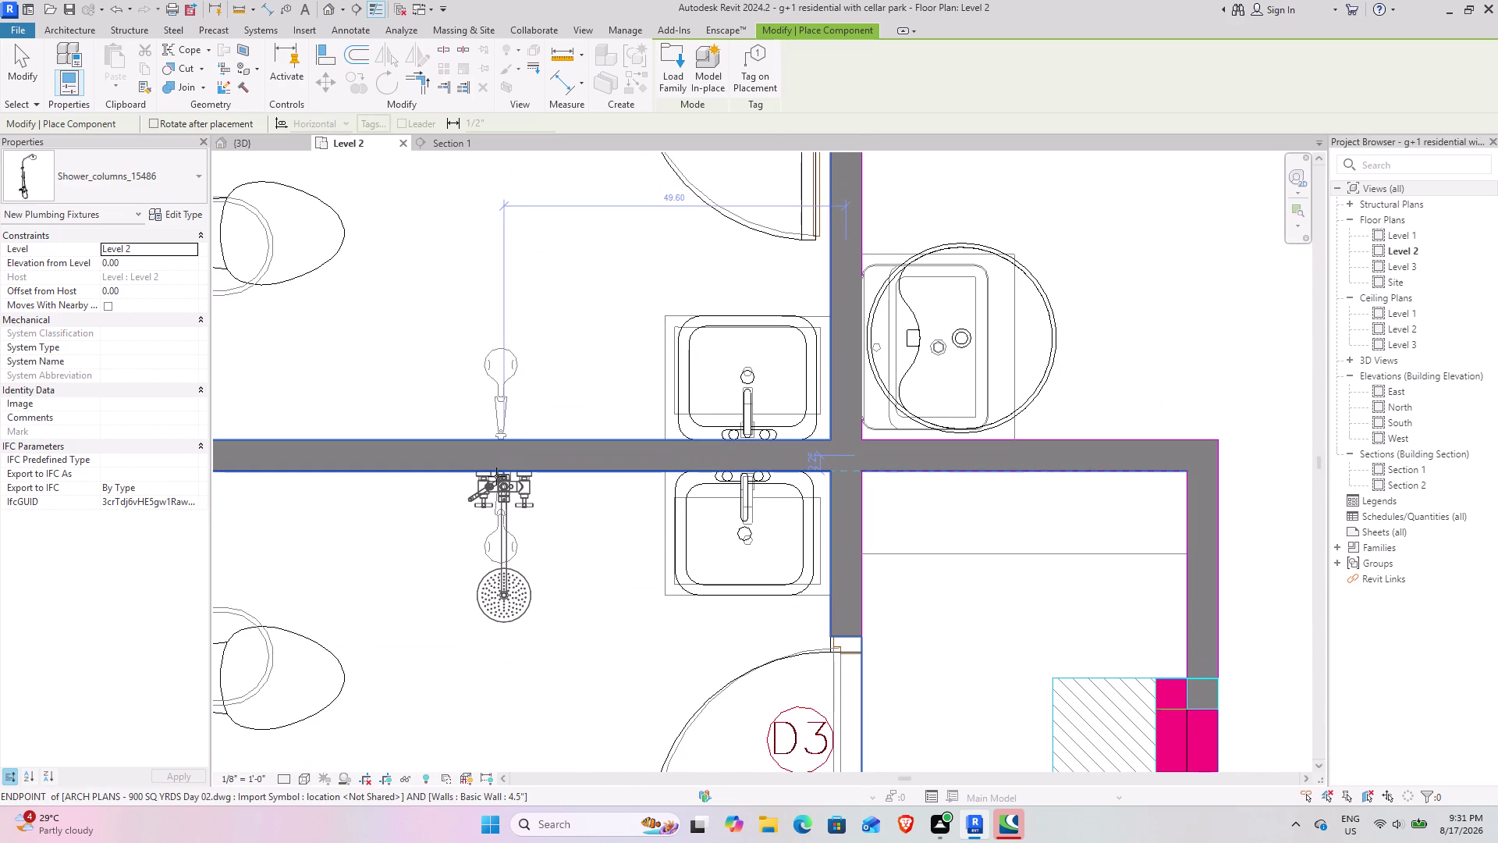
click(490, 478)
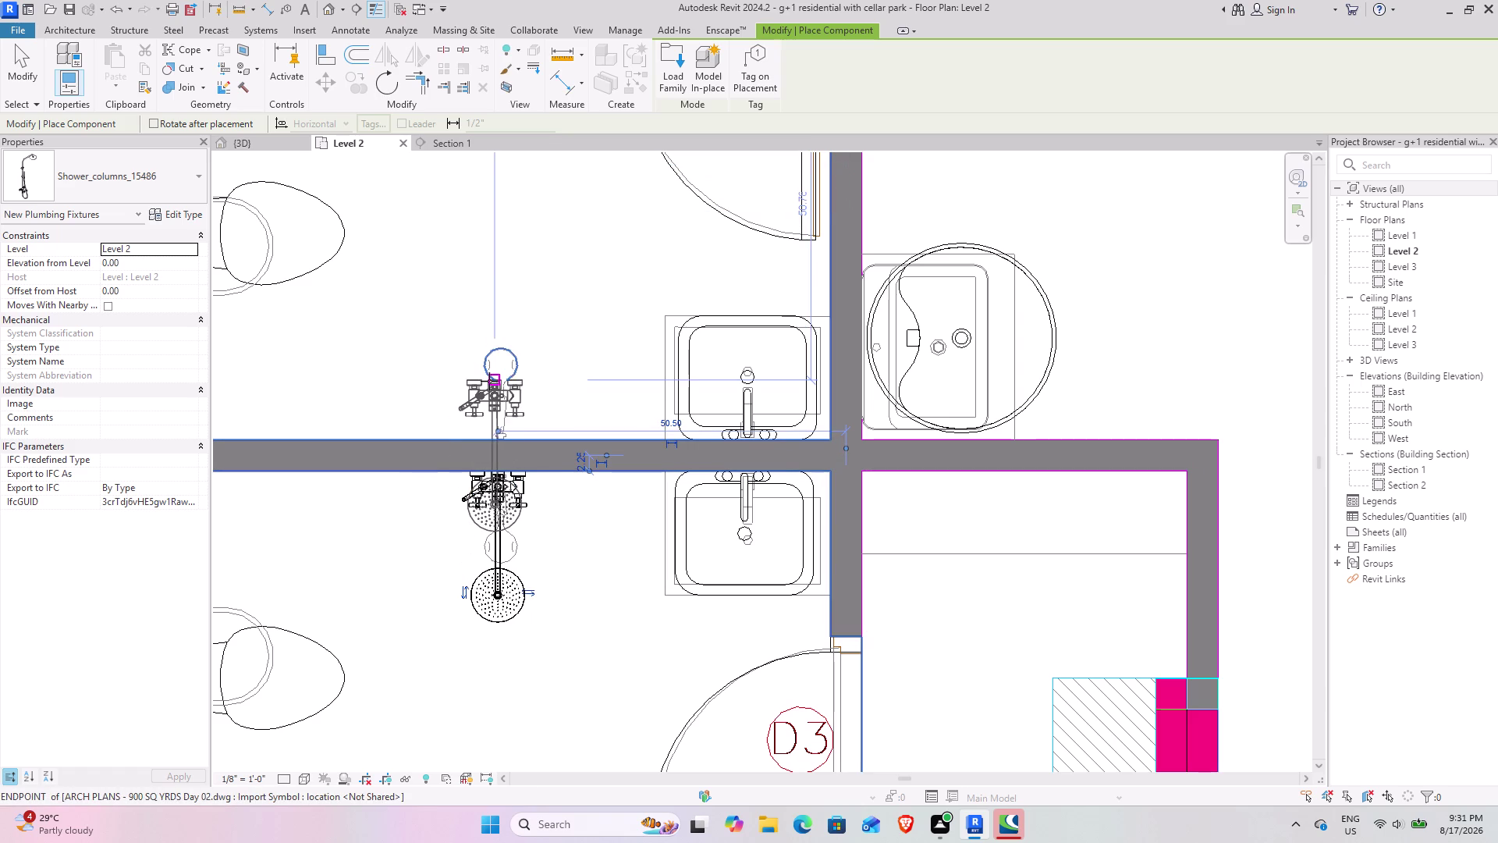
key(space)
key(space)
key(space)
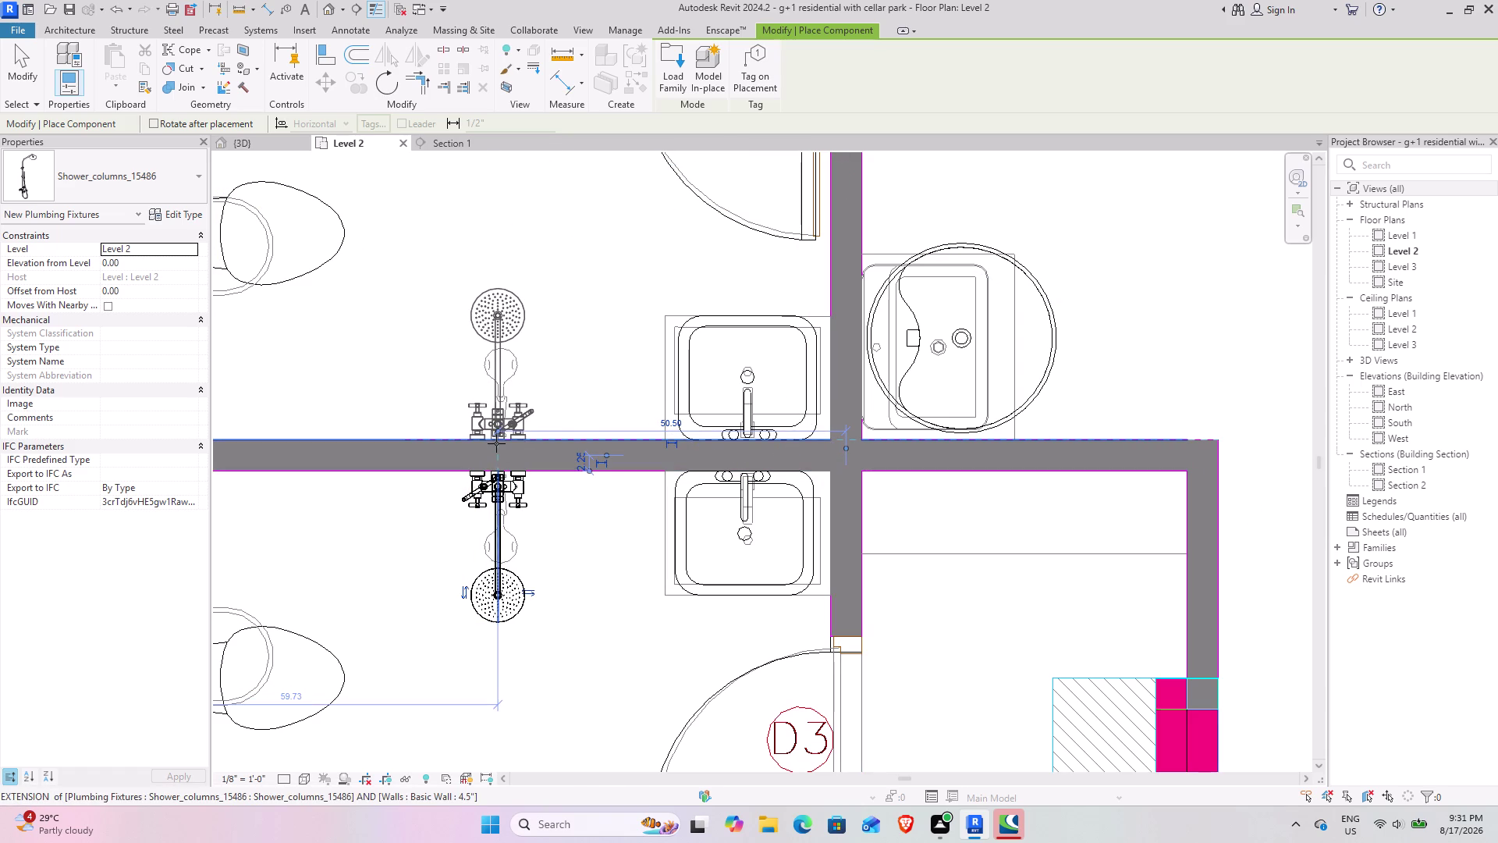
click(496, 443)
Place a rotated third shower column in the shower stall, then switch to 3D.
scroll(down, 3)
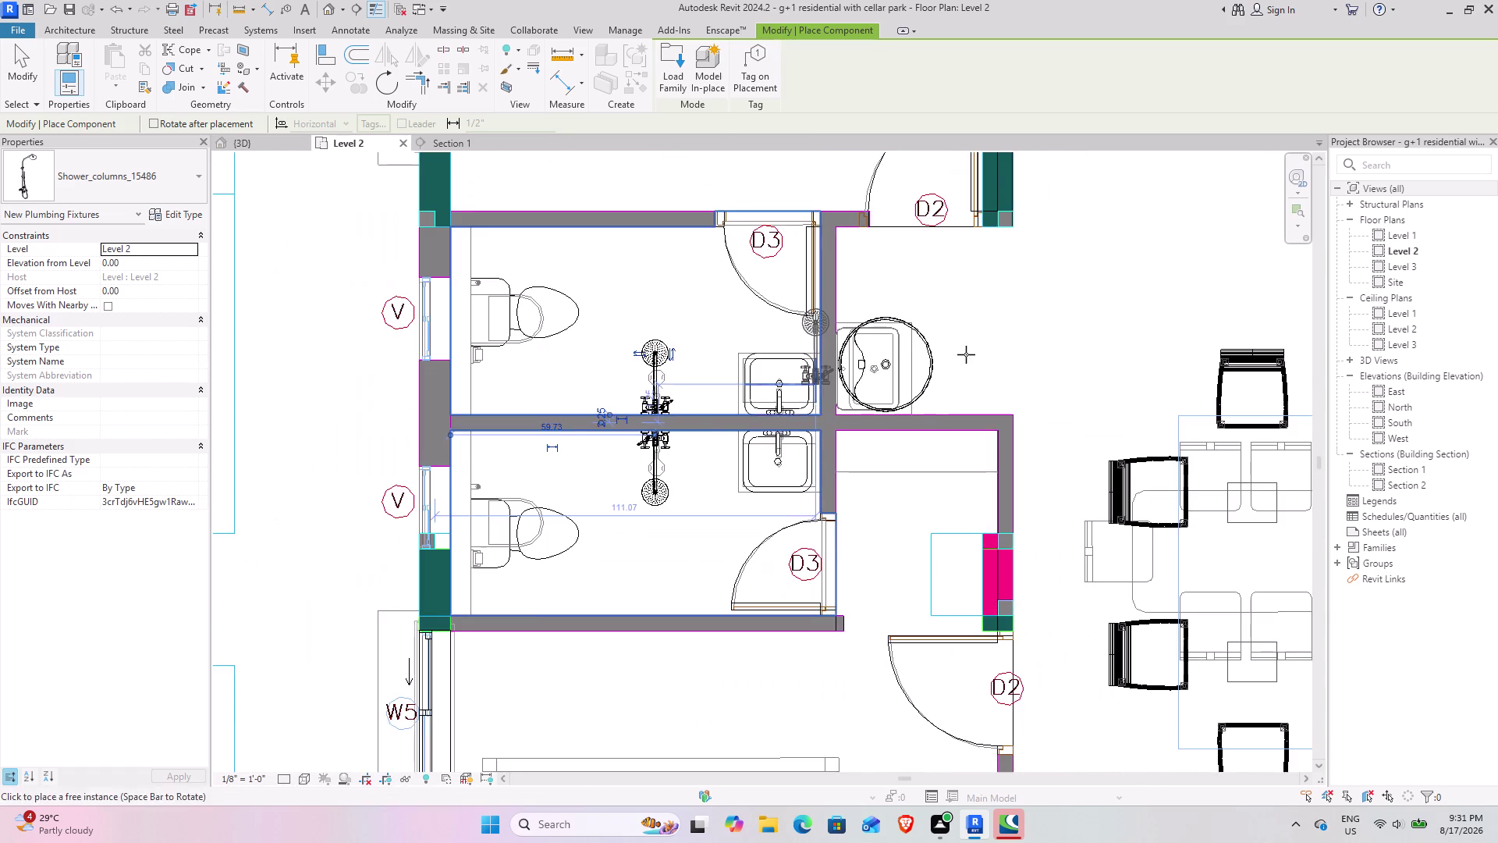
middle_drag(986, 346, 457, 558)
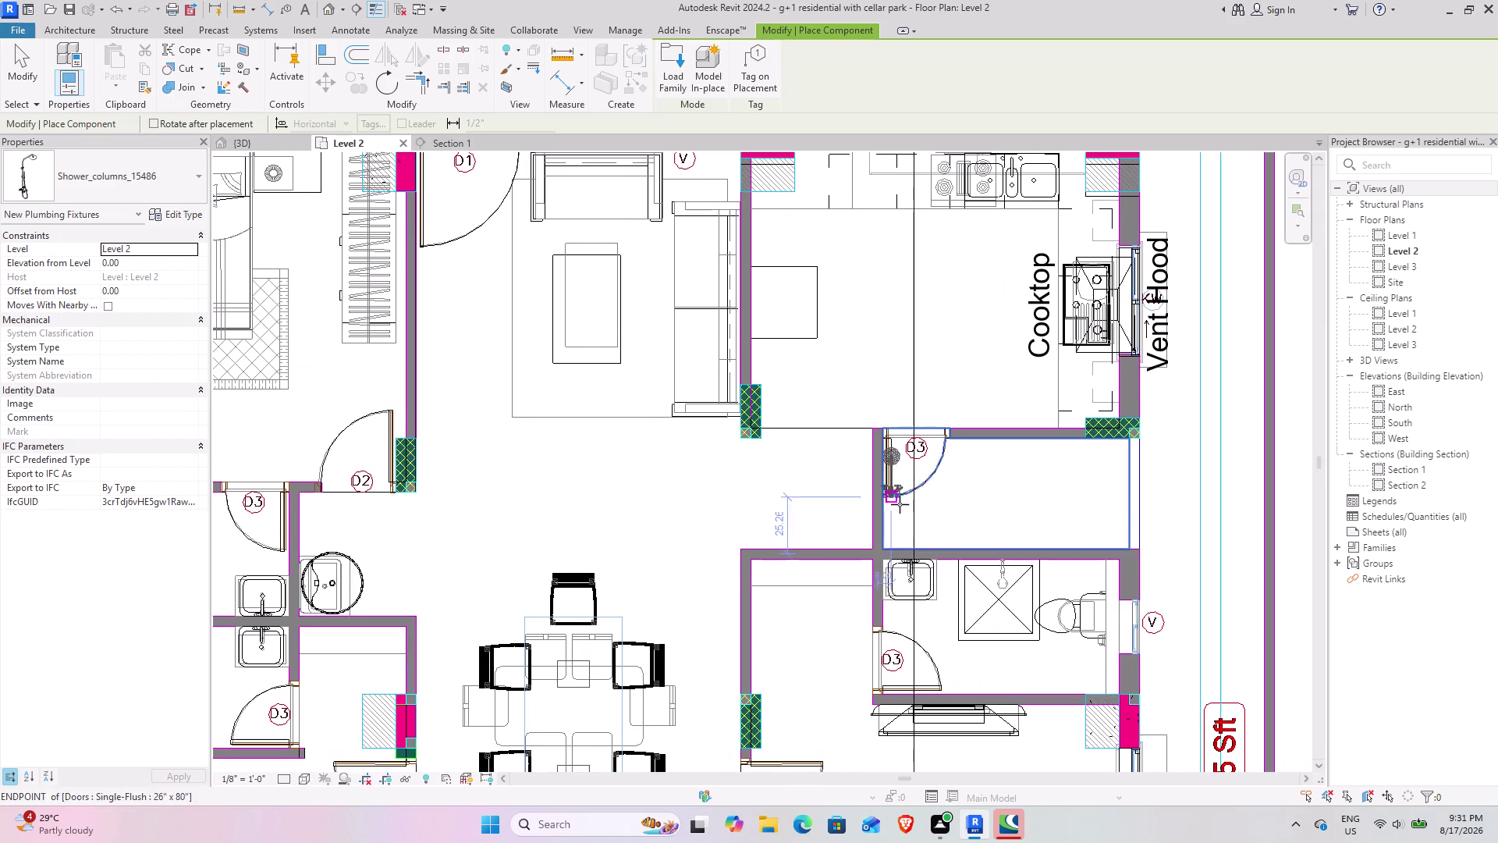
middle_drag(952, 487, 774, 528)
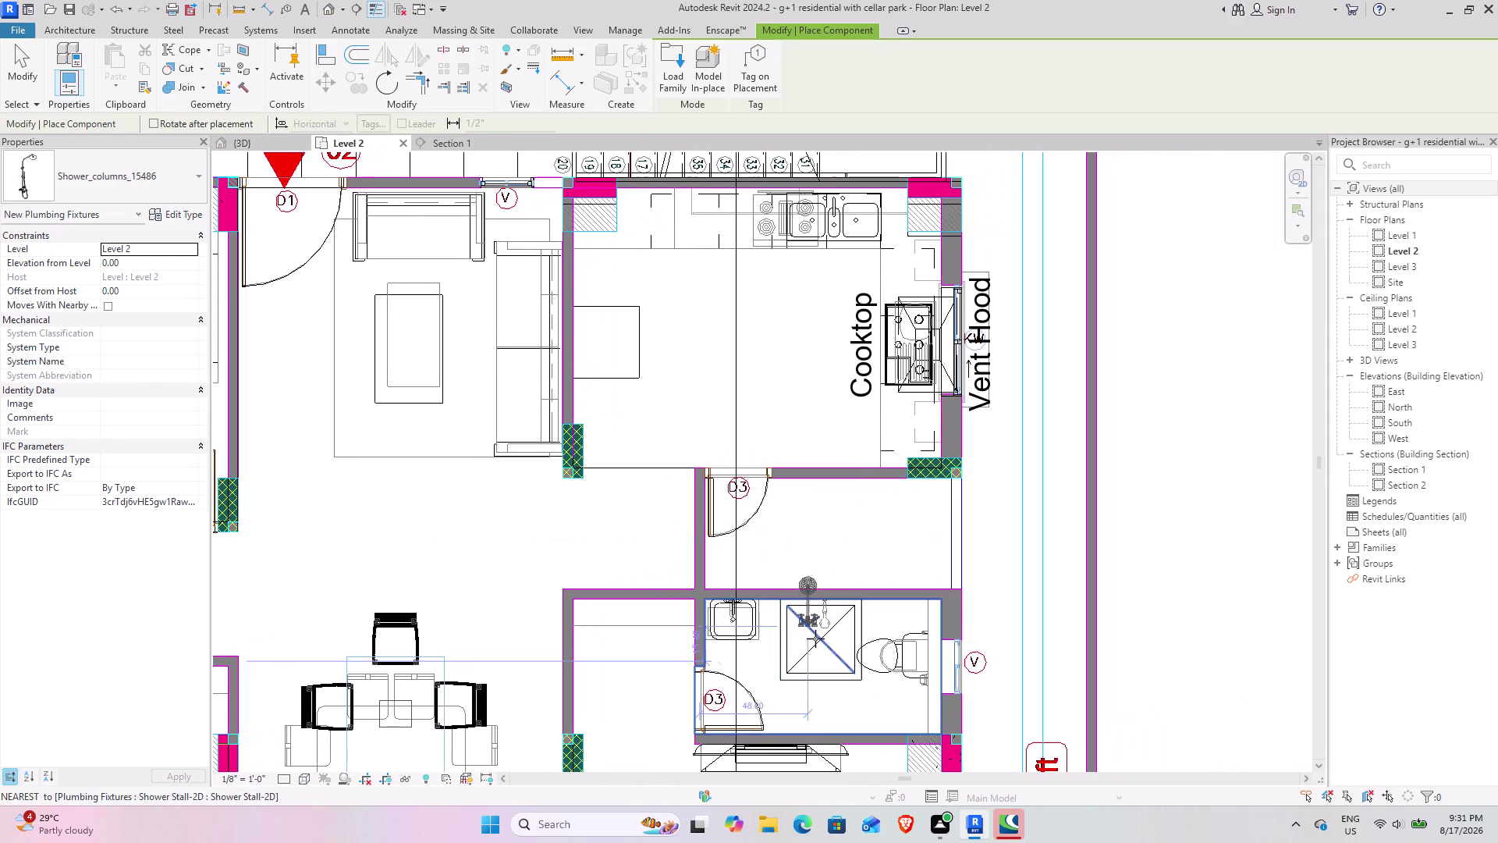
key(space)
key(space)
scroll(up, 3)
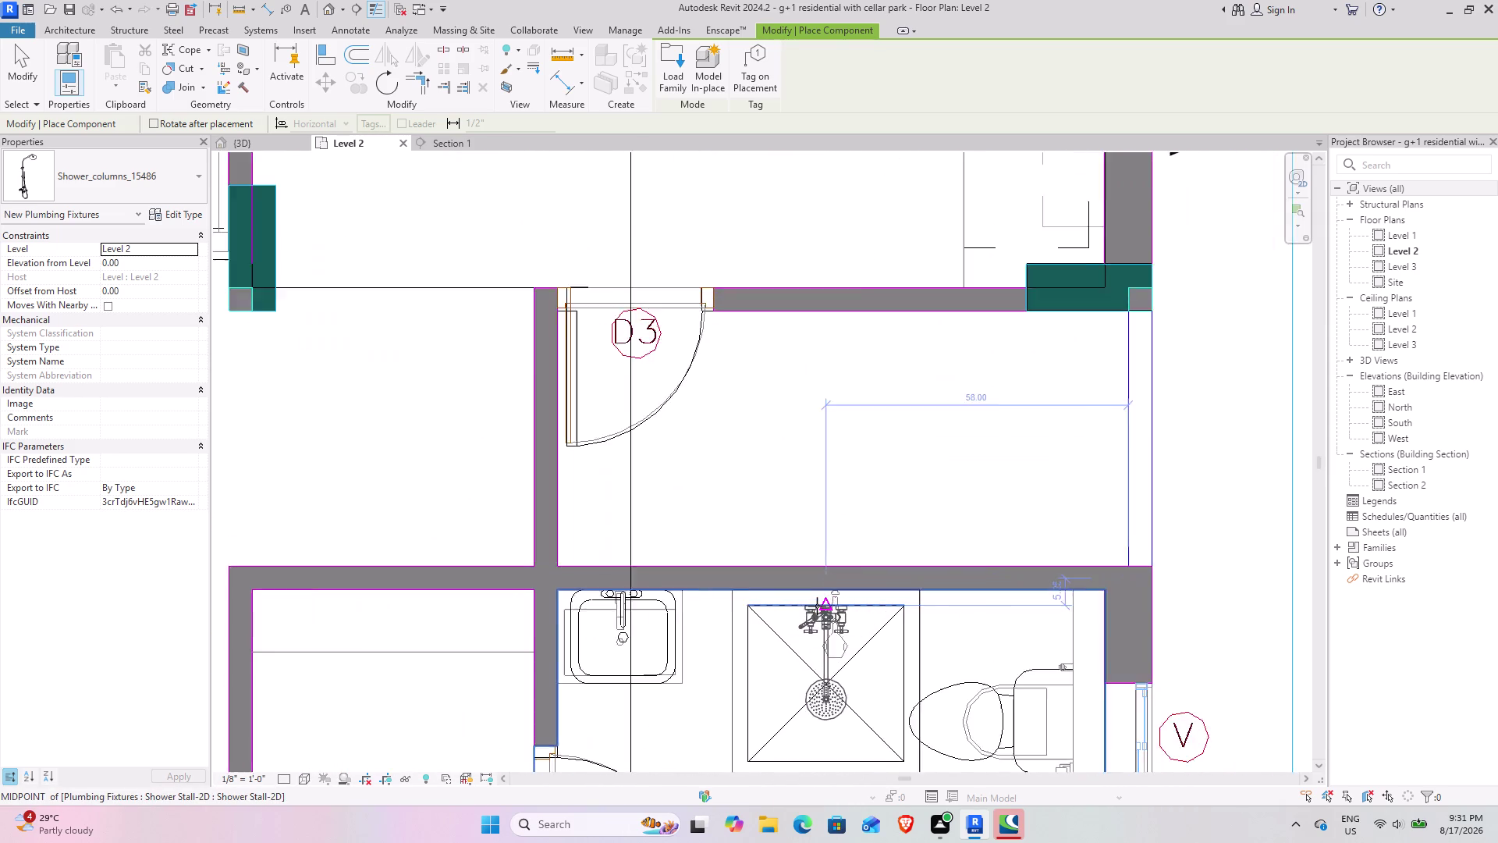
scroll(up, 3)
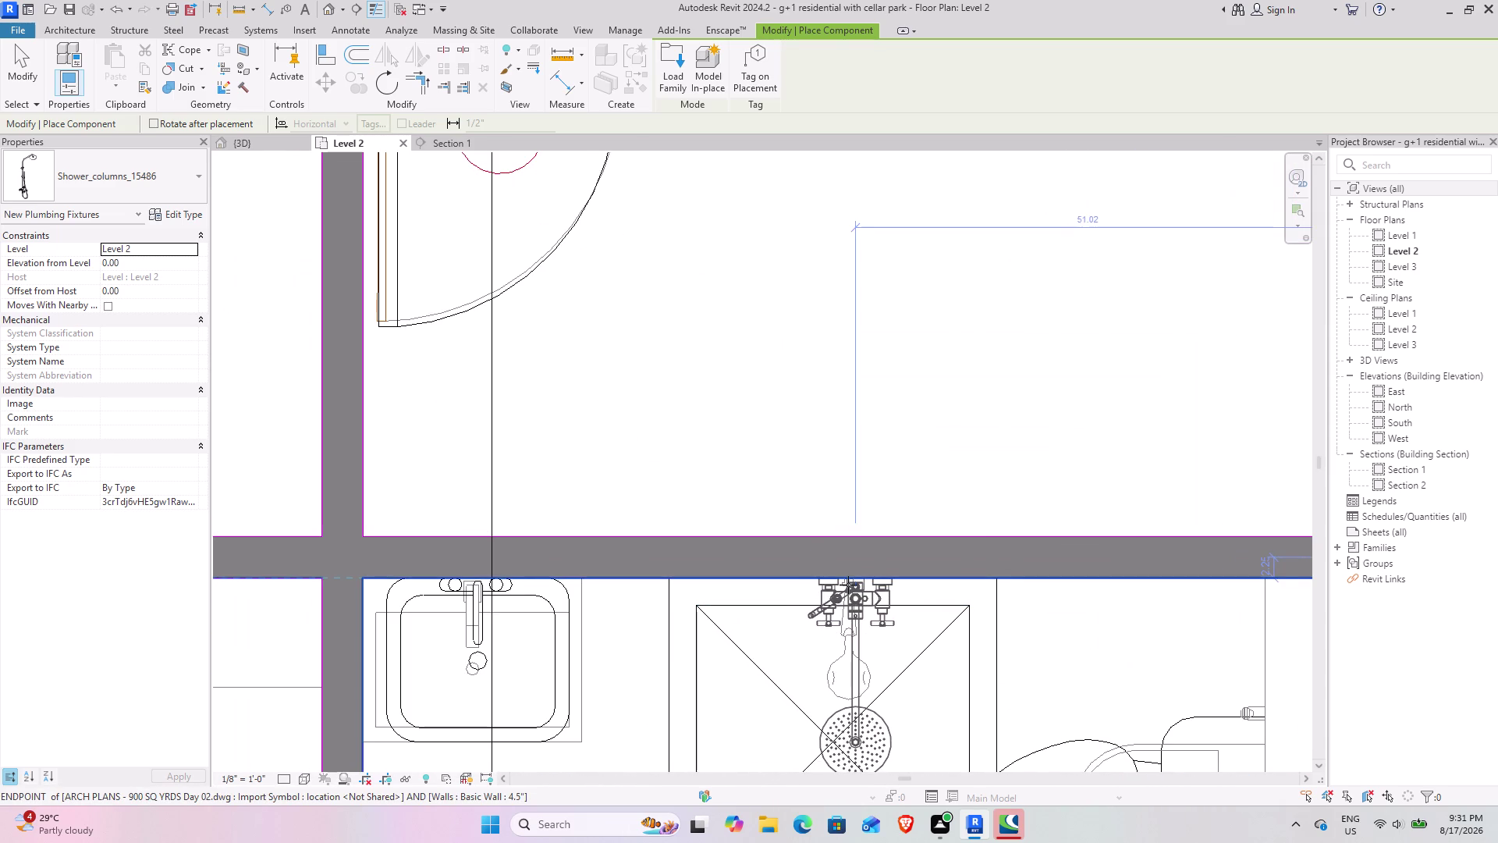
click(838, 580)
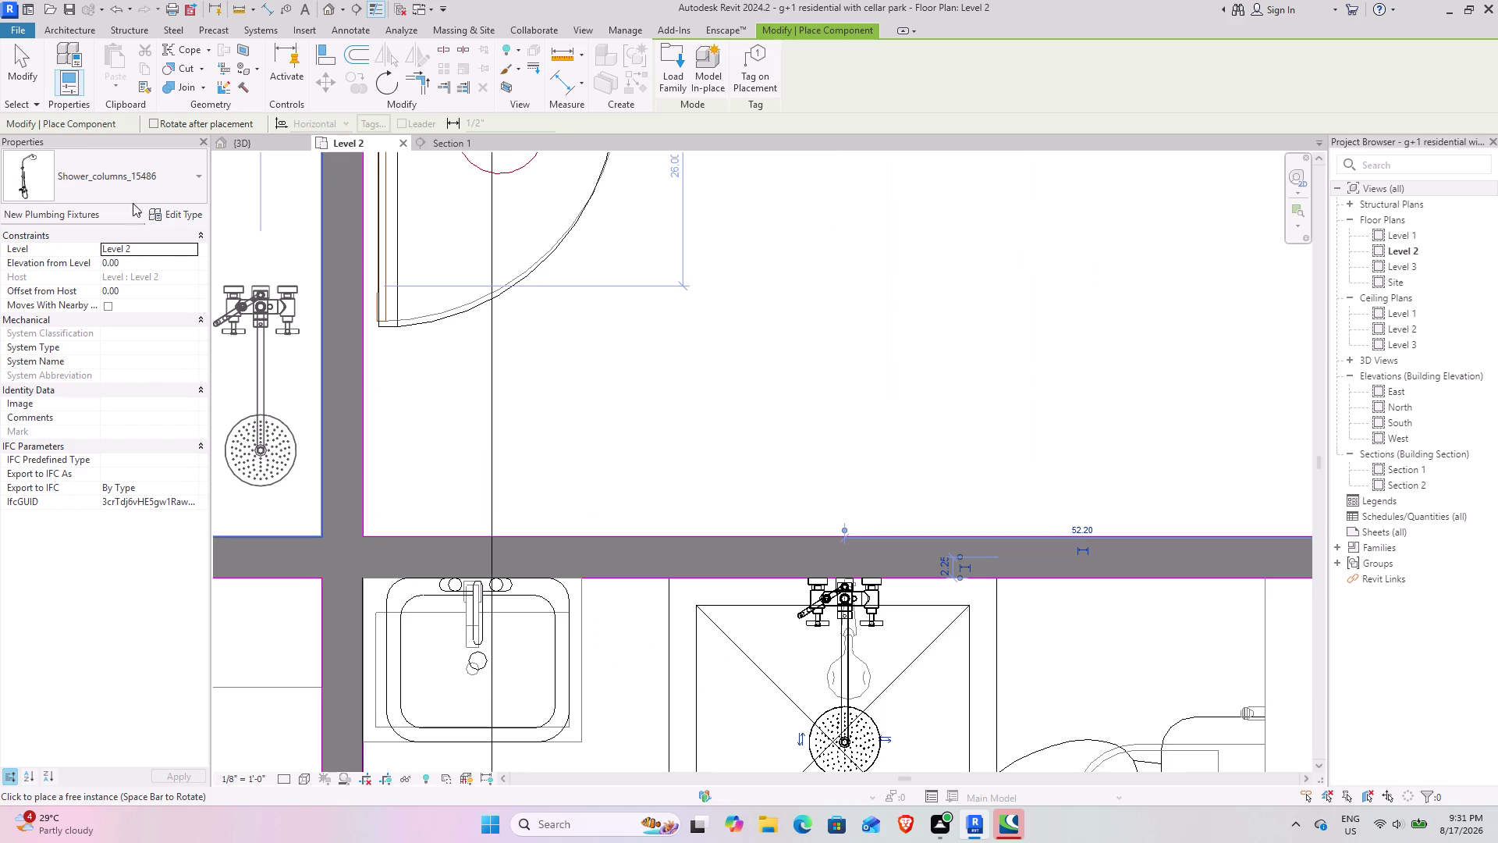
click(25, 66)
click(247, 142)
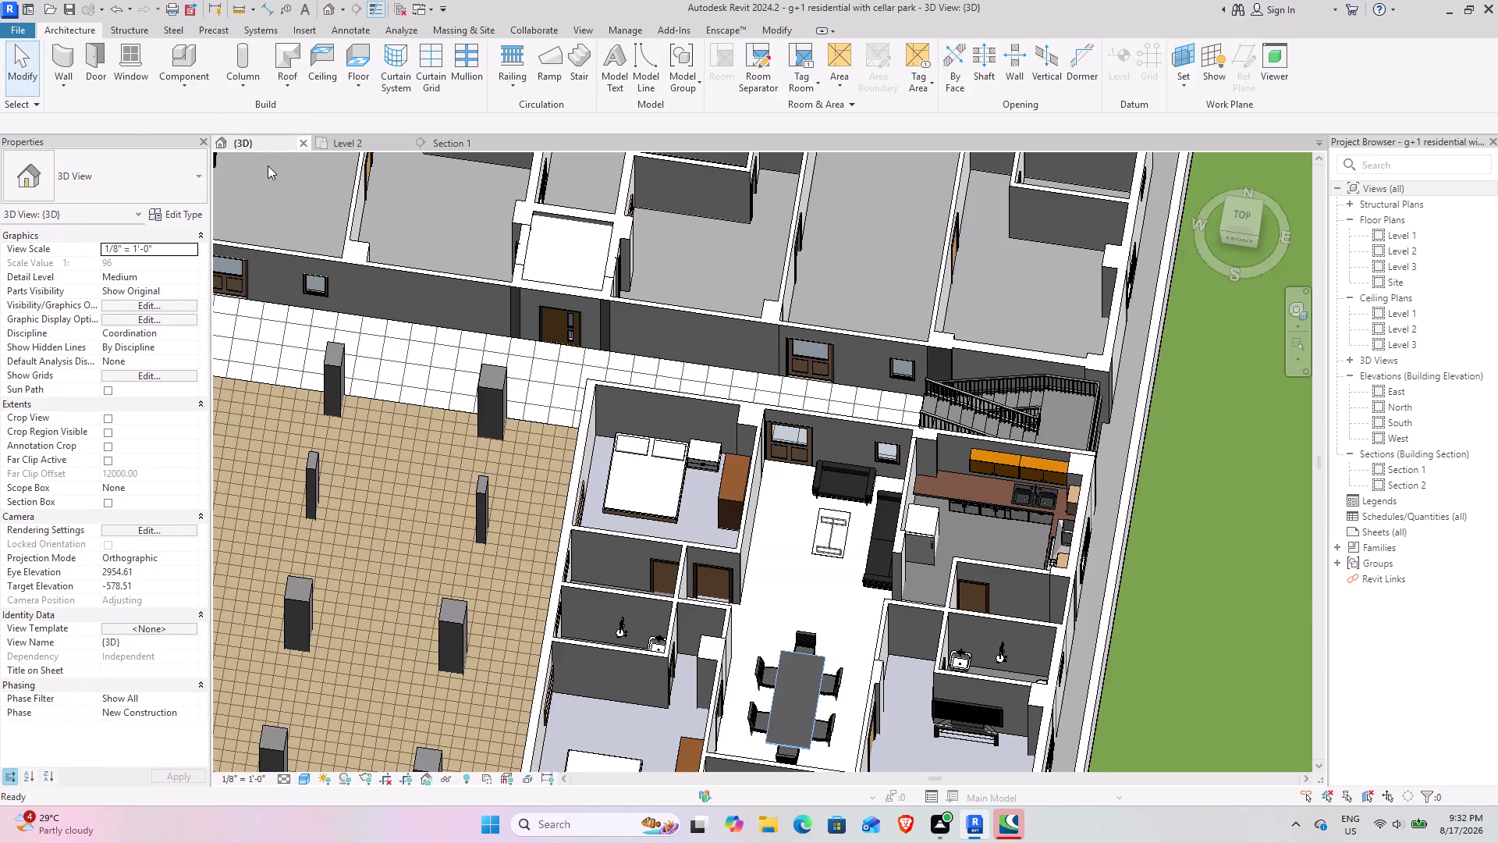
Zoom to the bathroom in 3D, select the shower column, and open Section 1.
middle_drag(783, 587, 734, 352)
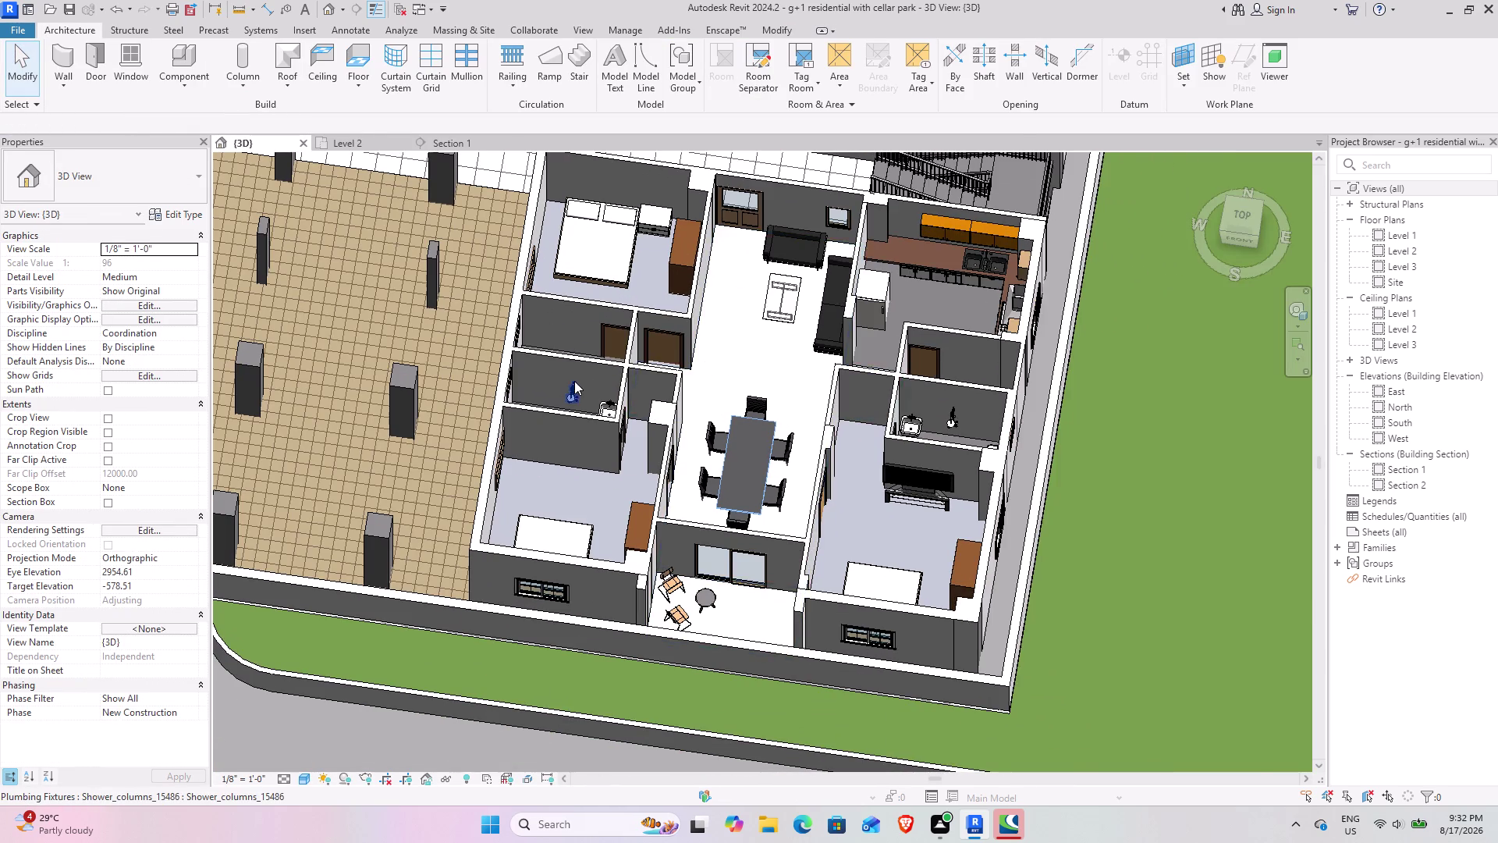
scroll(up, 3)
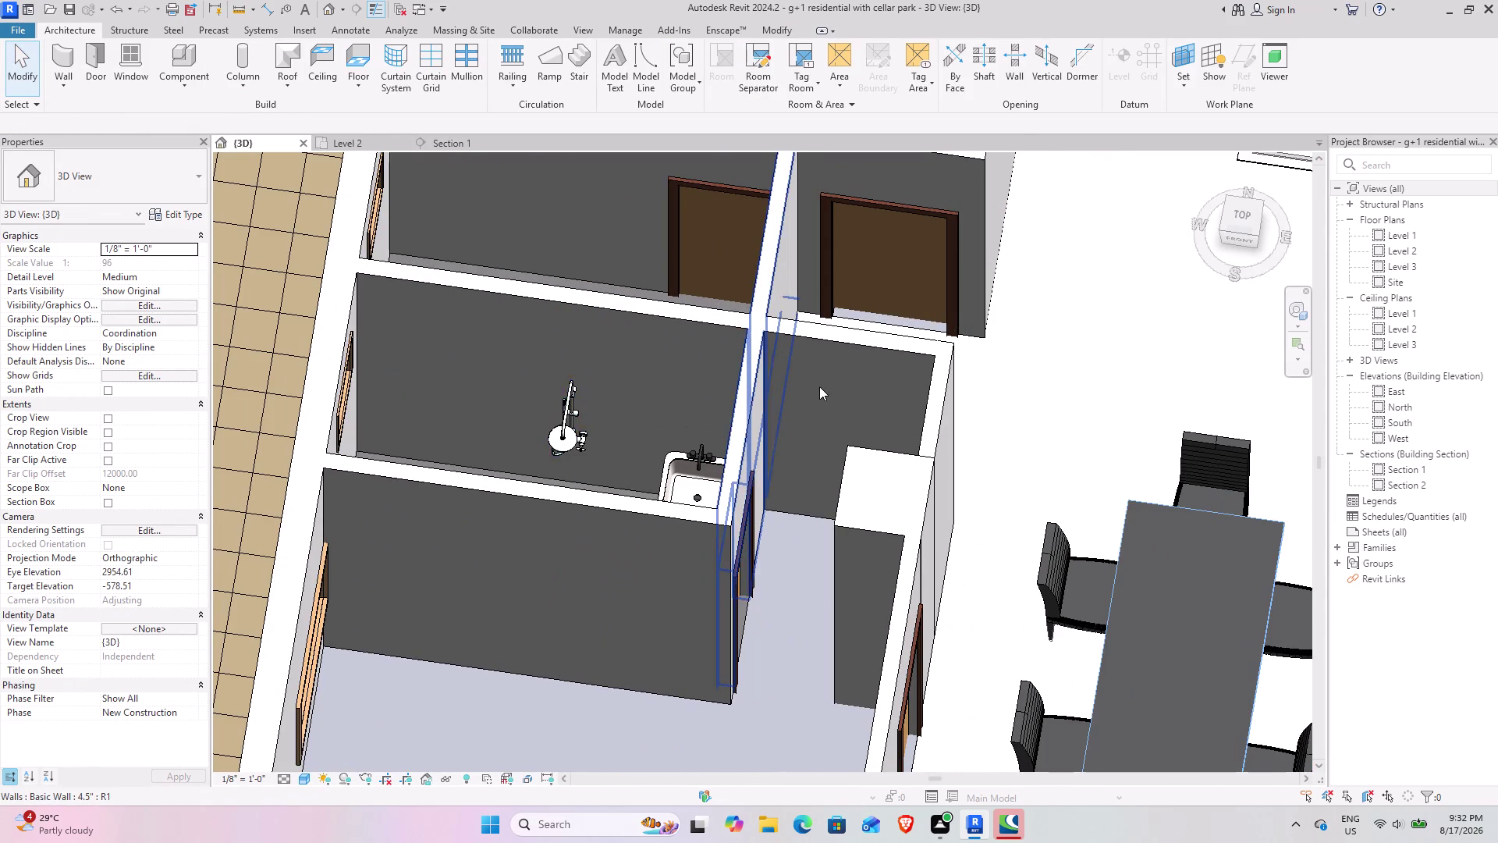
middle_drag(811, 383, 181, 452)
middle_drag(743, 464, 263, 315)
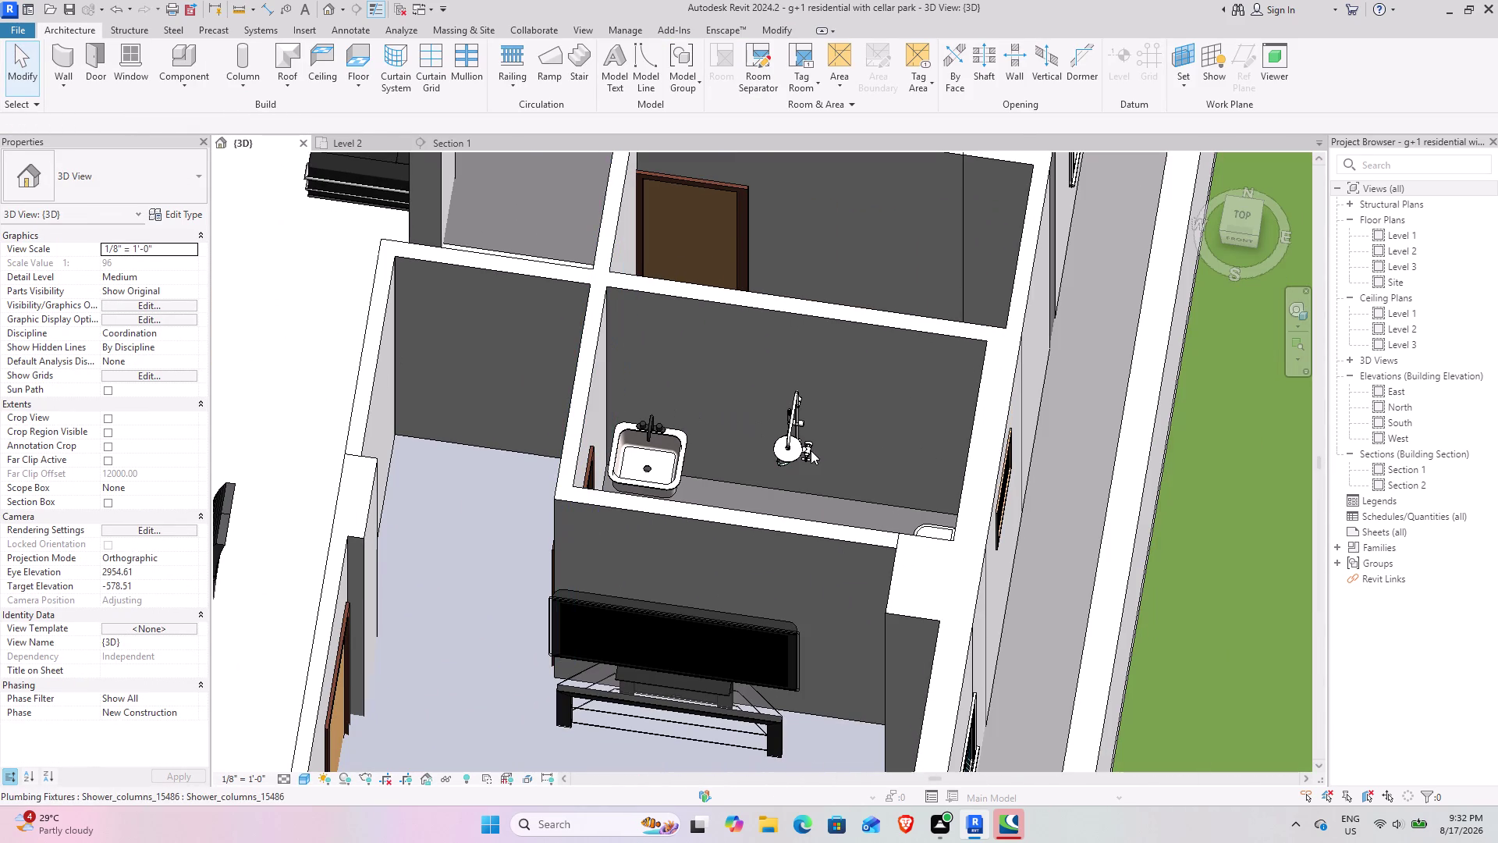
click(796, 444)
click(796, 452)
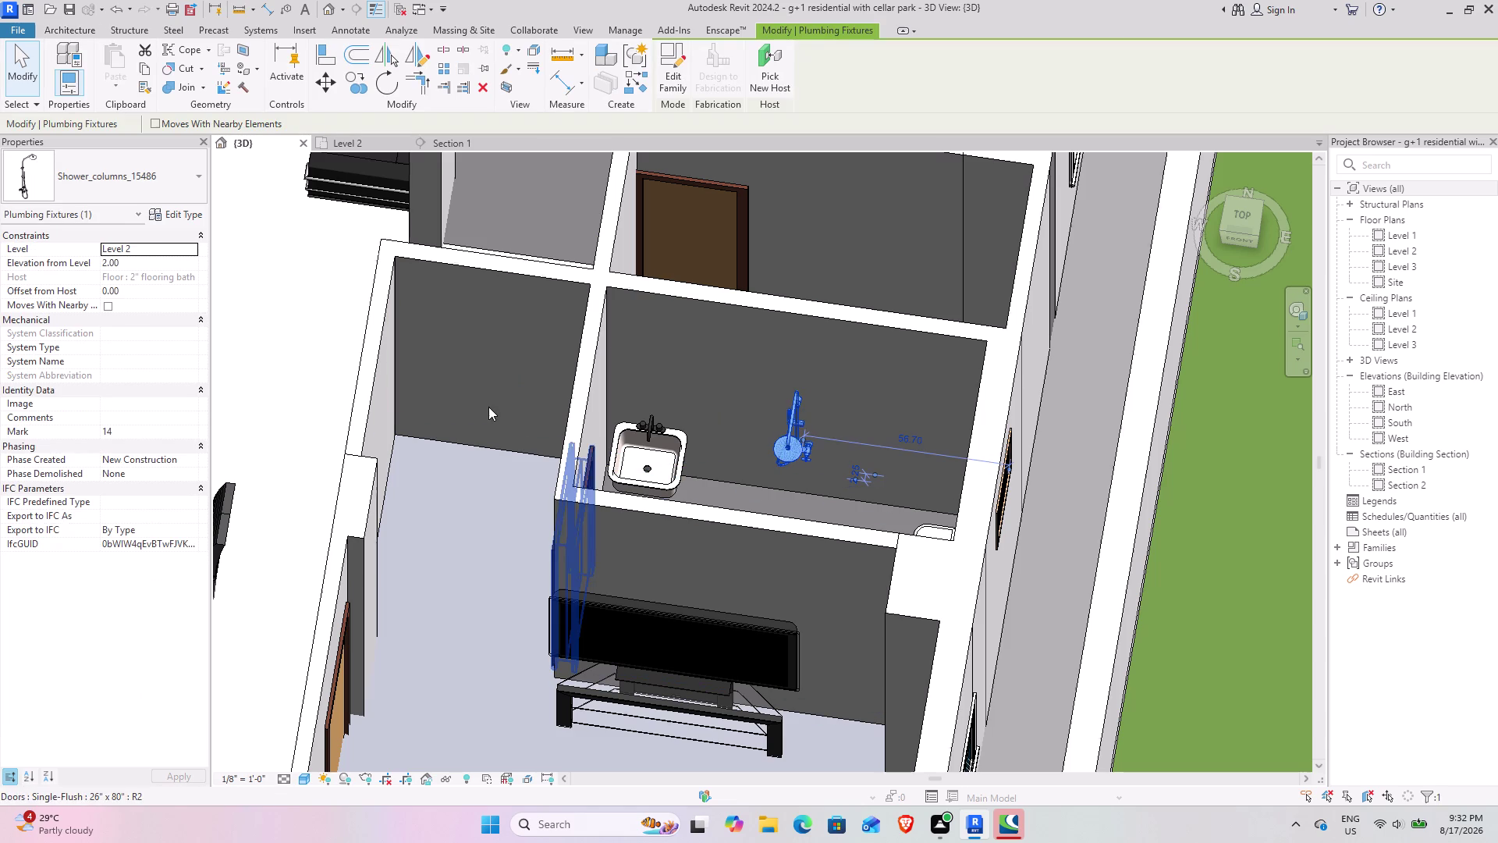
scroll(down, 3)
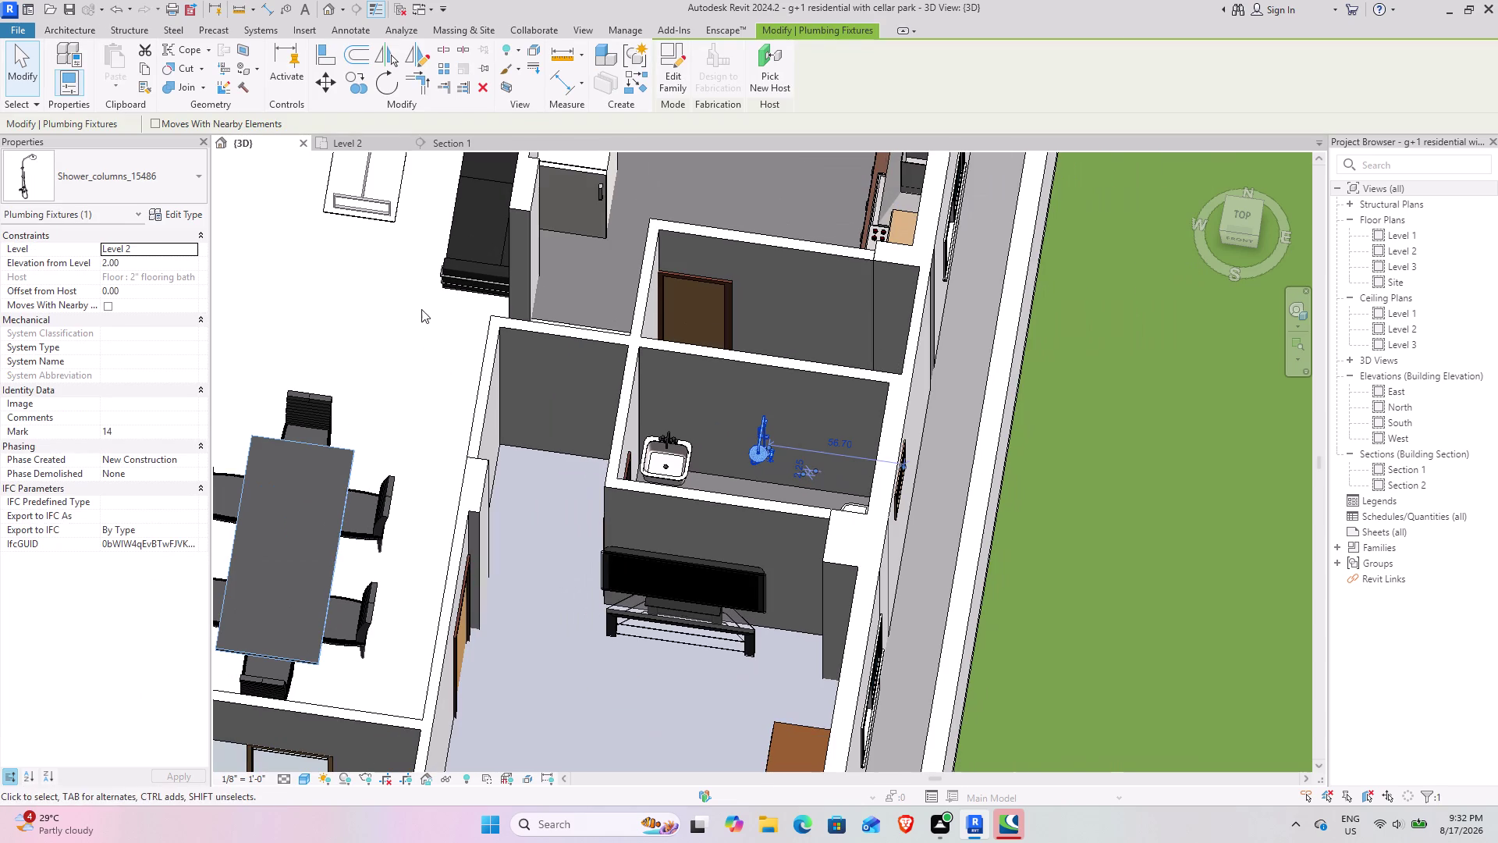
click(443, 139)
scroll(down, 3)
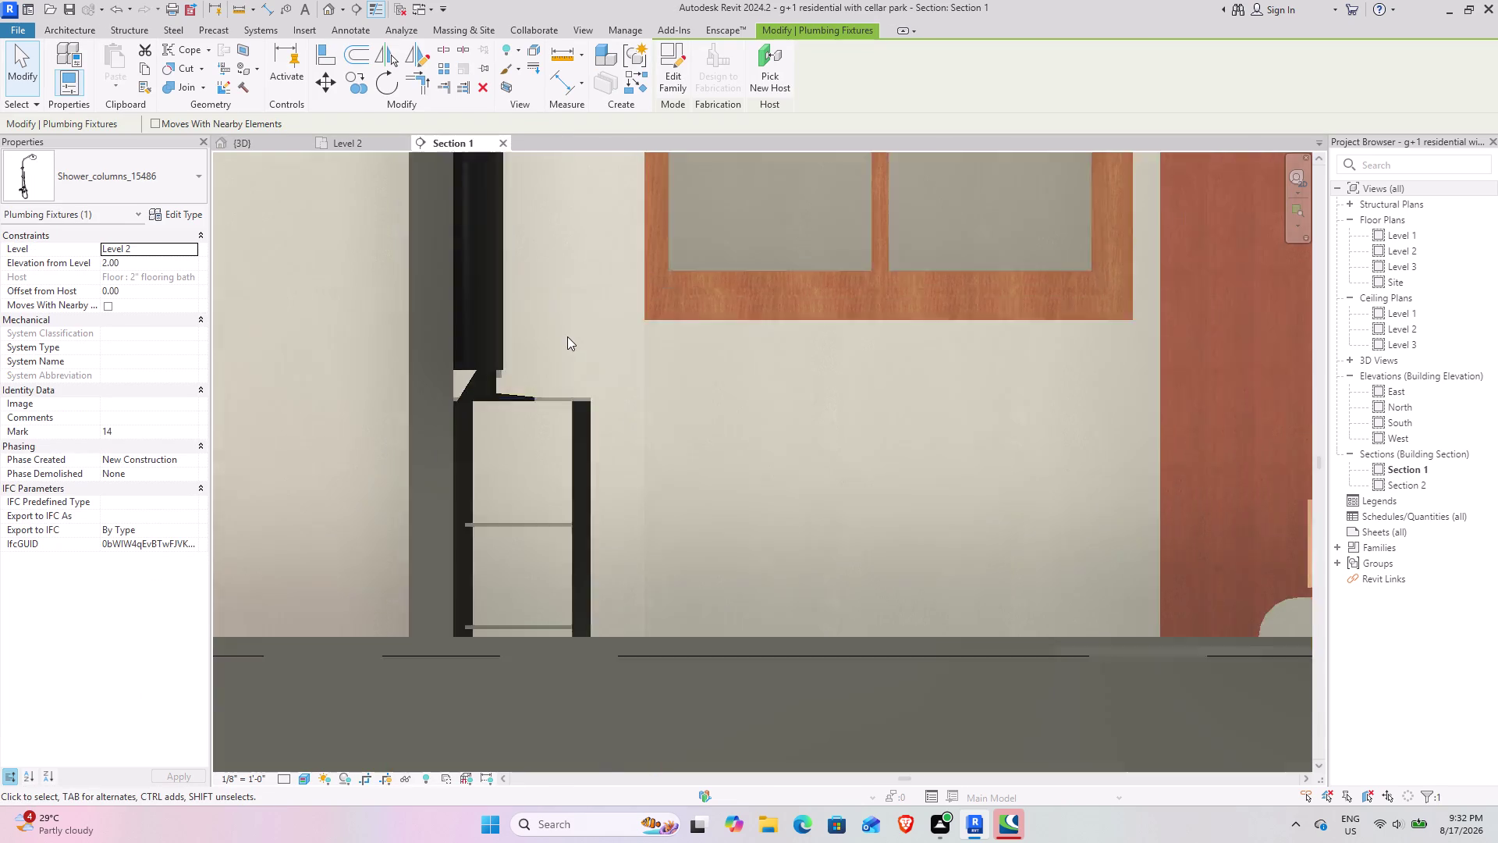
Select all shower columns with SA and set Elevation from Level to 4'.
scroll(down, 3)
middle_drag(624, 314, 882, 462)
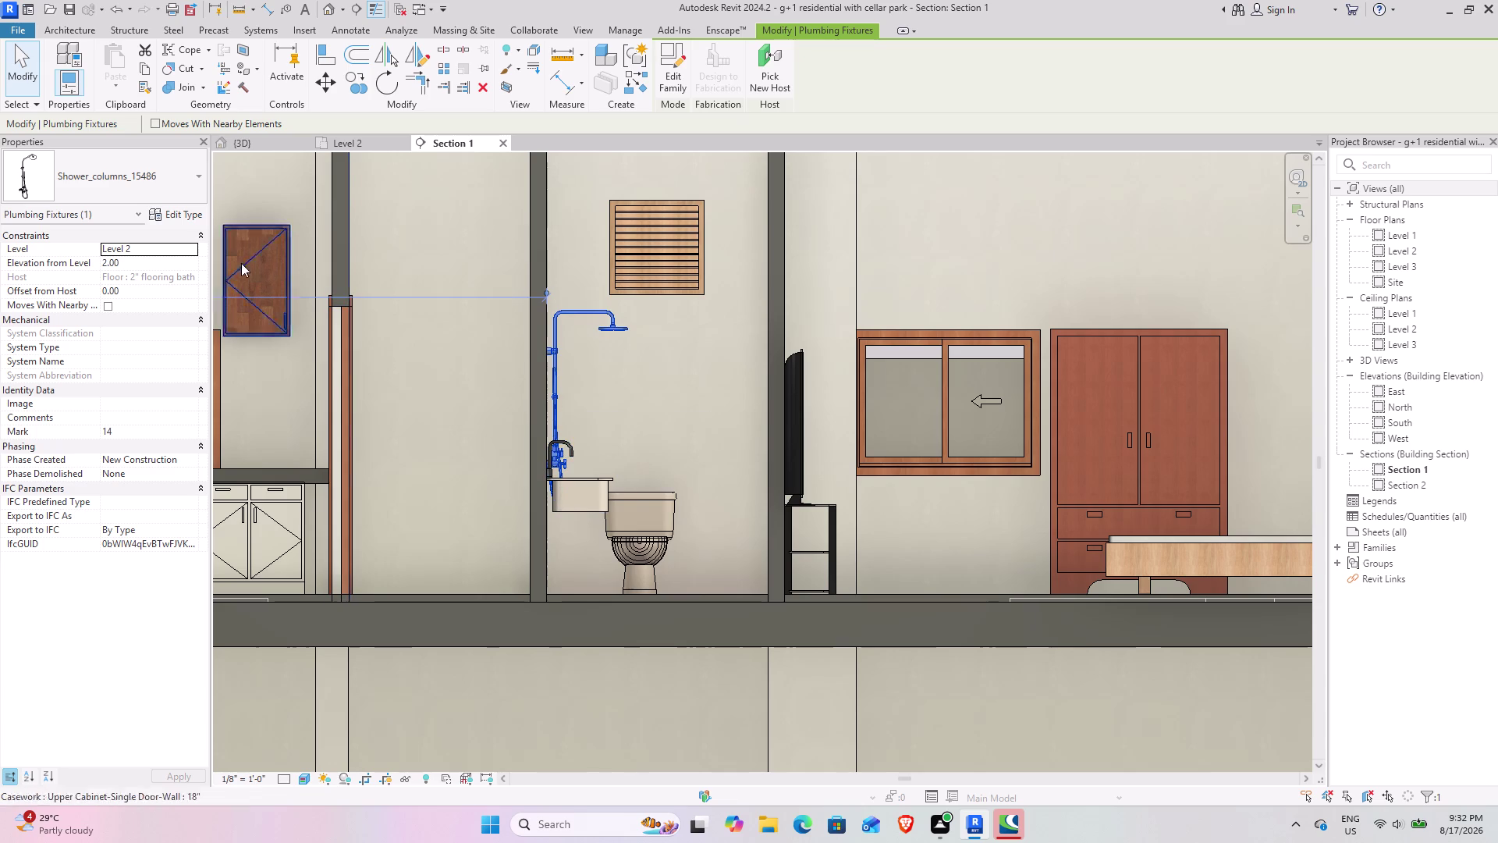
text(s)
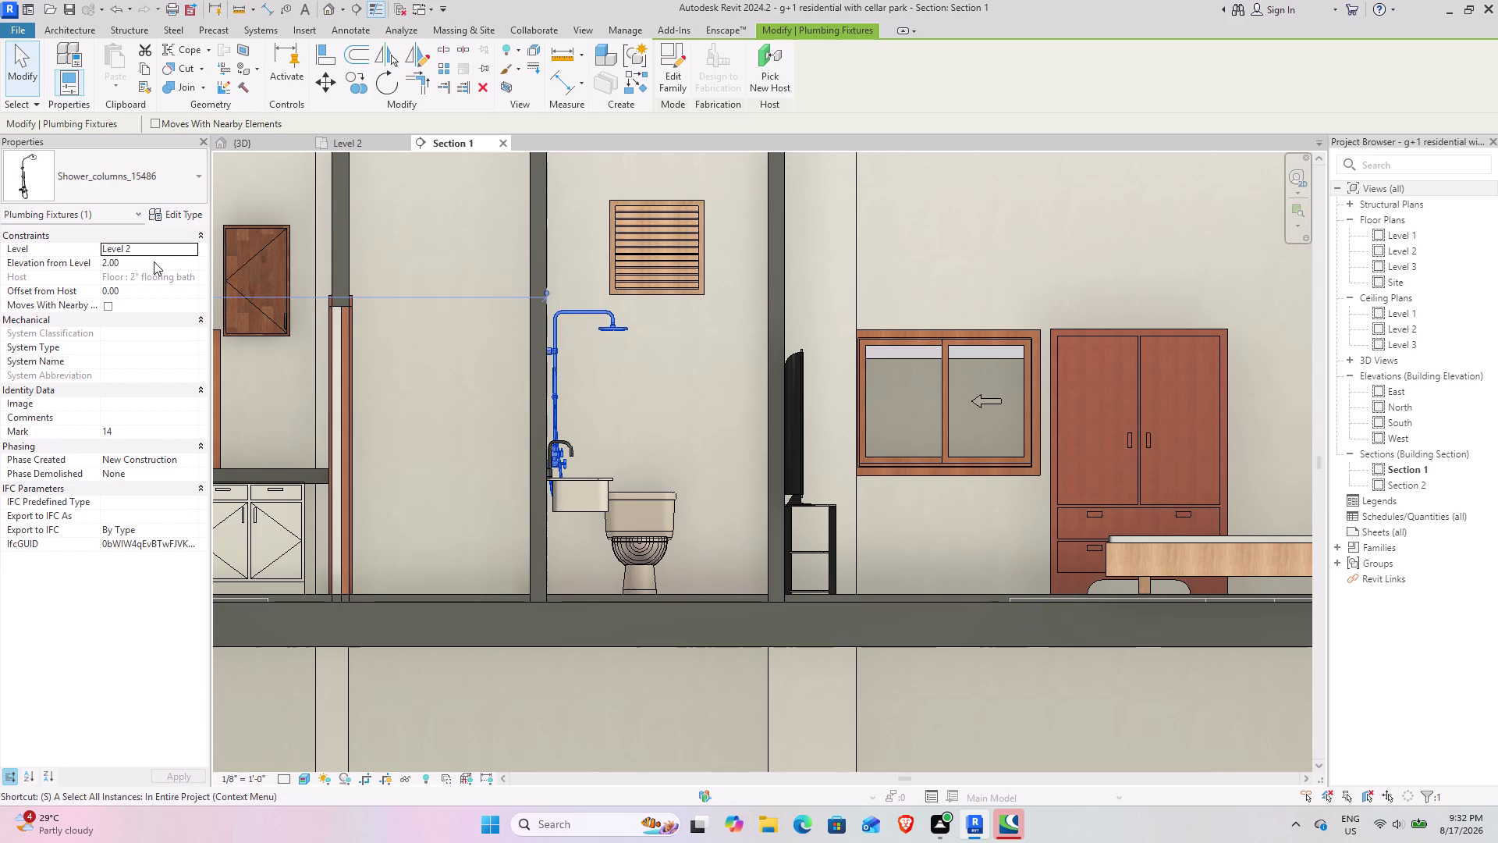
text(a)
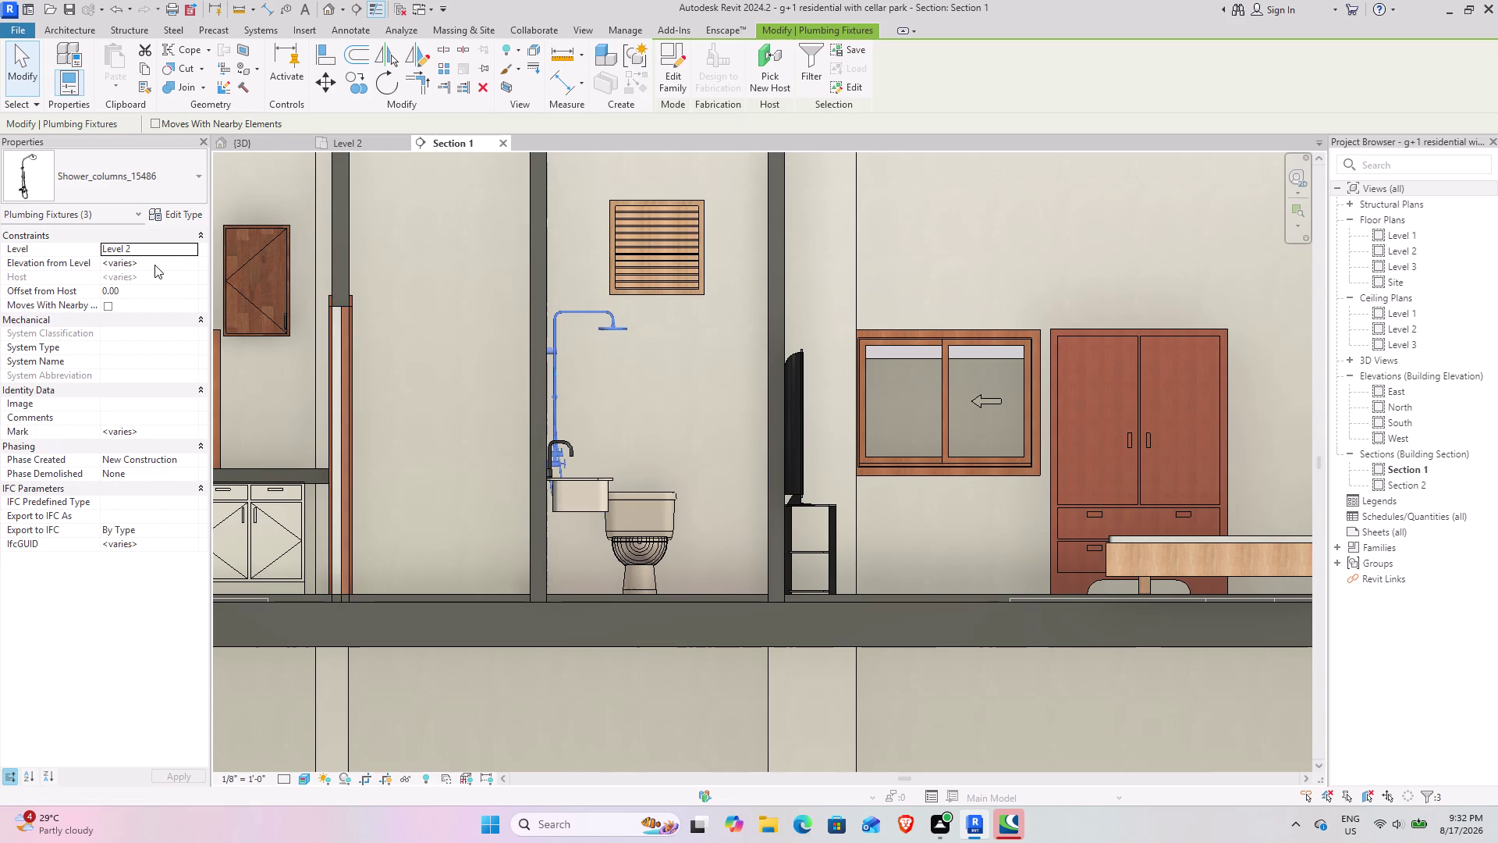
click(155, 264)
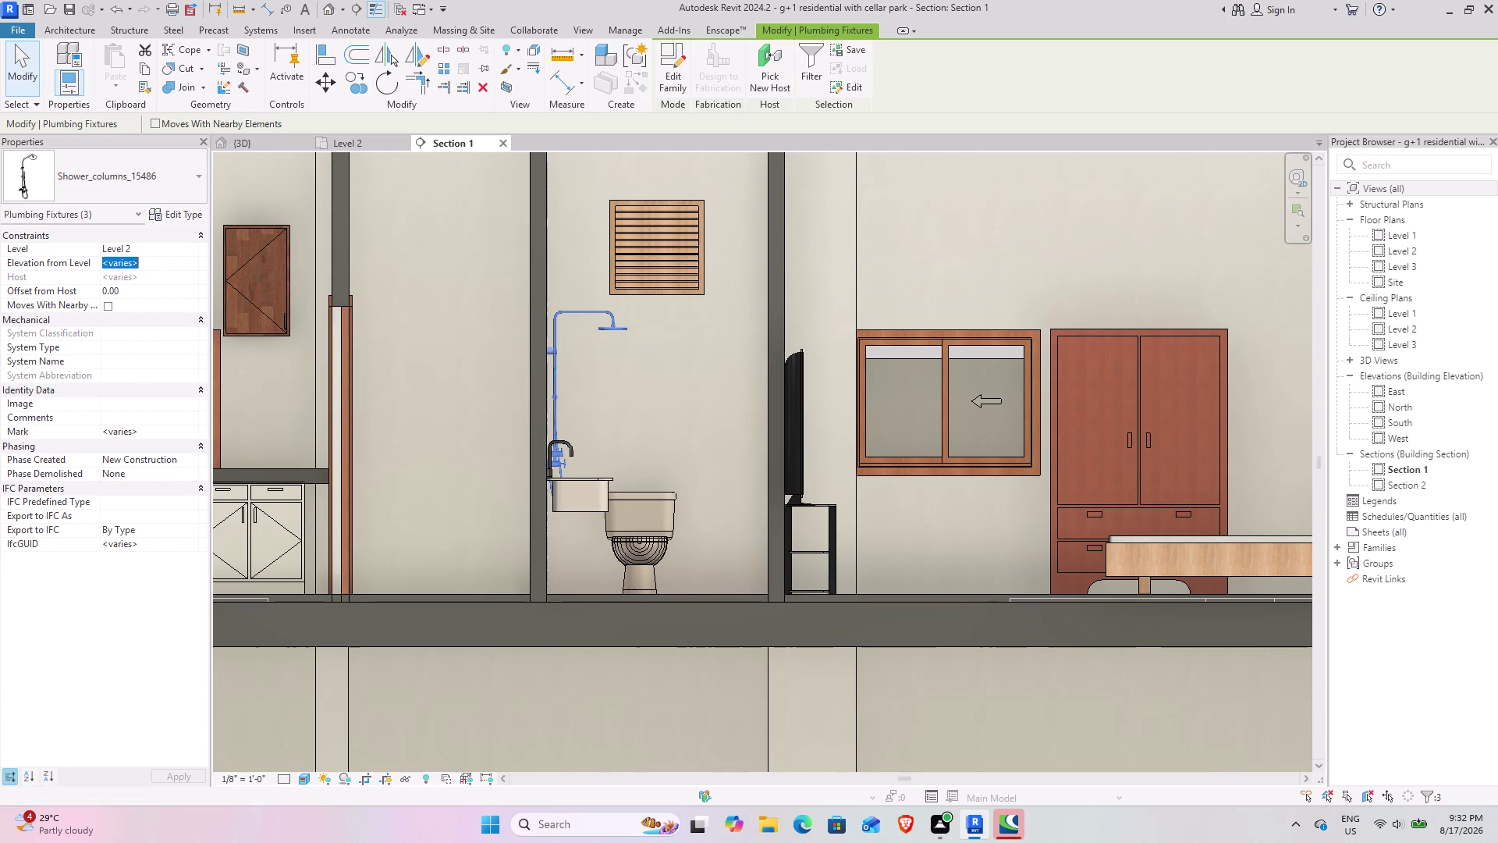
text(4)
text(')
key(Return)
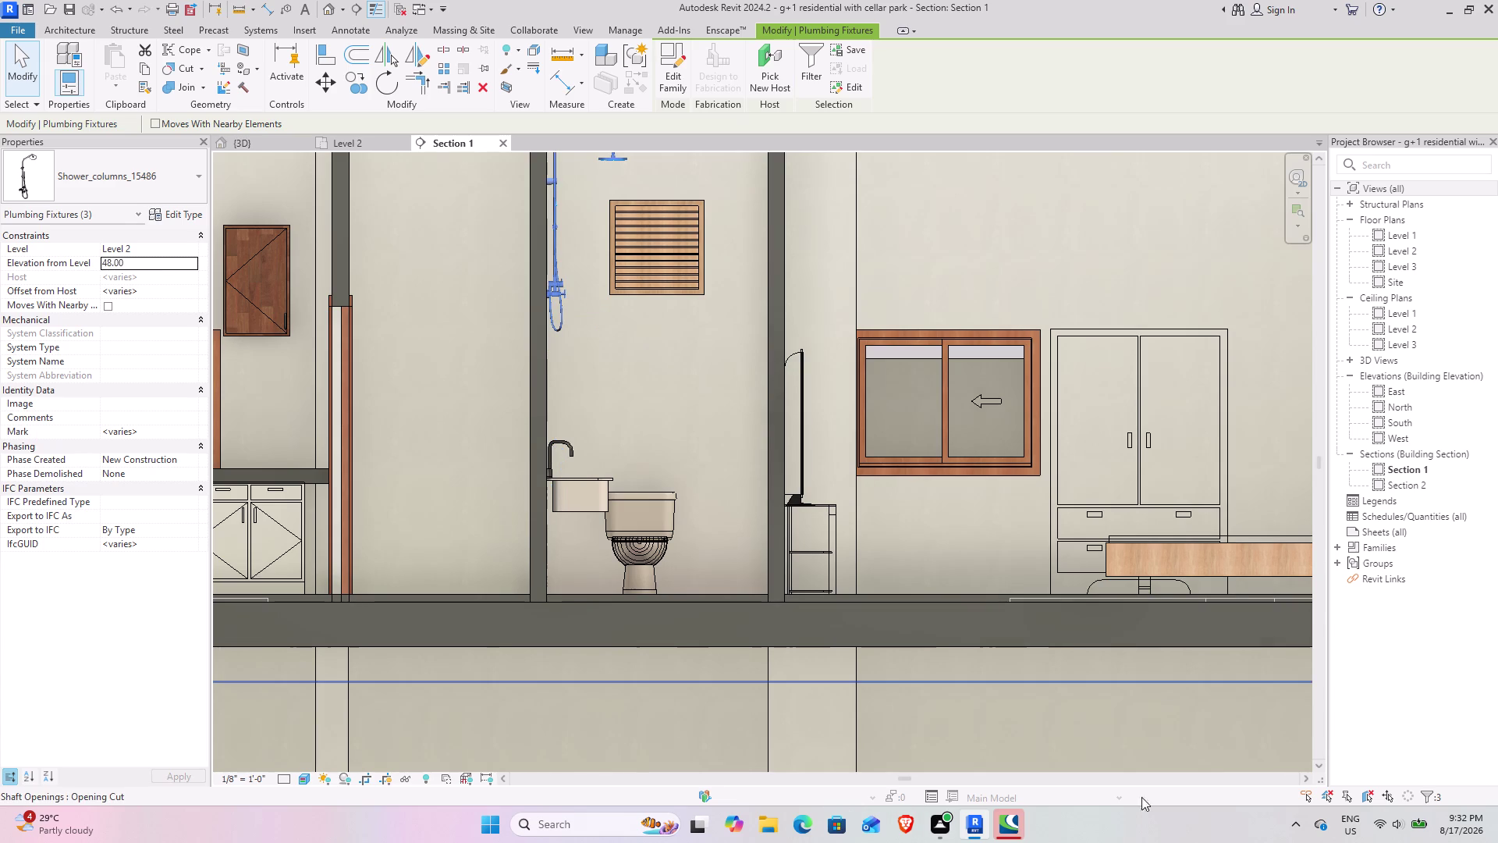
Lower the shower columns' Elevation from Level to 3' (36.00) and return to 3D.
scroll(down, 3)
scroll(down, 3)
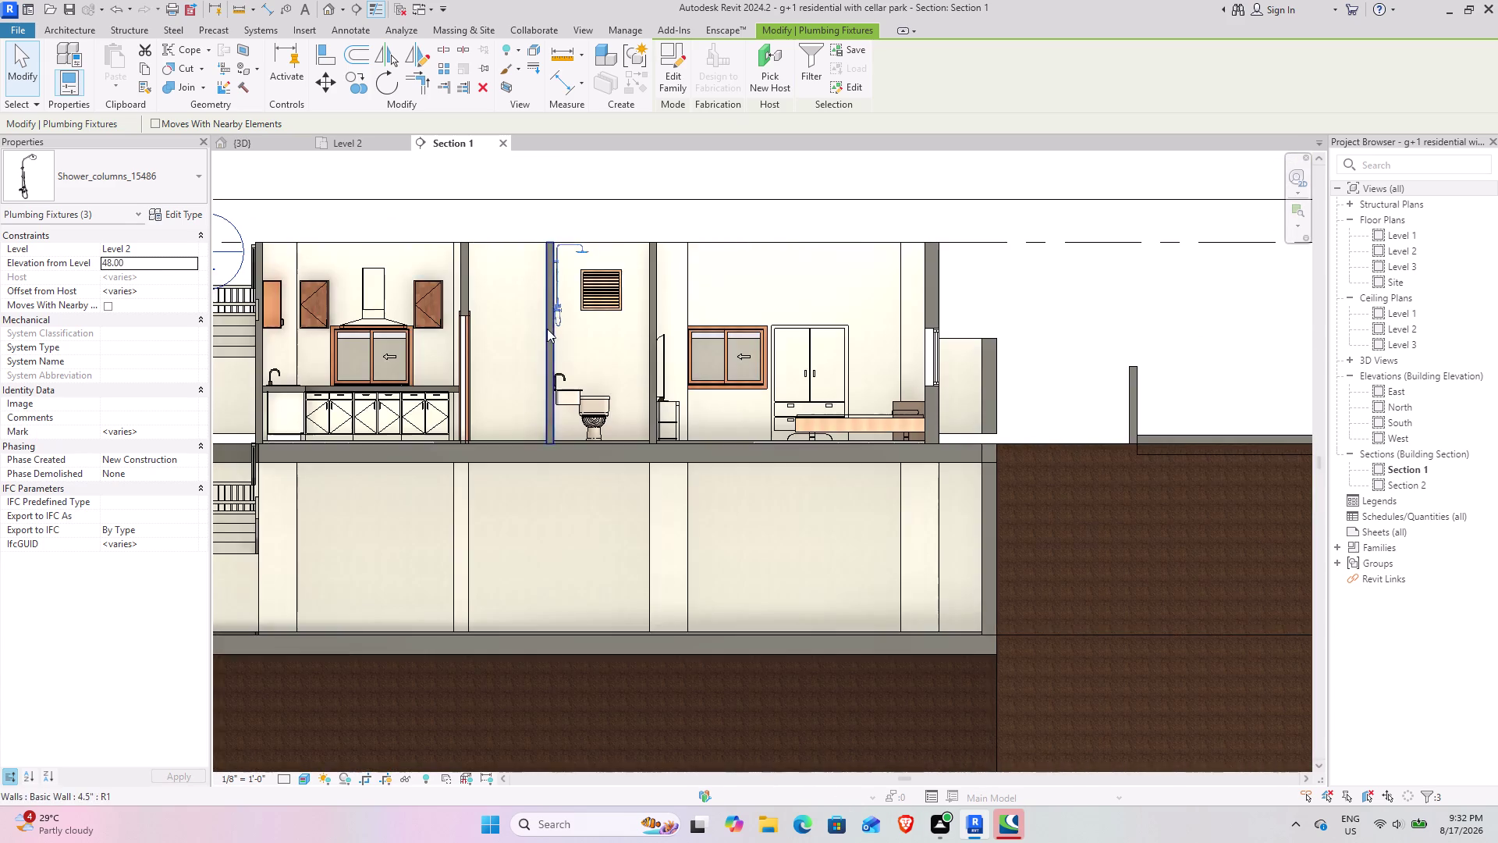
scroll(up, 3)
scroll(up, 3)
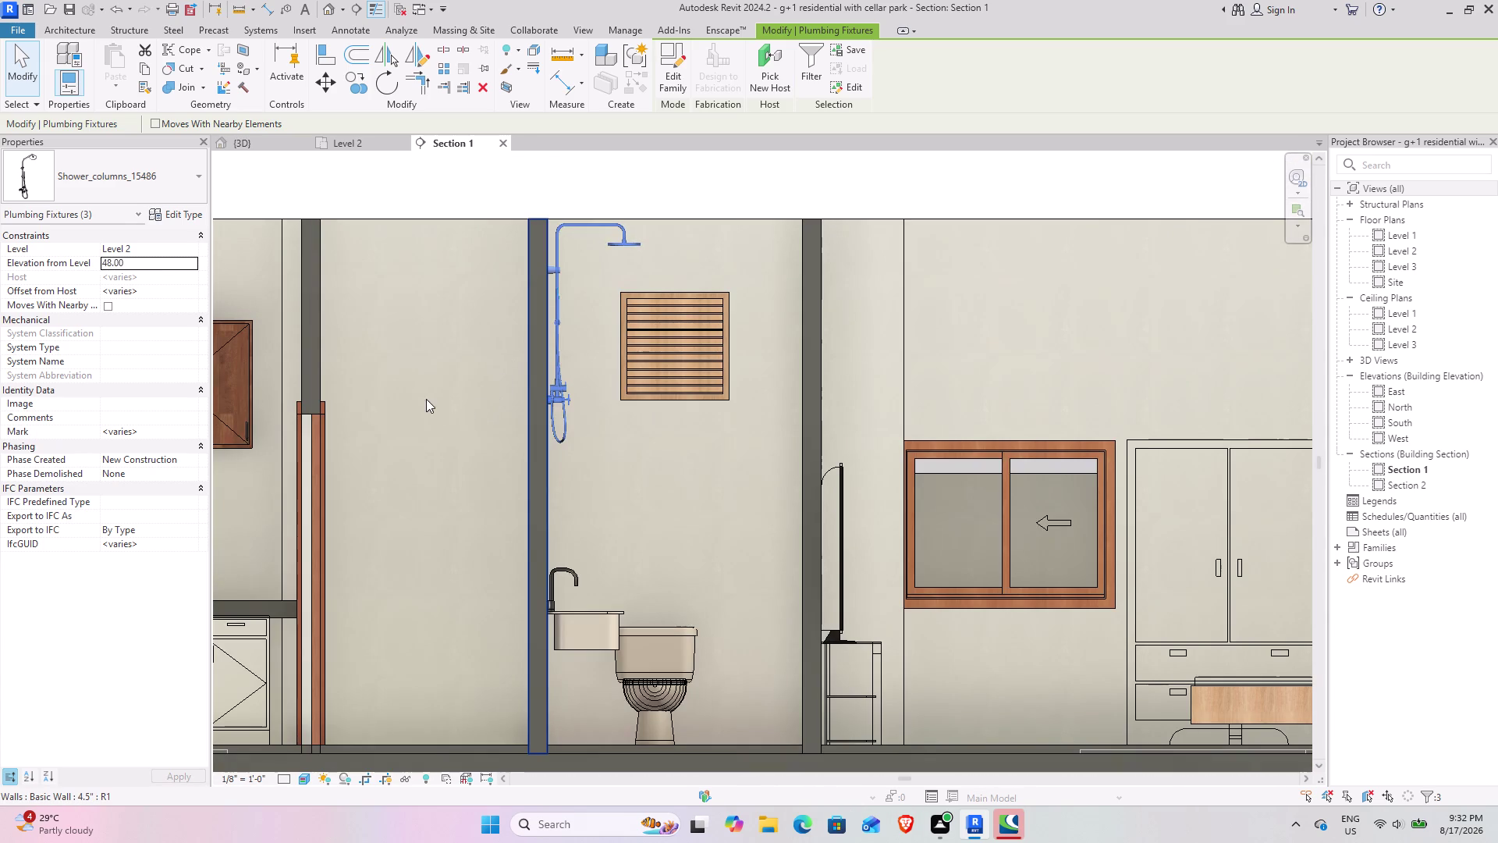
click(150, 256)
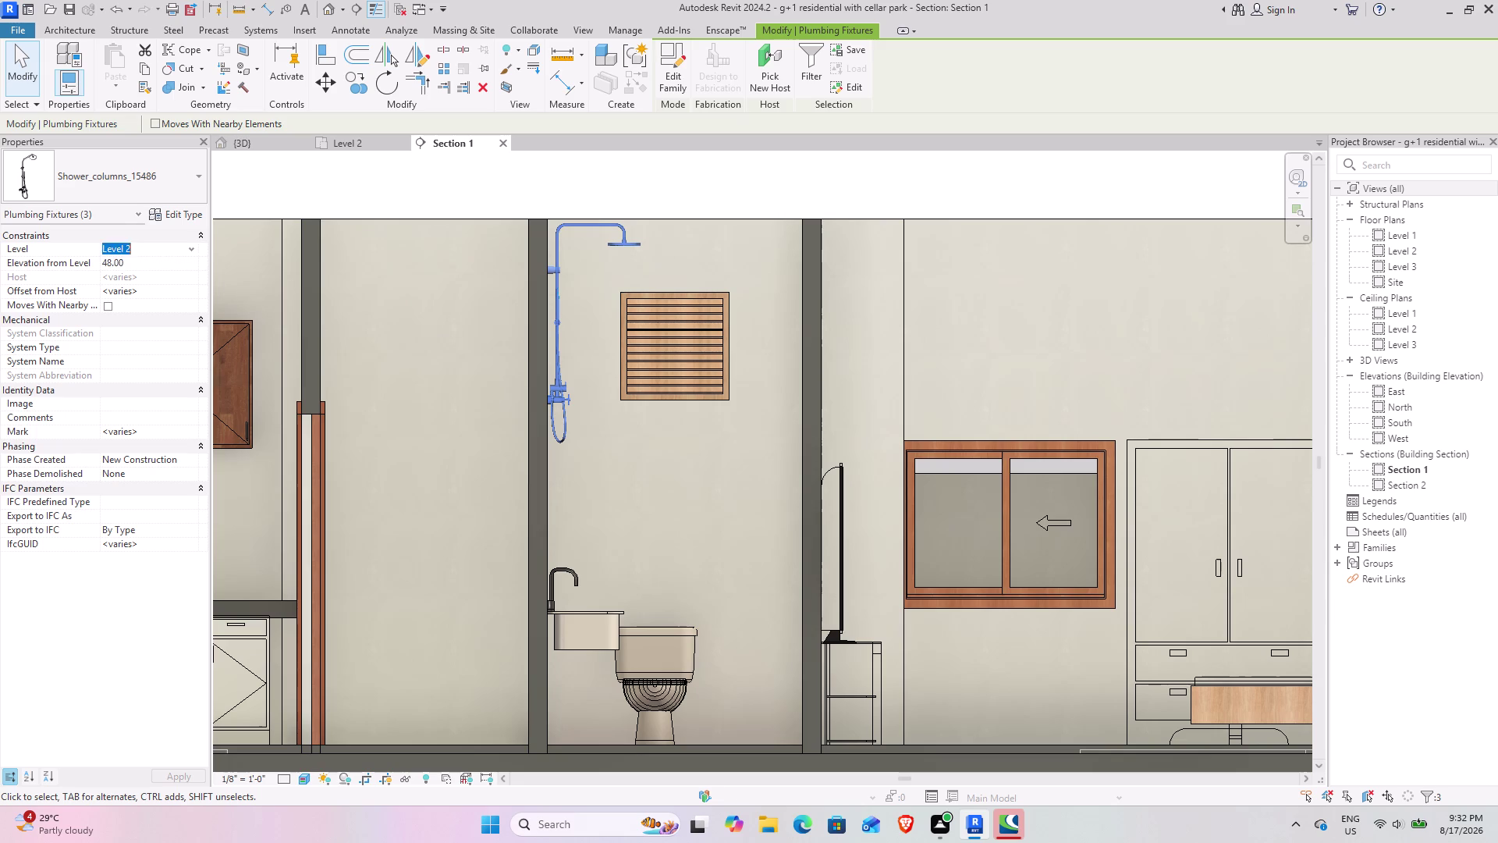
click(151, 268)
text(3)
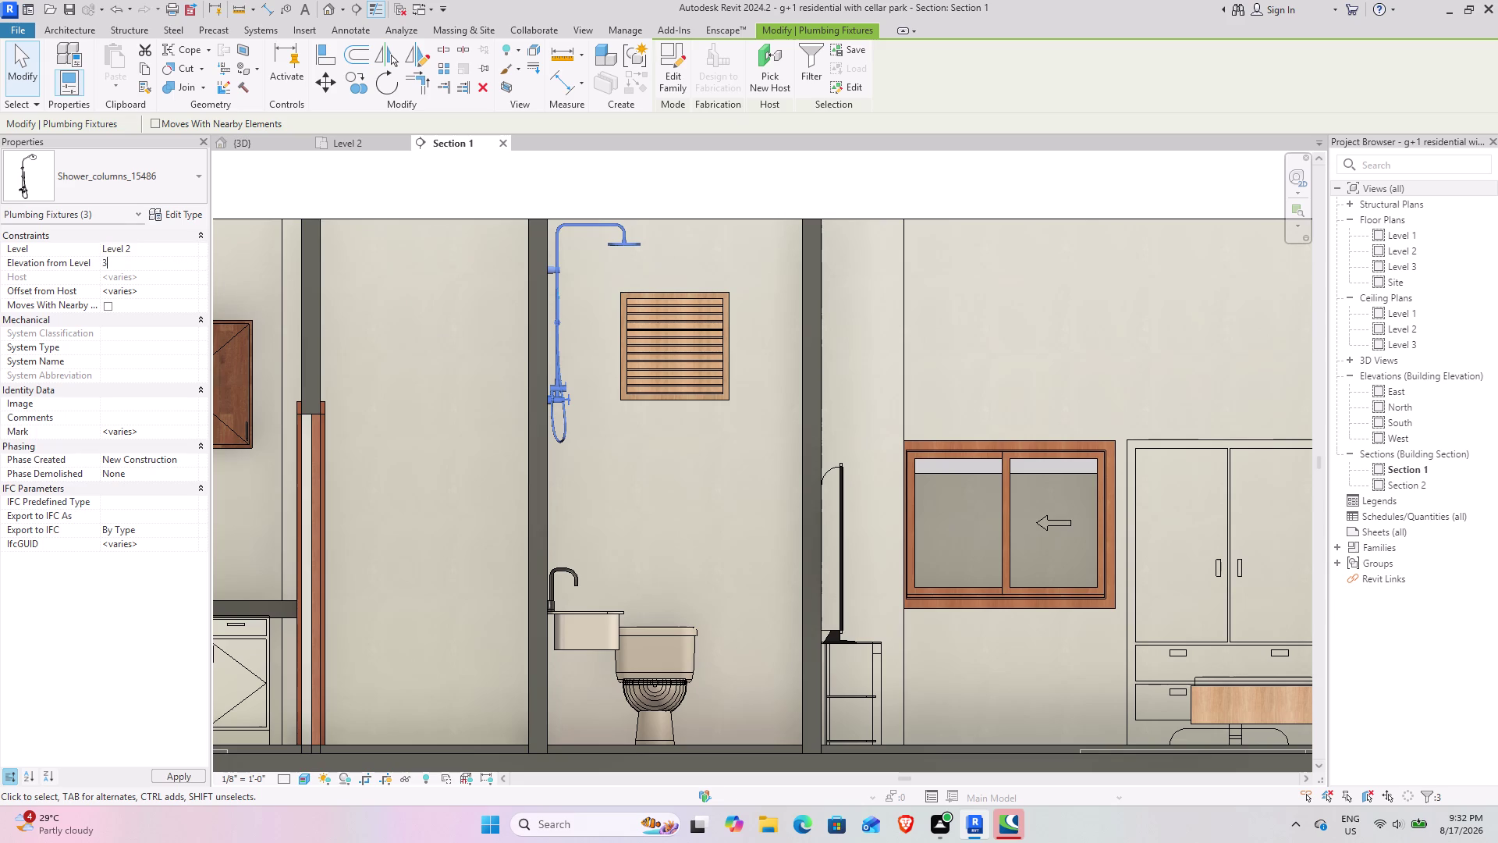
text(')
key(Return)
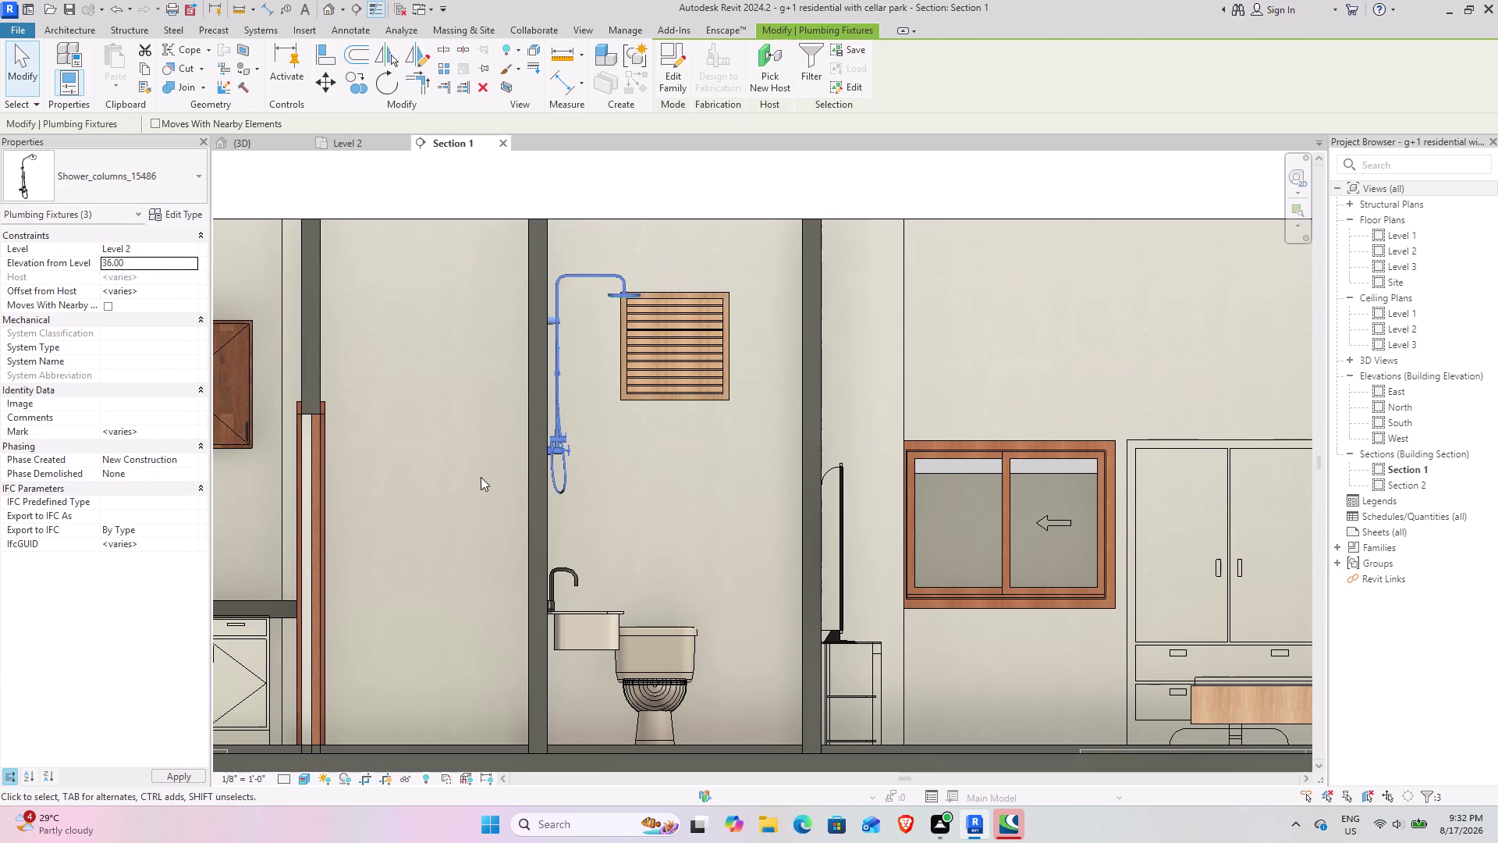
click(479, 475)
click(253, 138)
Pan the 3D view from the bathroom across the dining area.
scroll(down, 3)
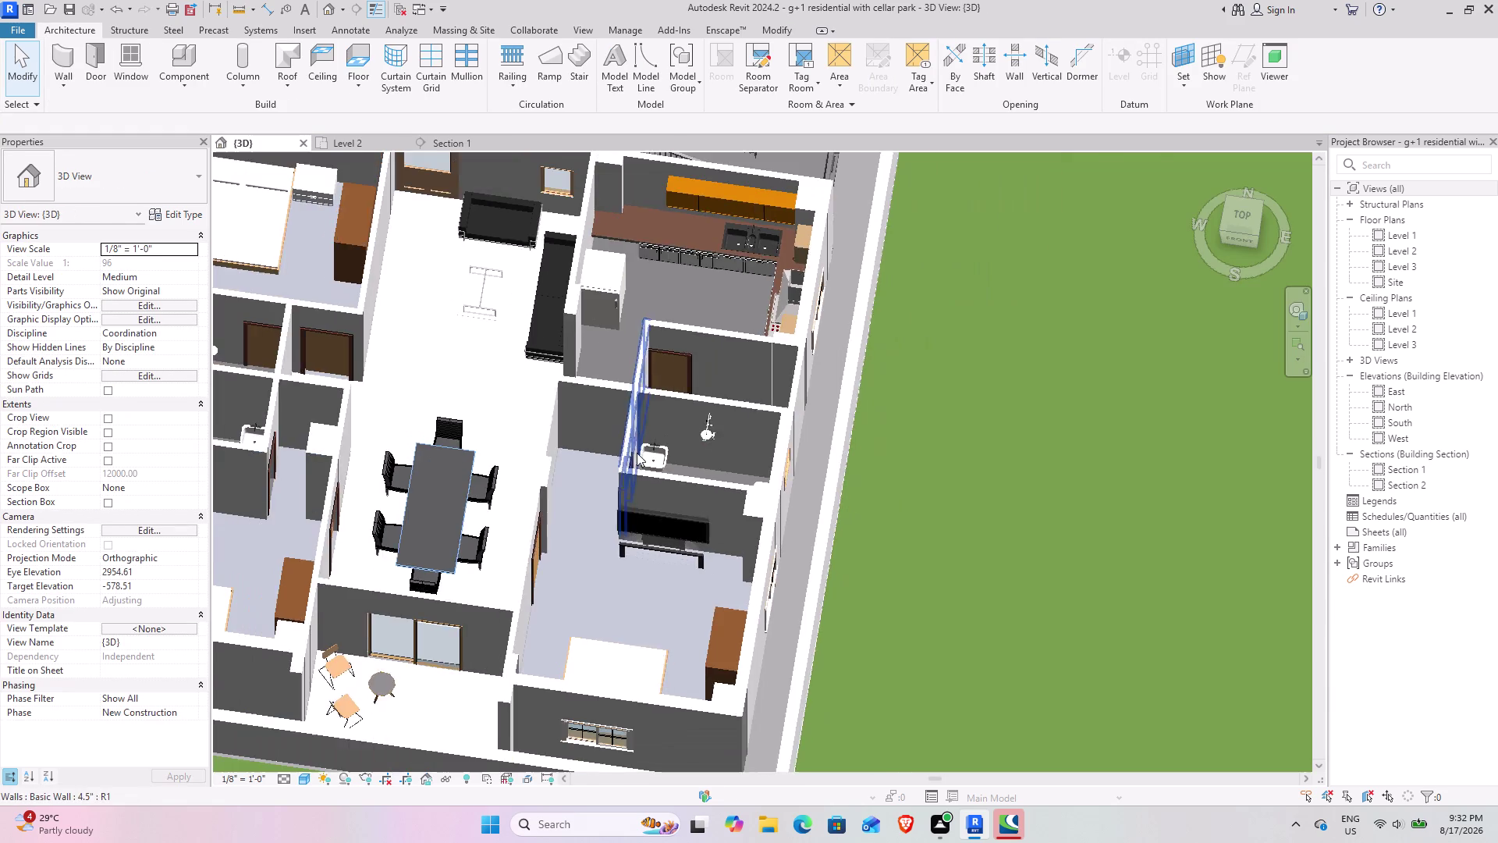
middle_drag(499, 453, 909, 508)
scroll(up, 3)
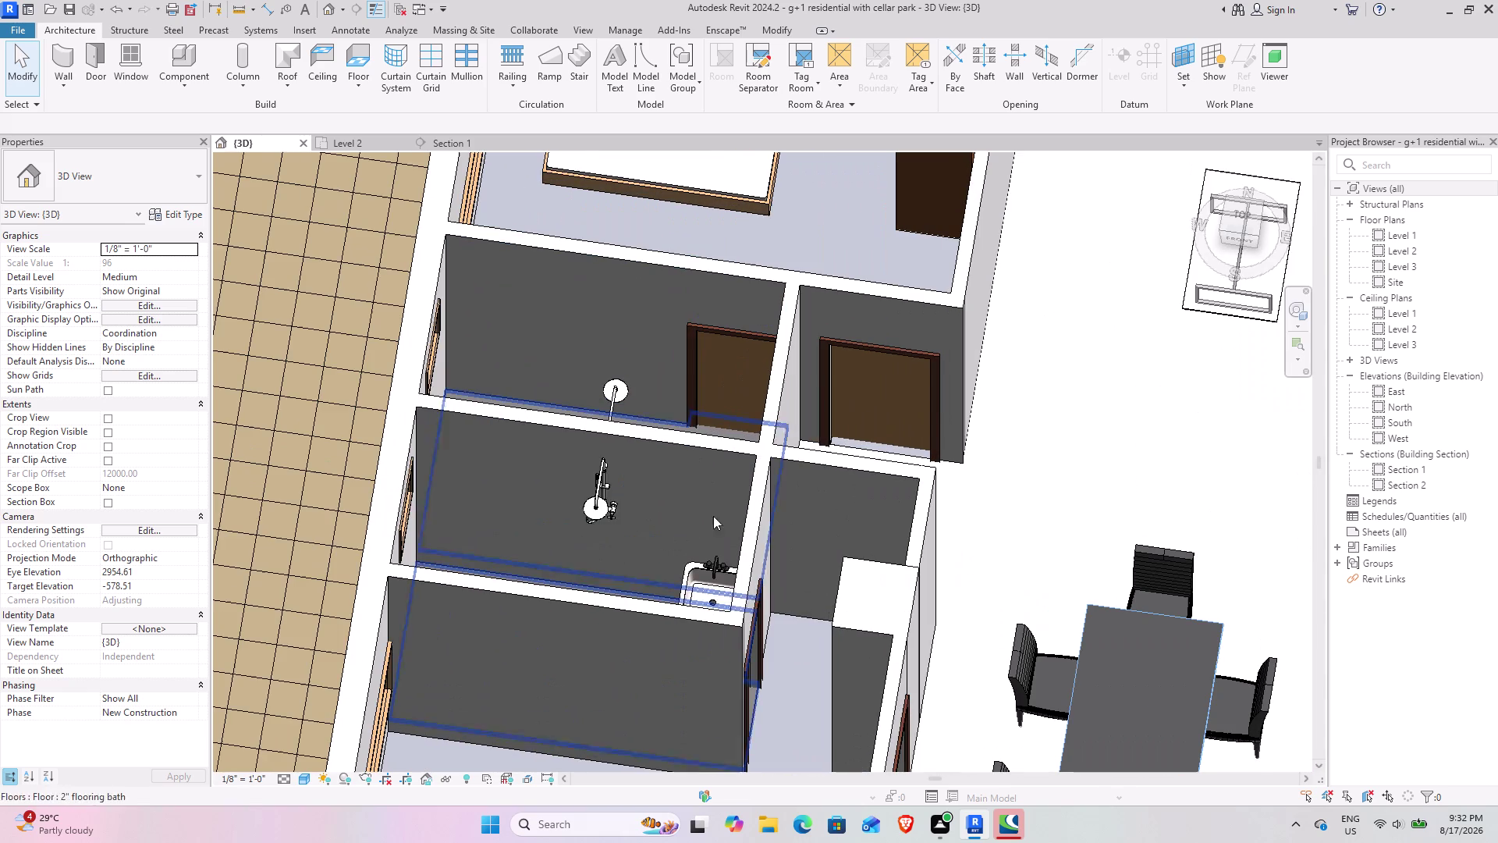
scroll(down, 3)
middle_drag(949, 533, 492, 435)
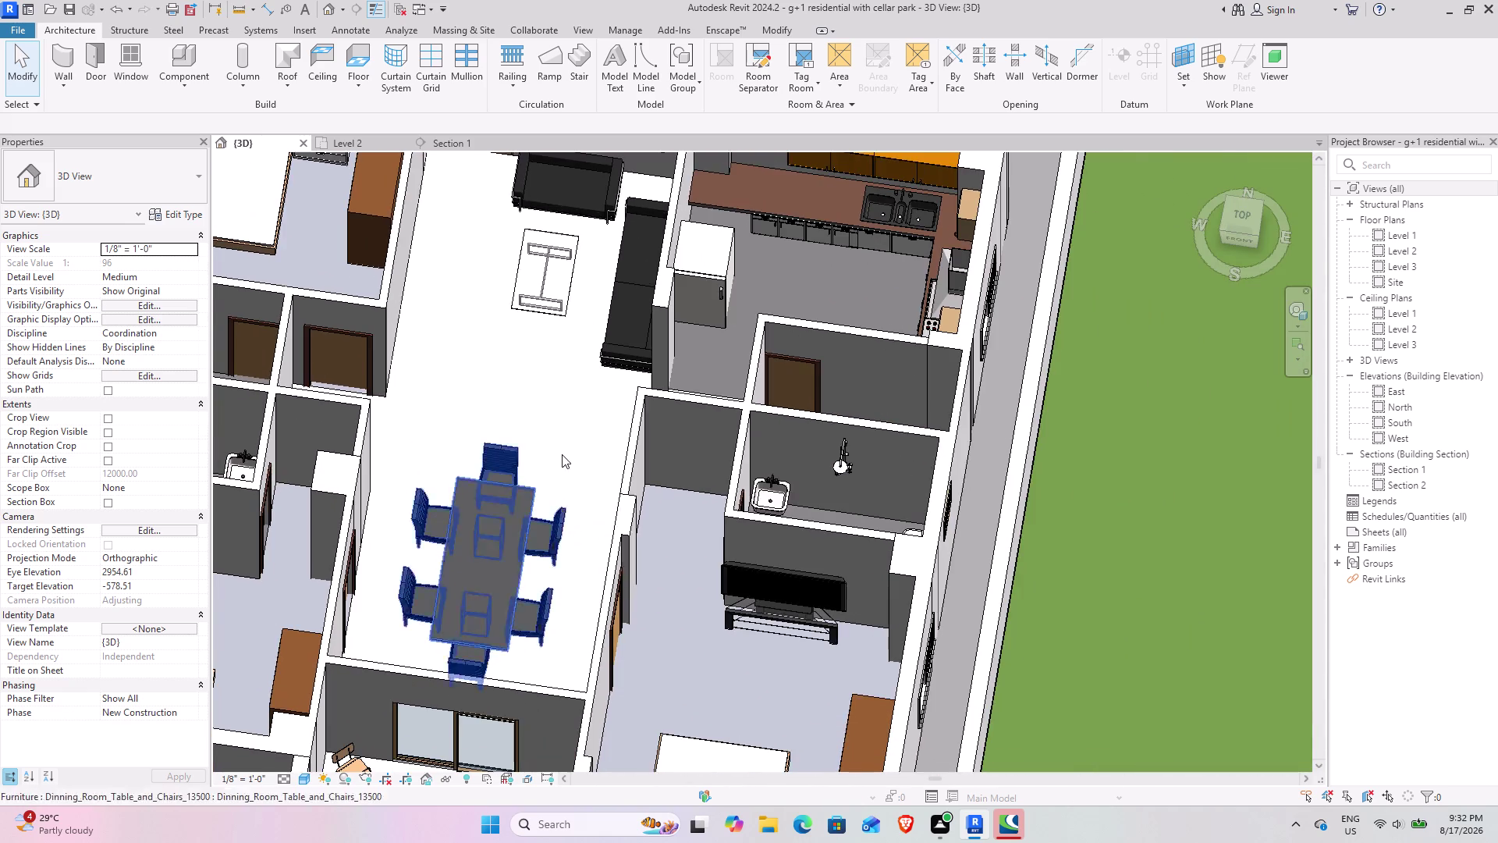
scroll(up, 3)
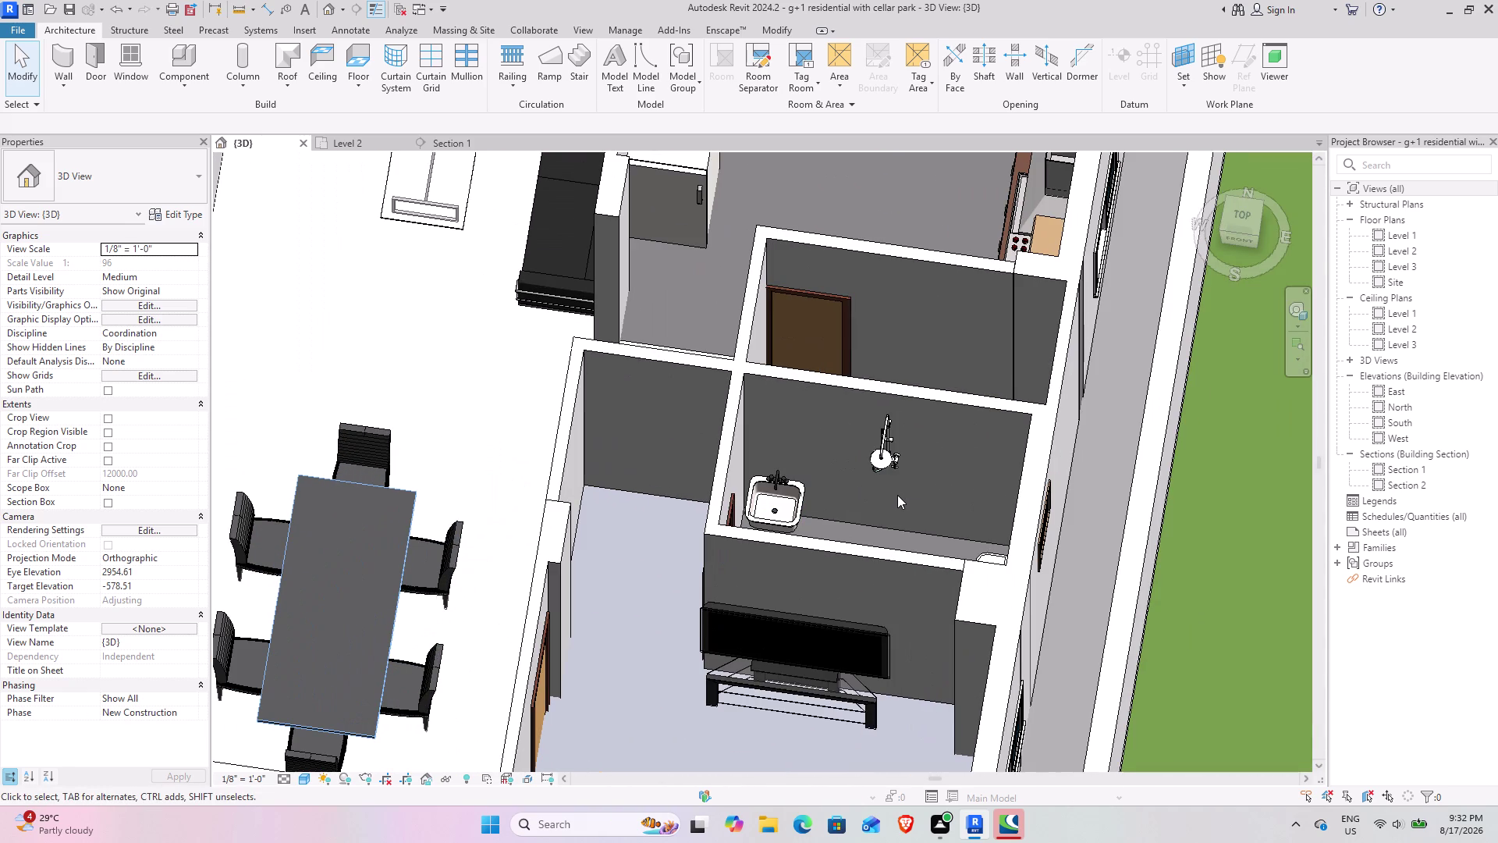
scroll(down, 3)
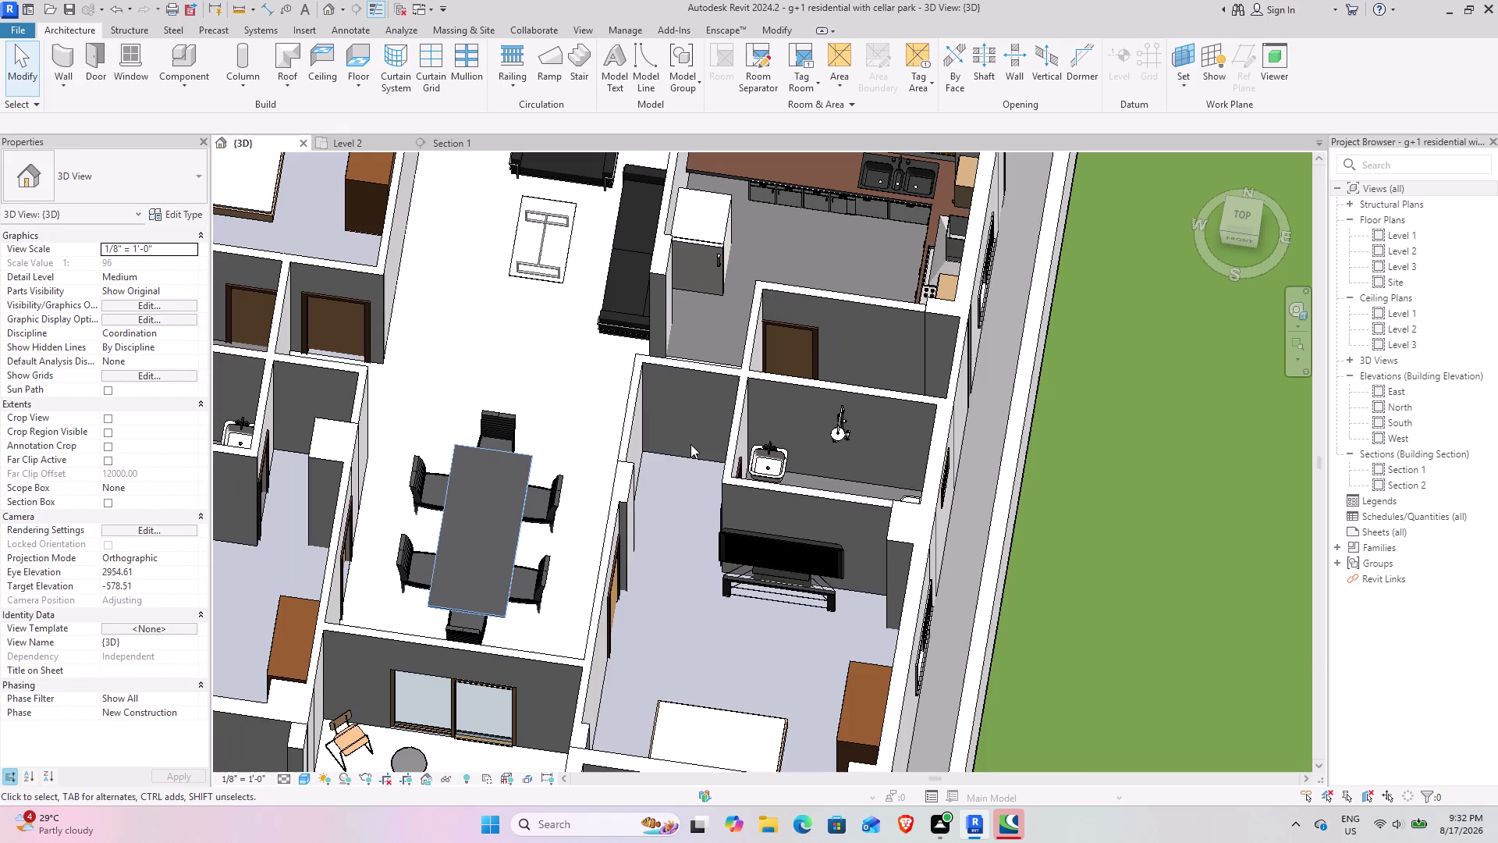
Orbit around the floor layout to check the showers, then reopen Section 1.
middle_drag(691, 444, 881, 409)
middle_drag(664, 407, 980, 647)
middle_drag(859, 486, 902, 613)
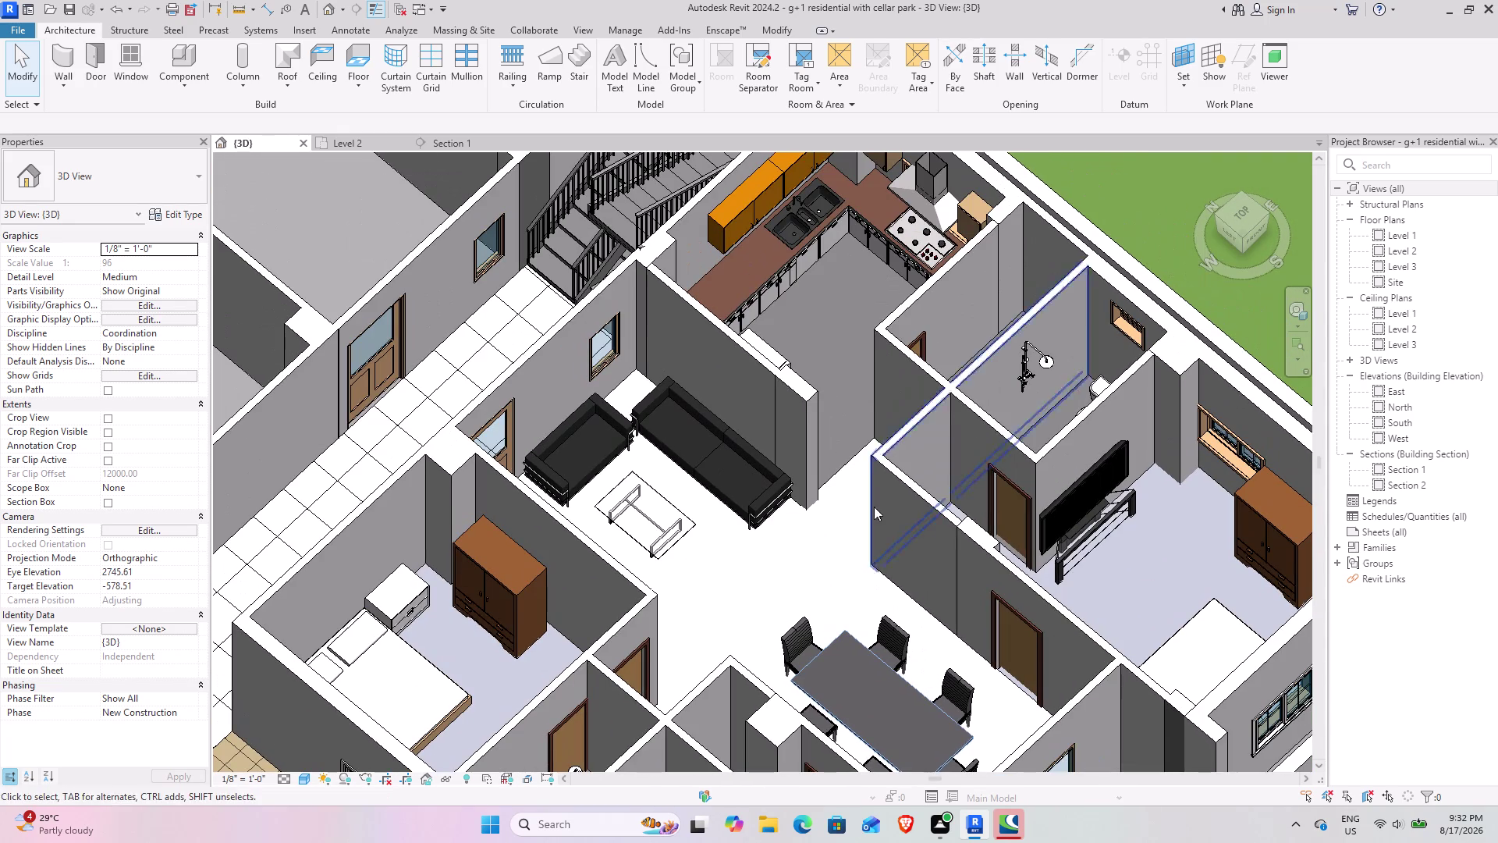
middle_drag(838, 389, 684, 397)
middle_drag(1104, 503, 1094, 499)
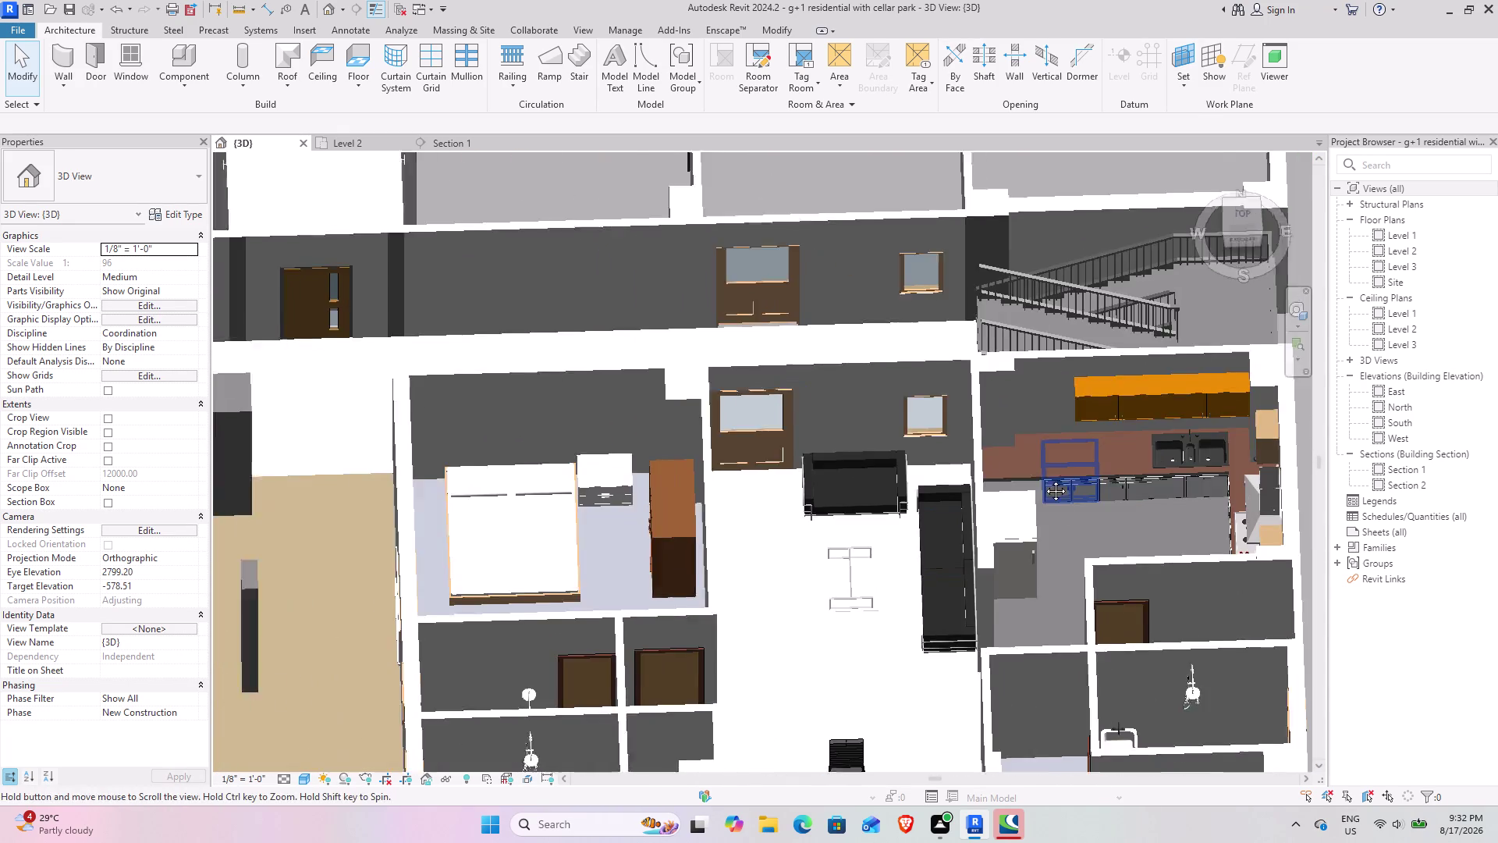
middle_drag(1094, 499, 784, 375)
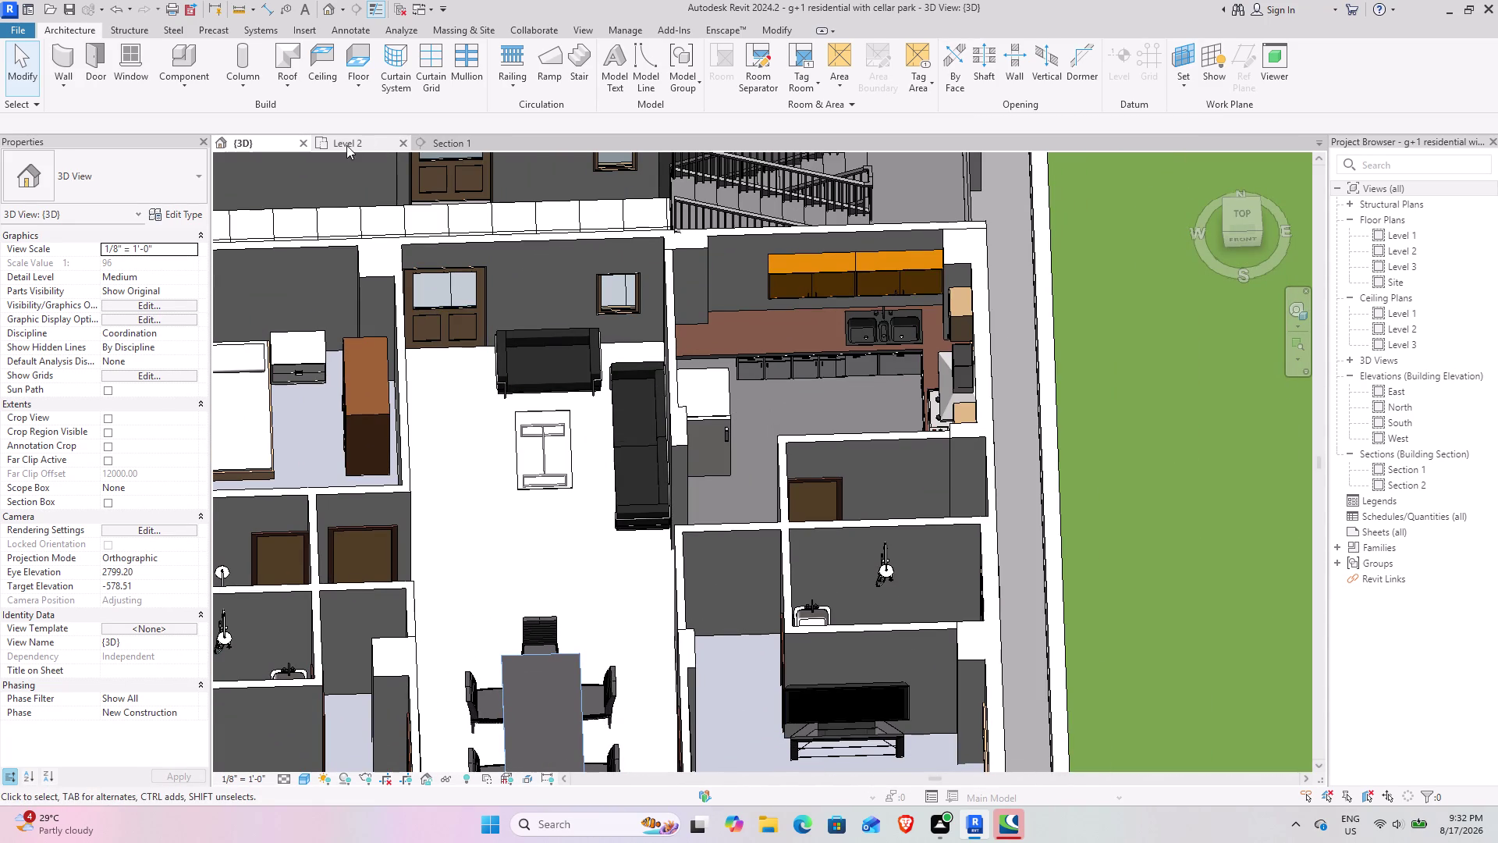
click(459, 146)
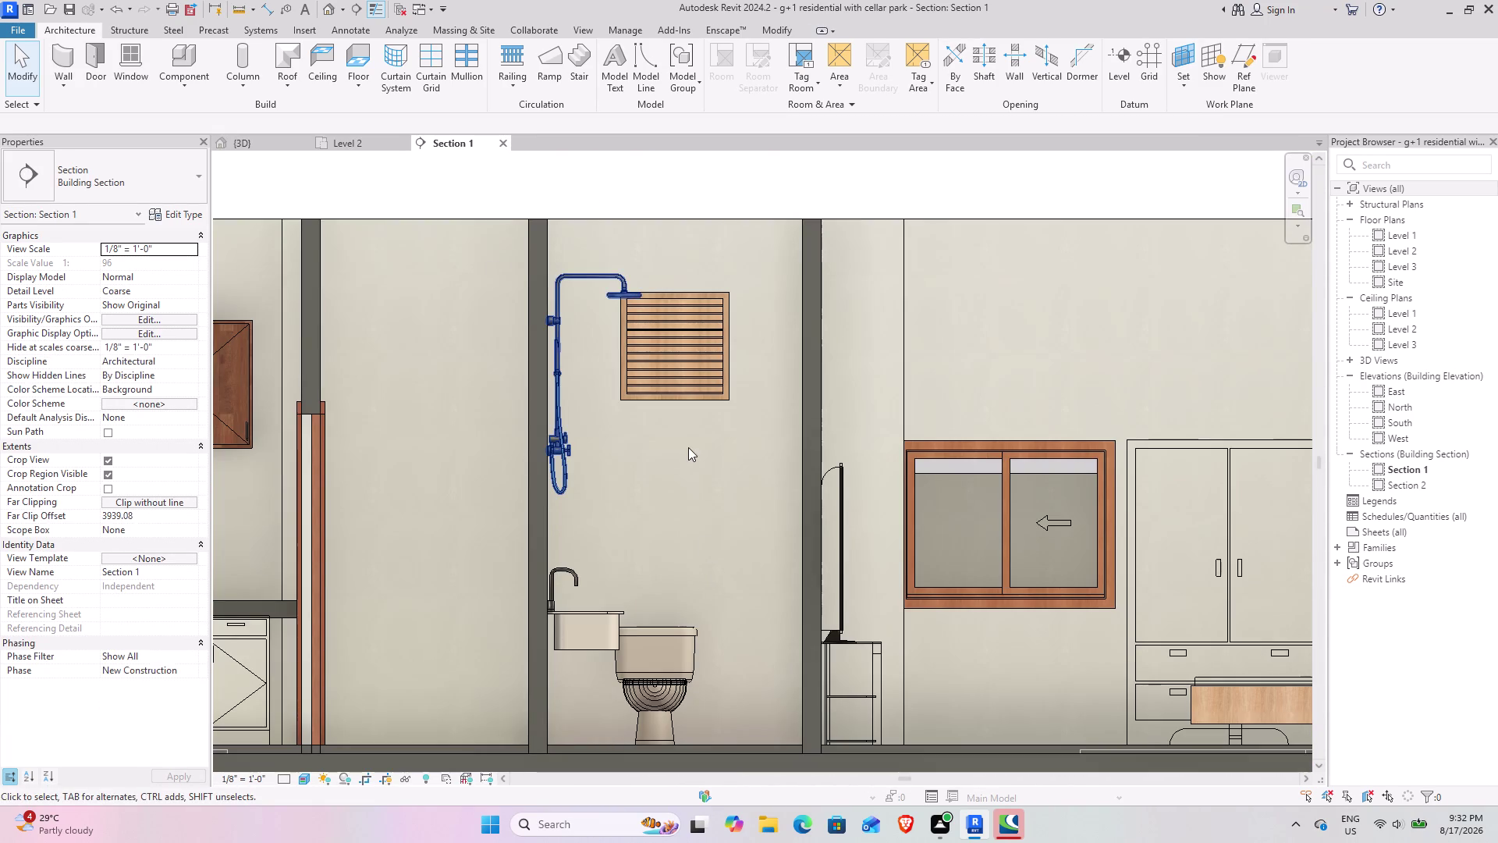
Pan across the rooms in Section 1, then open the Level 2 floor plan.
scroll(down, 3)
middle_drag(591, 457, 656, 434)
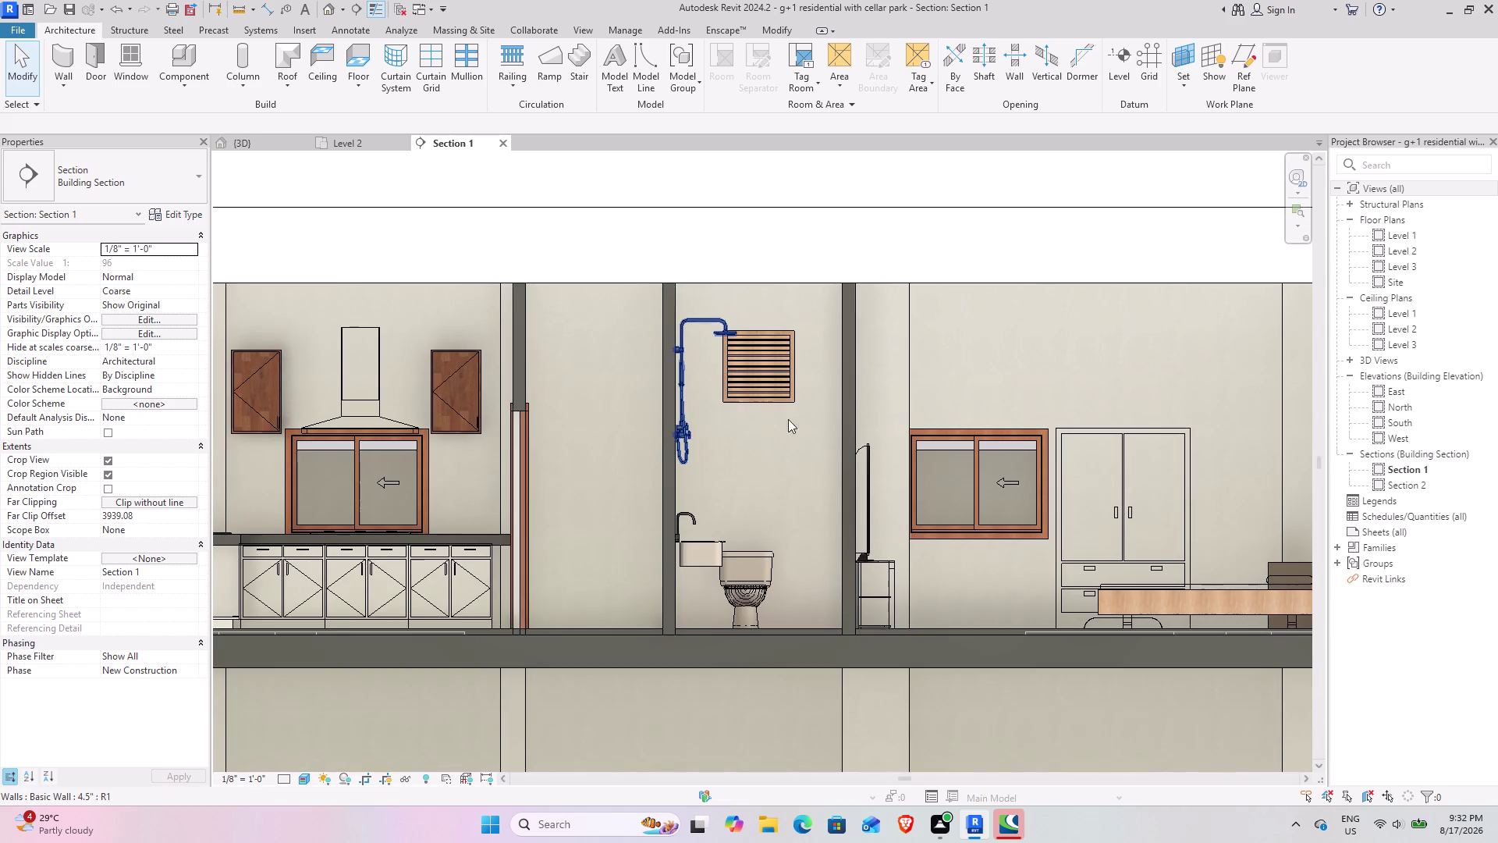
middle_drag(768, 575, 681, 543)
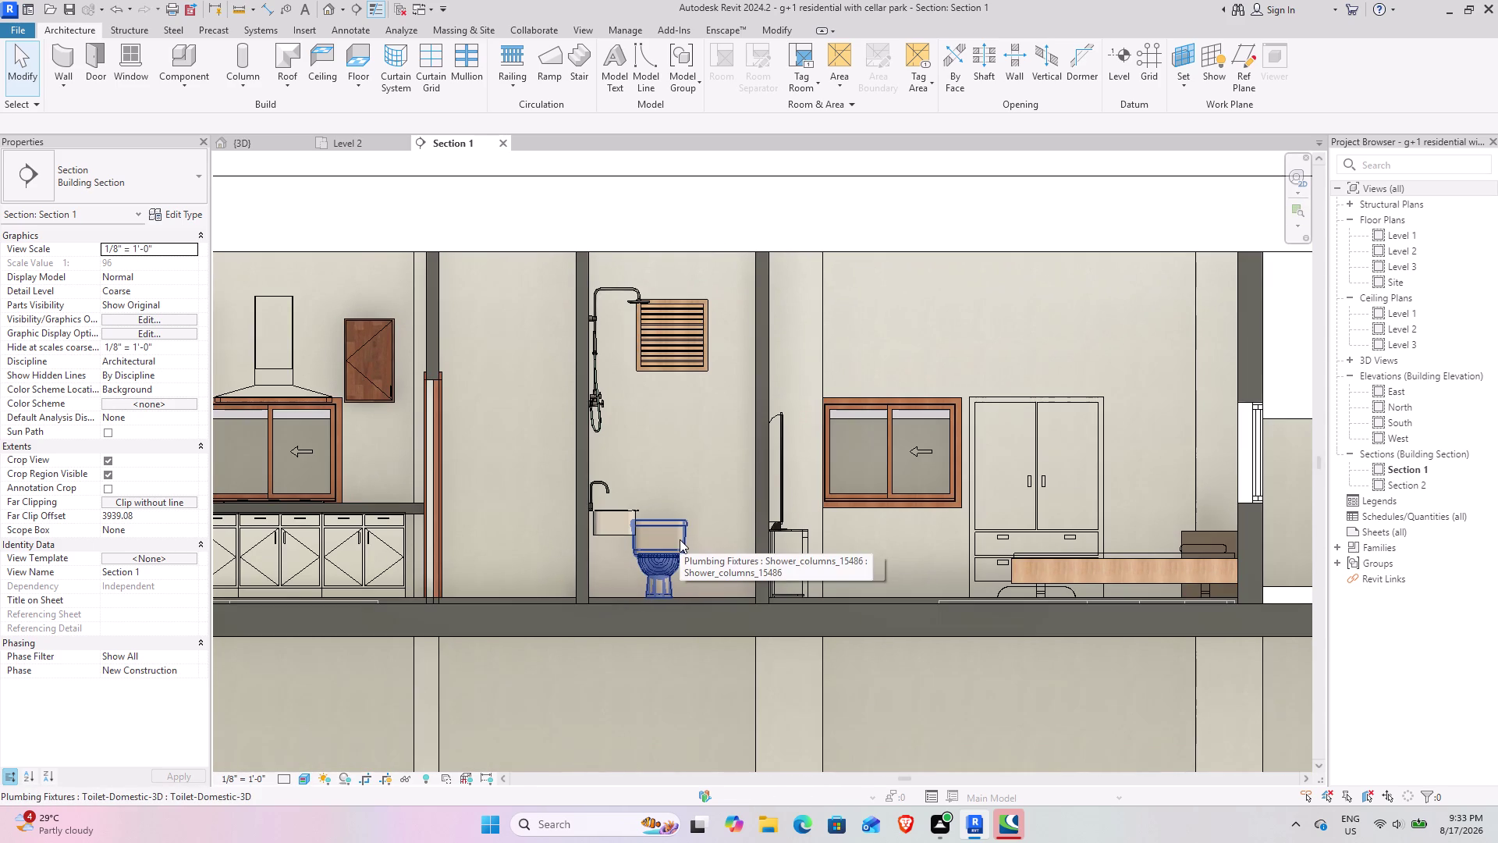
click(325, 128)
click(330, 136)
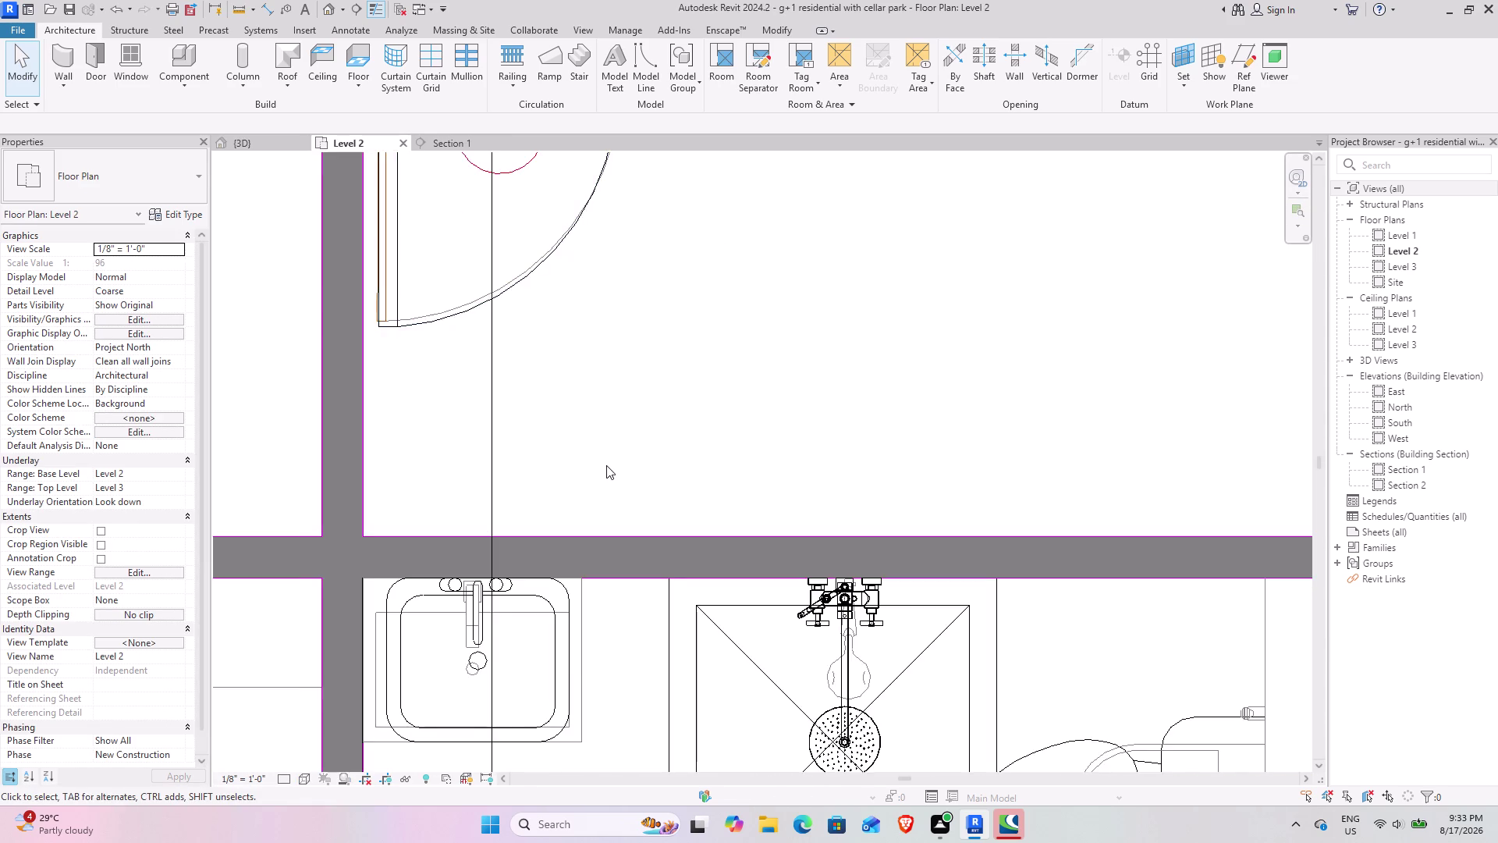
Pan the Level 2 plan to the left bathrooms and start Component placement.
scroll(down, 3)
middle_drag(597, 466, 671, 326)
scroll(down, 3)
scroll(down, 3)
middle_drag(527, 484, 631, 429)
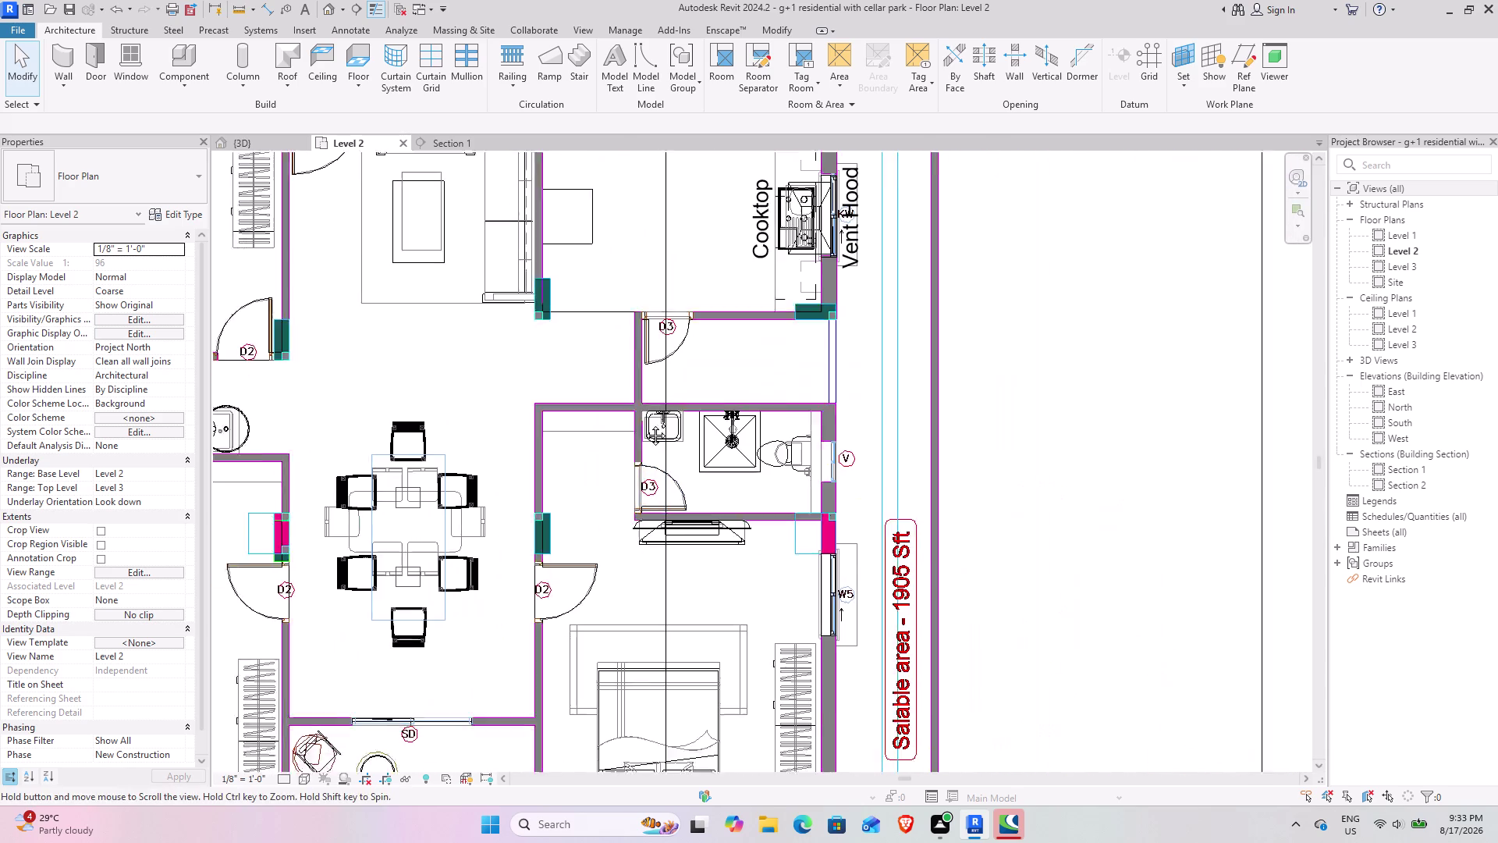
middle_drag(630, 429, 720, 392)
middle_drag(617, 435, 718, 336)
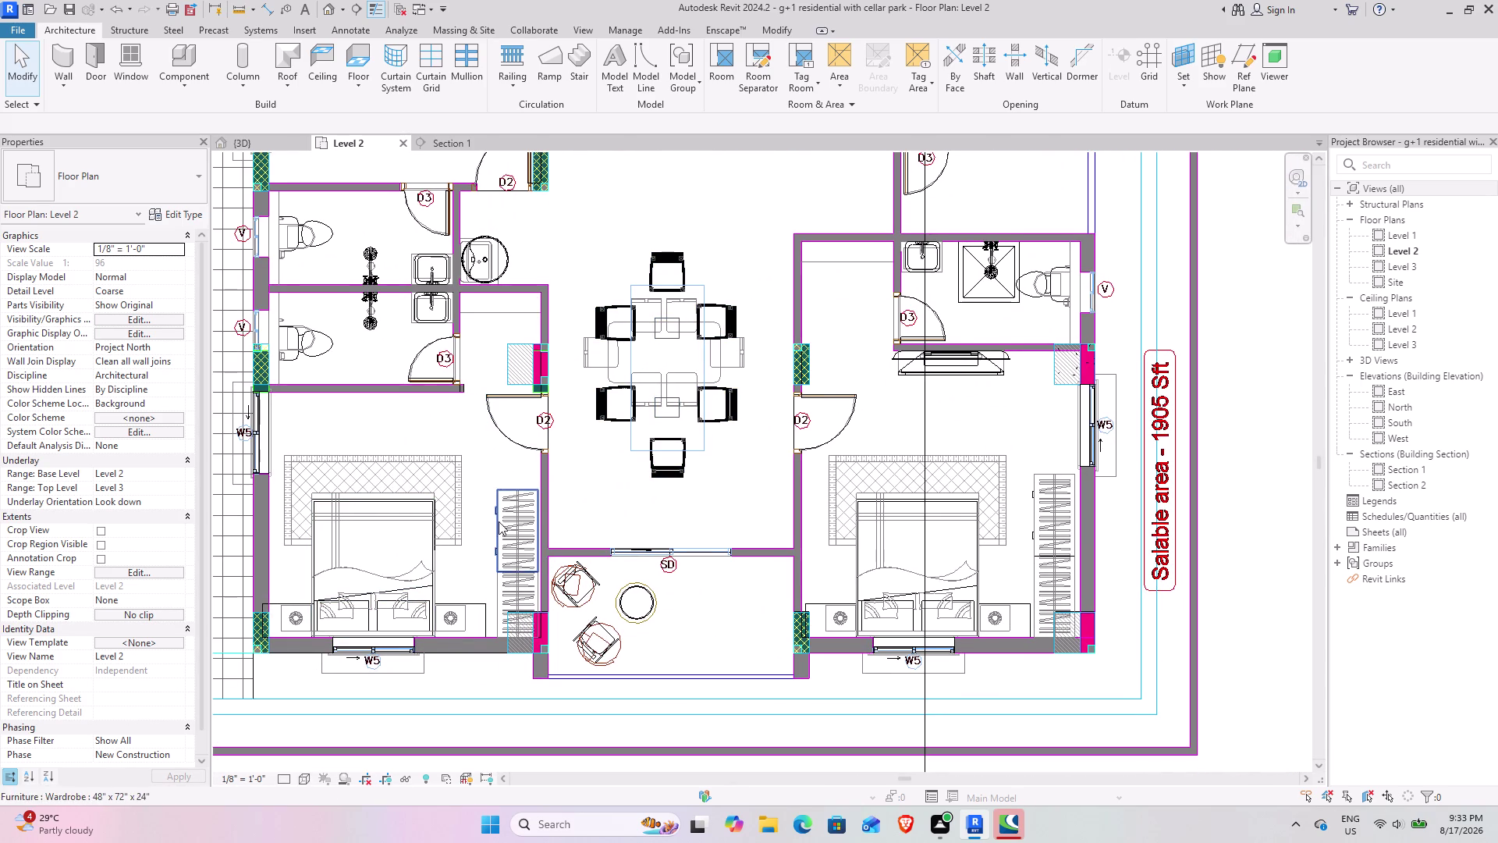
middle_drag(503, 554, 517, 620)
middle_drag(404, 502, 472, 592)
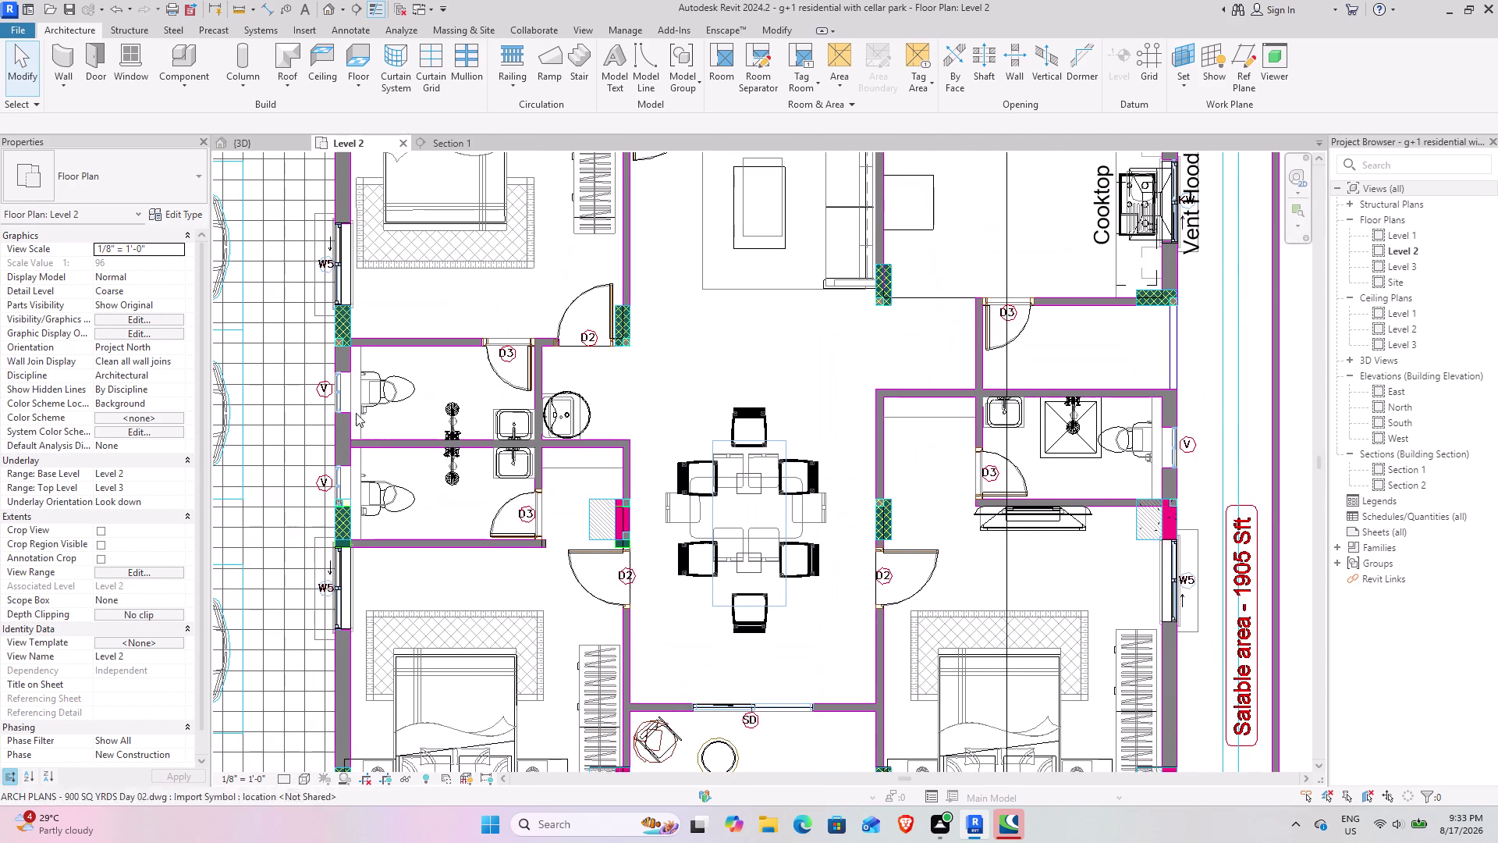
middle_drag(511, 343, 418, 462)
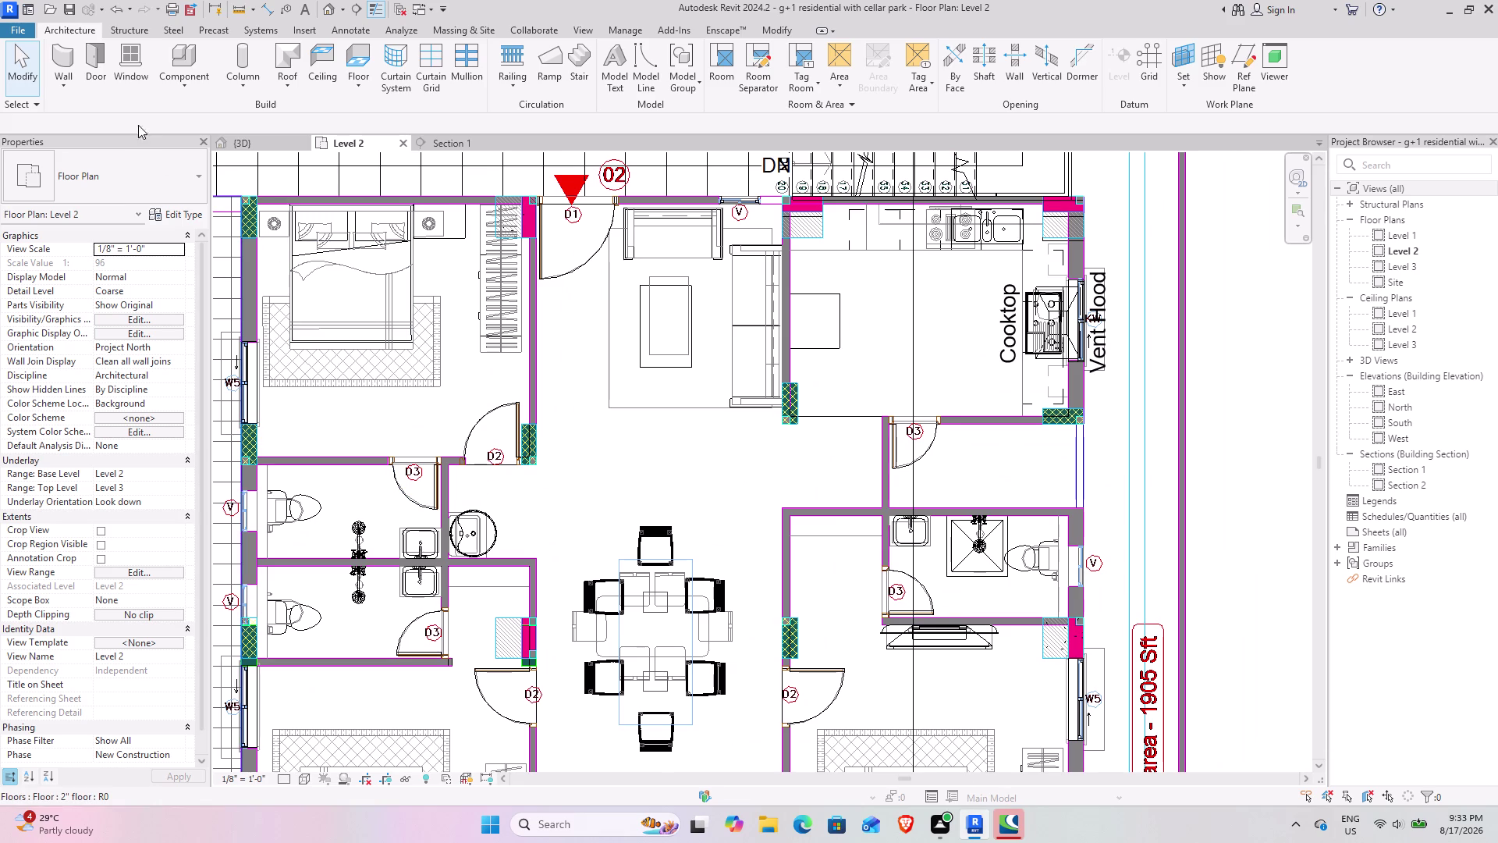
click(190, 58)
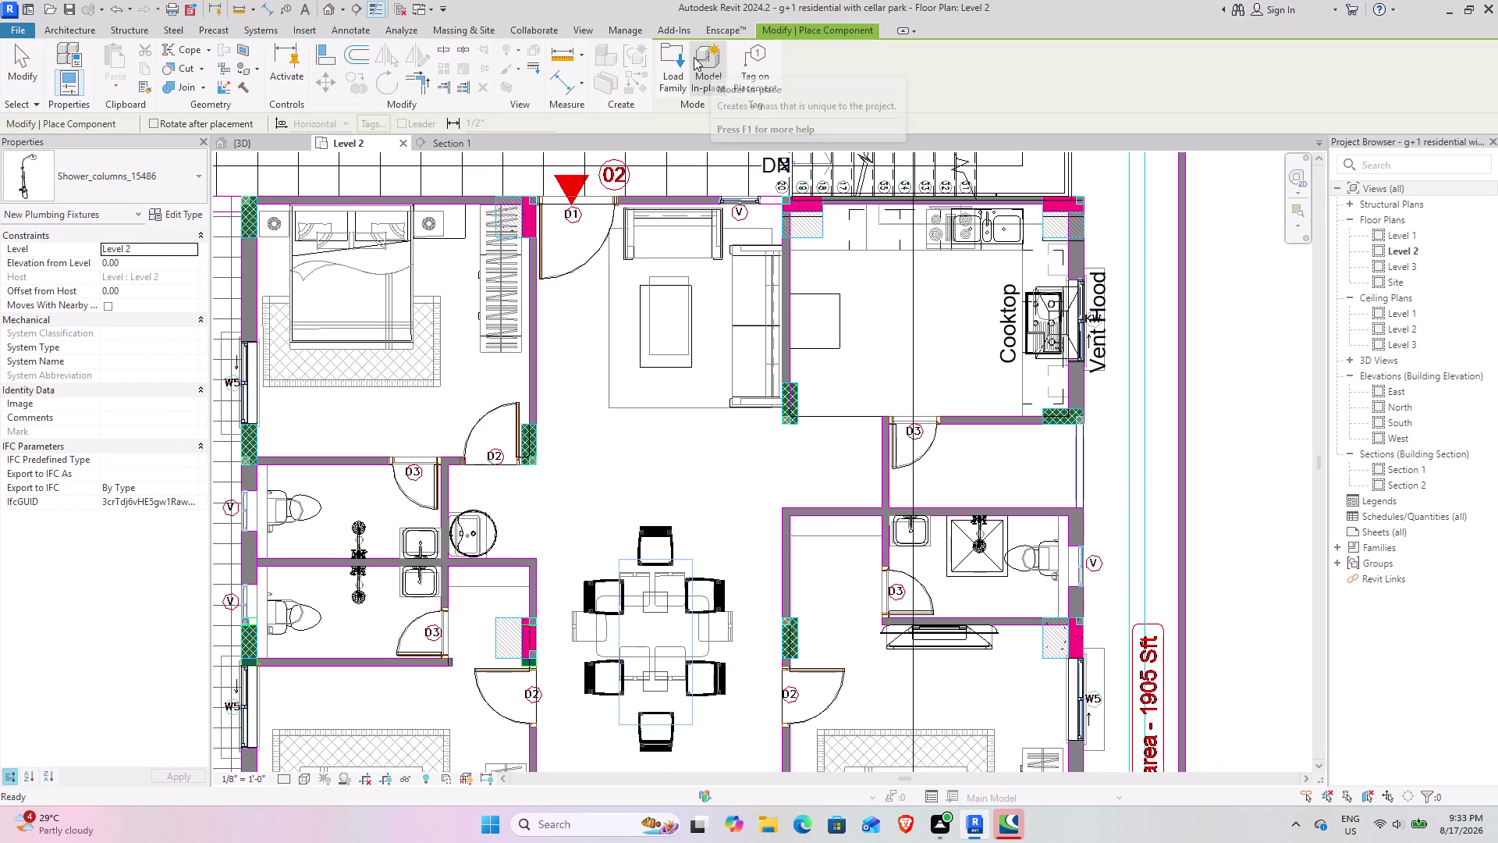
Open the family library and browse through the 2019 family folder.
click(670, 59)
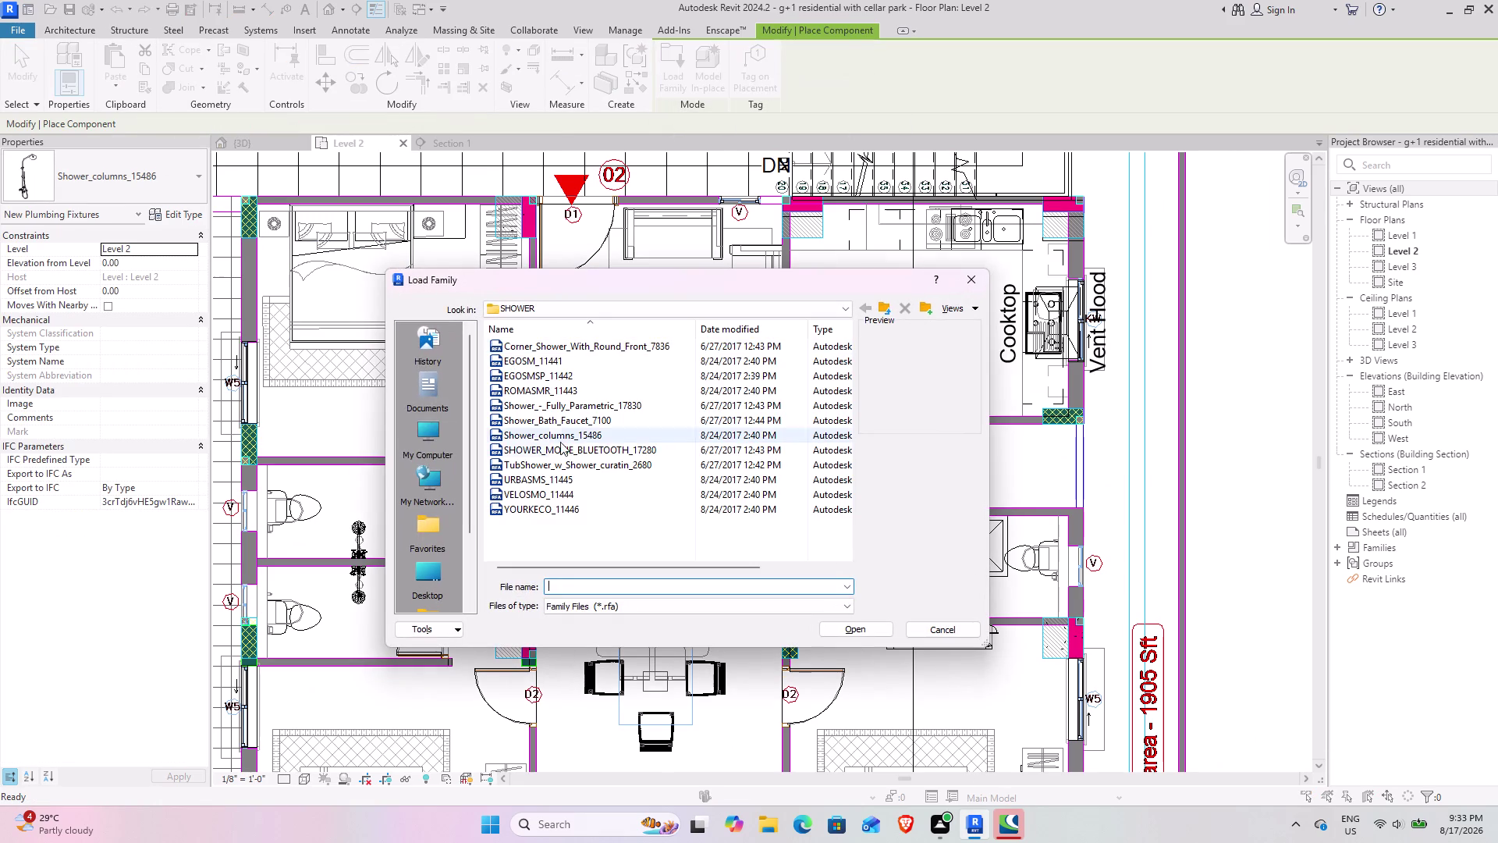
click(882, 298)
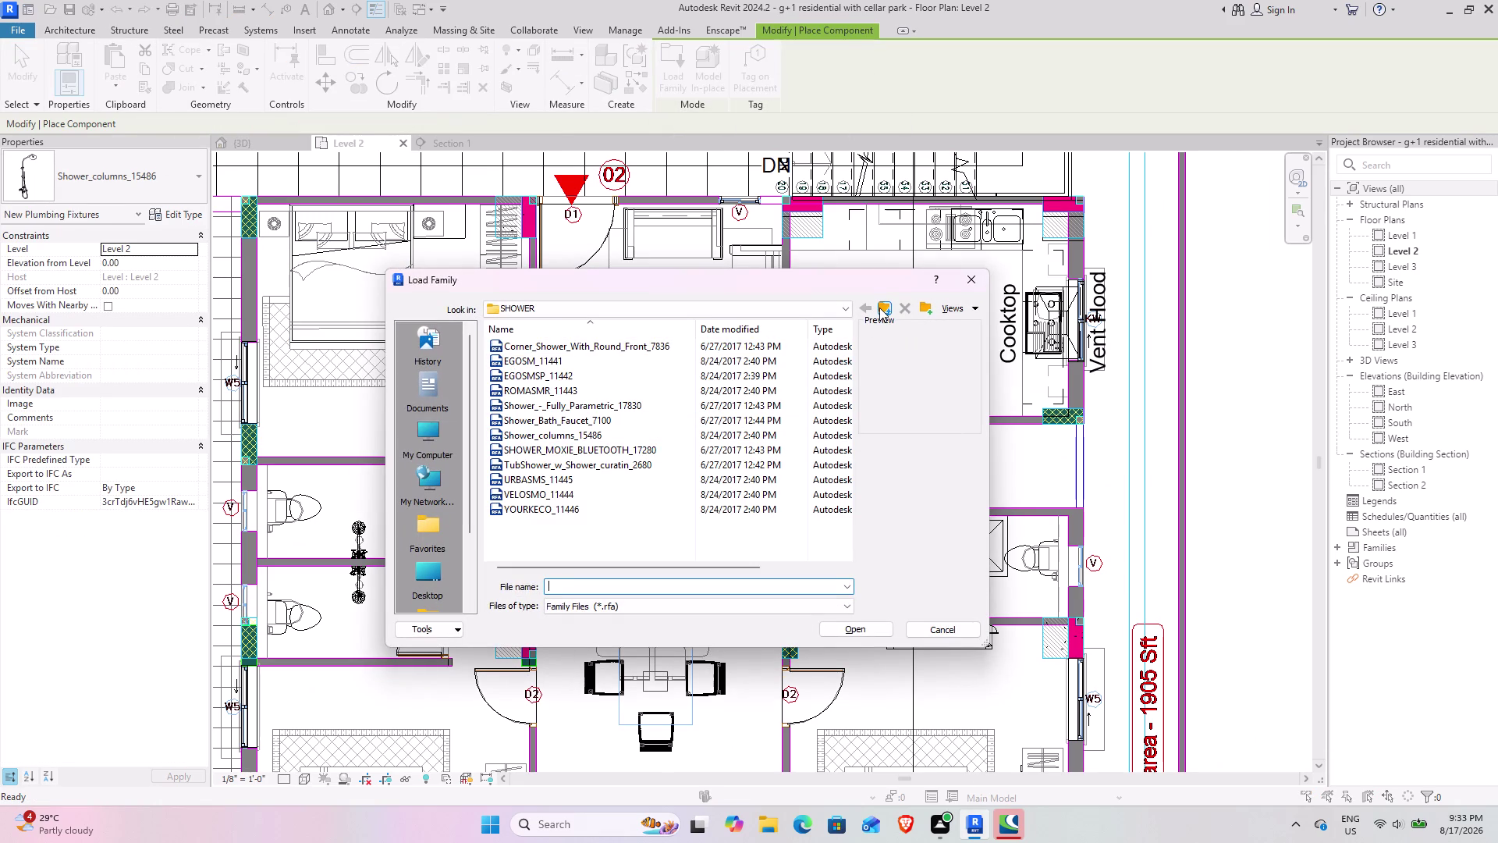
click(879, 307)
scroll(up, 3)
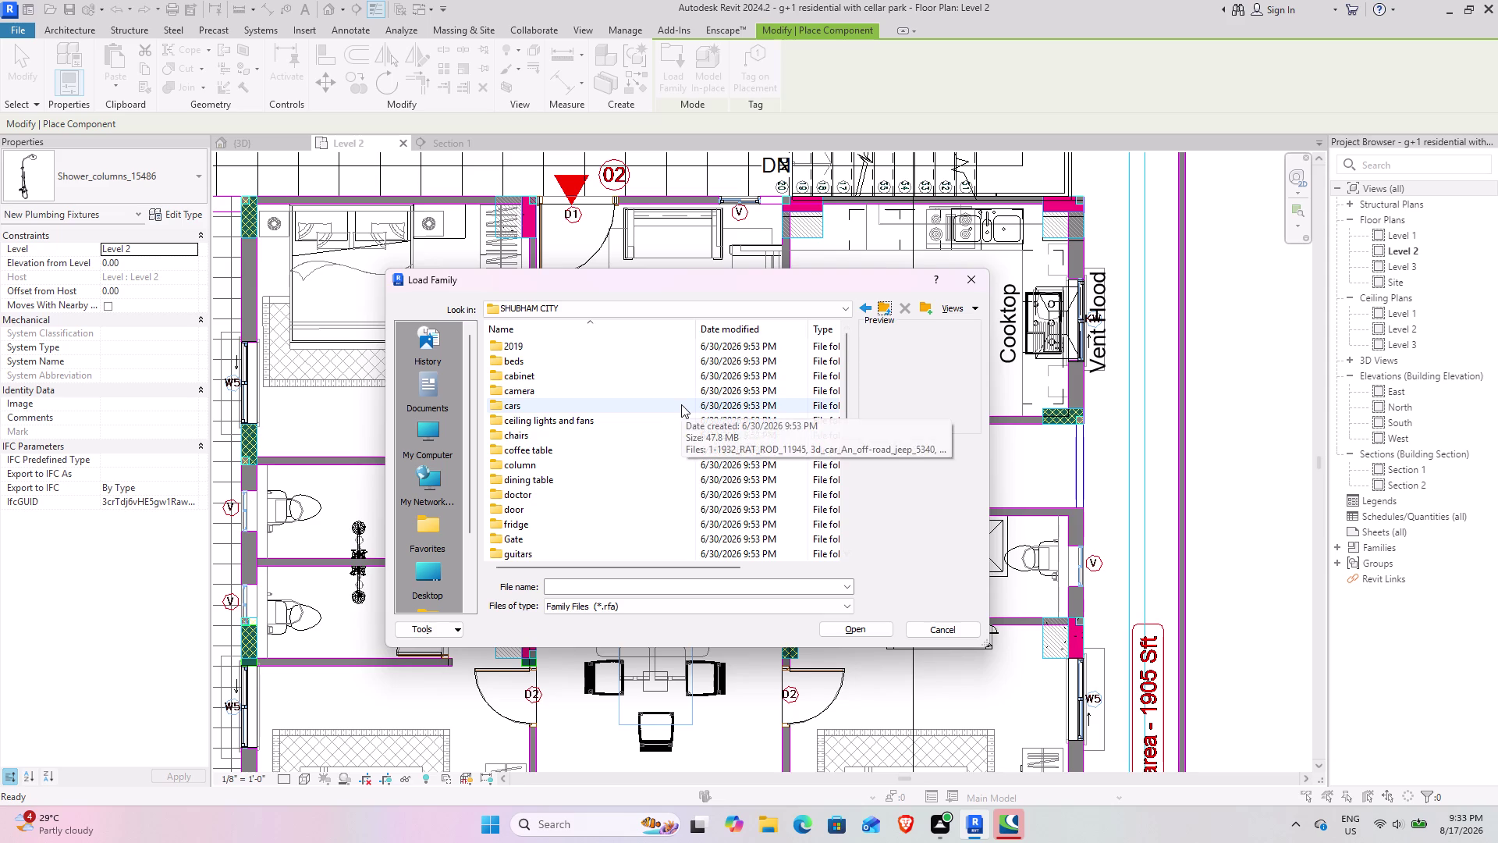
double_click(669, 346)
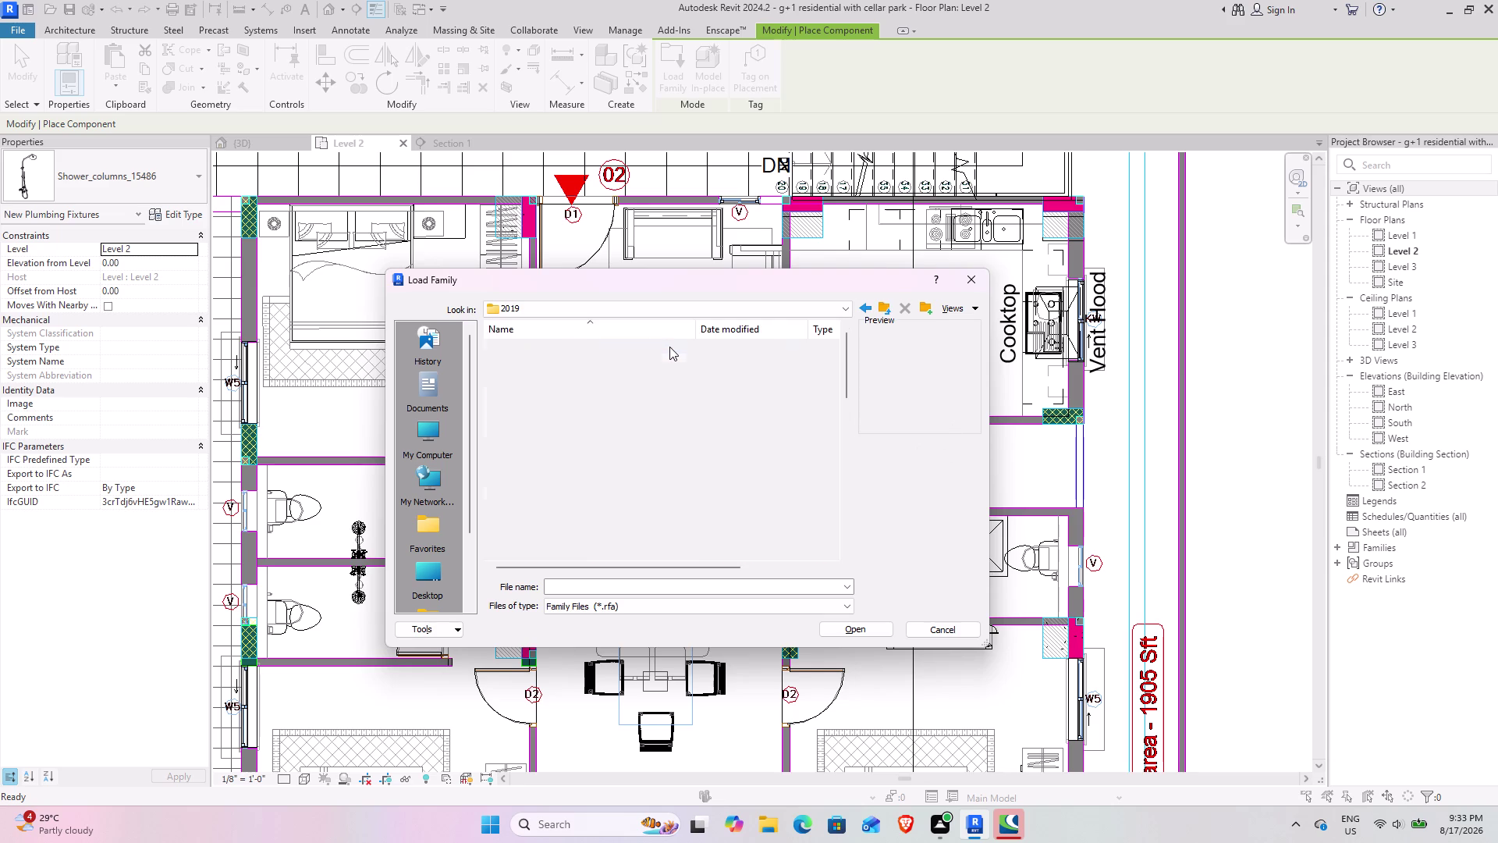
scroll(up, 3)
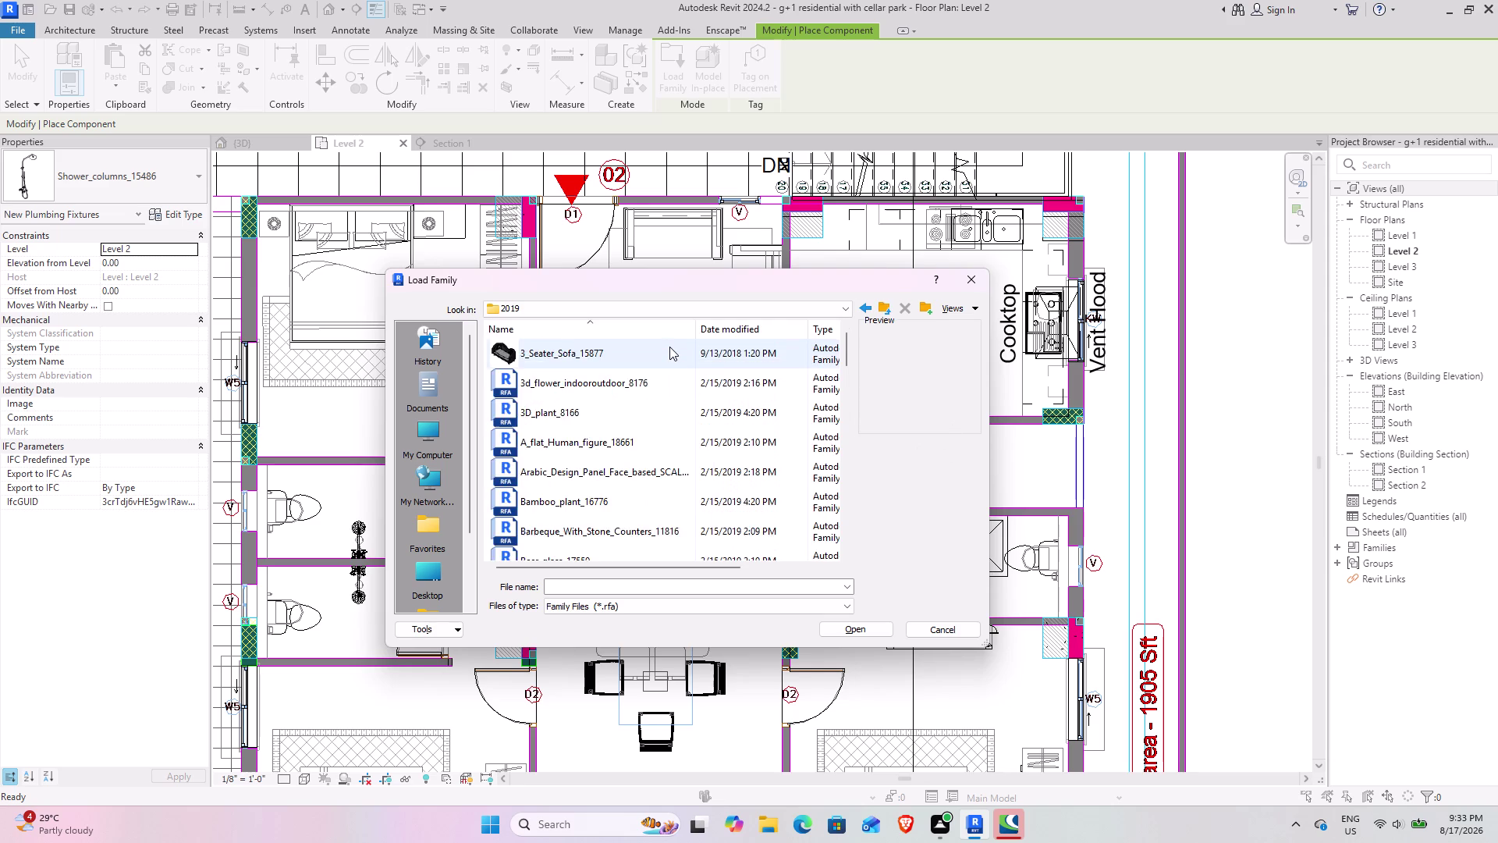
scroll(up, 3)
scroll(down, 3)
scroll(down, 3)
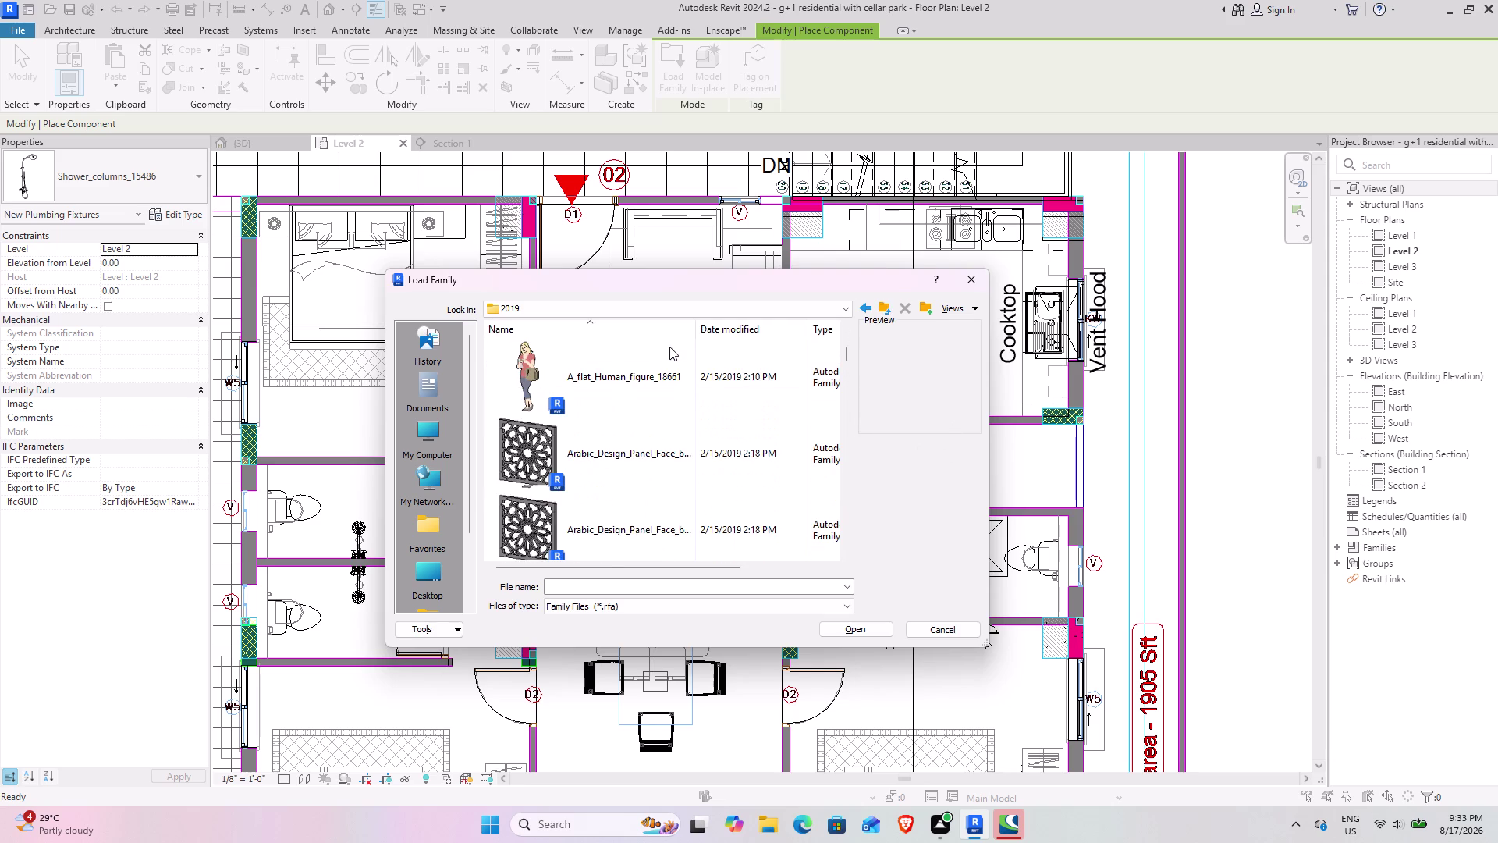
scroll(down, 3)
scroll(down, 3)
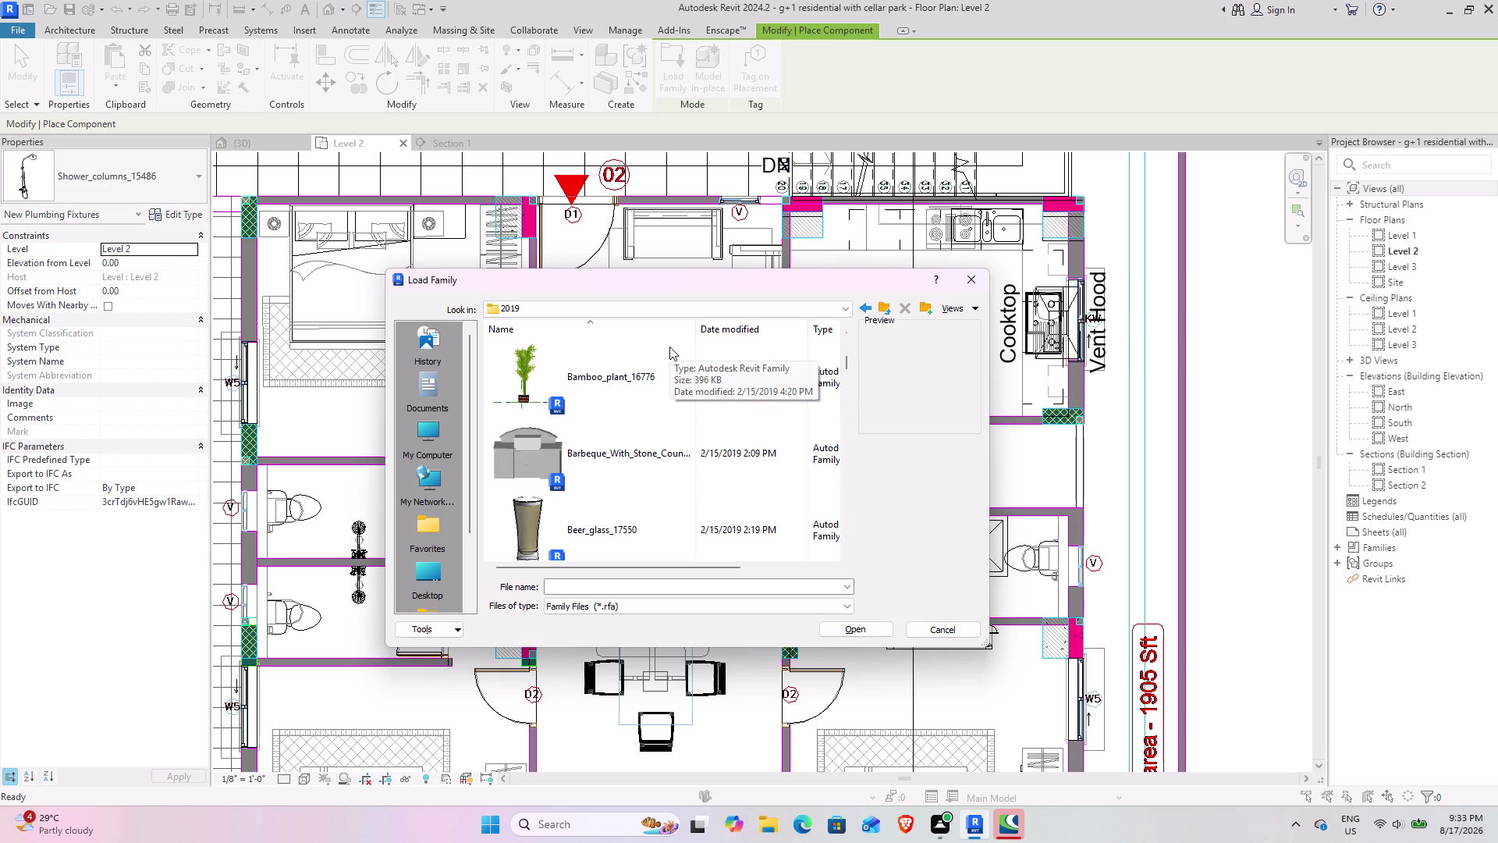
scroll(down, 3)
scroll(down, 3)
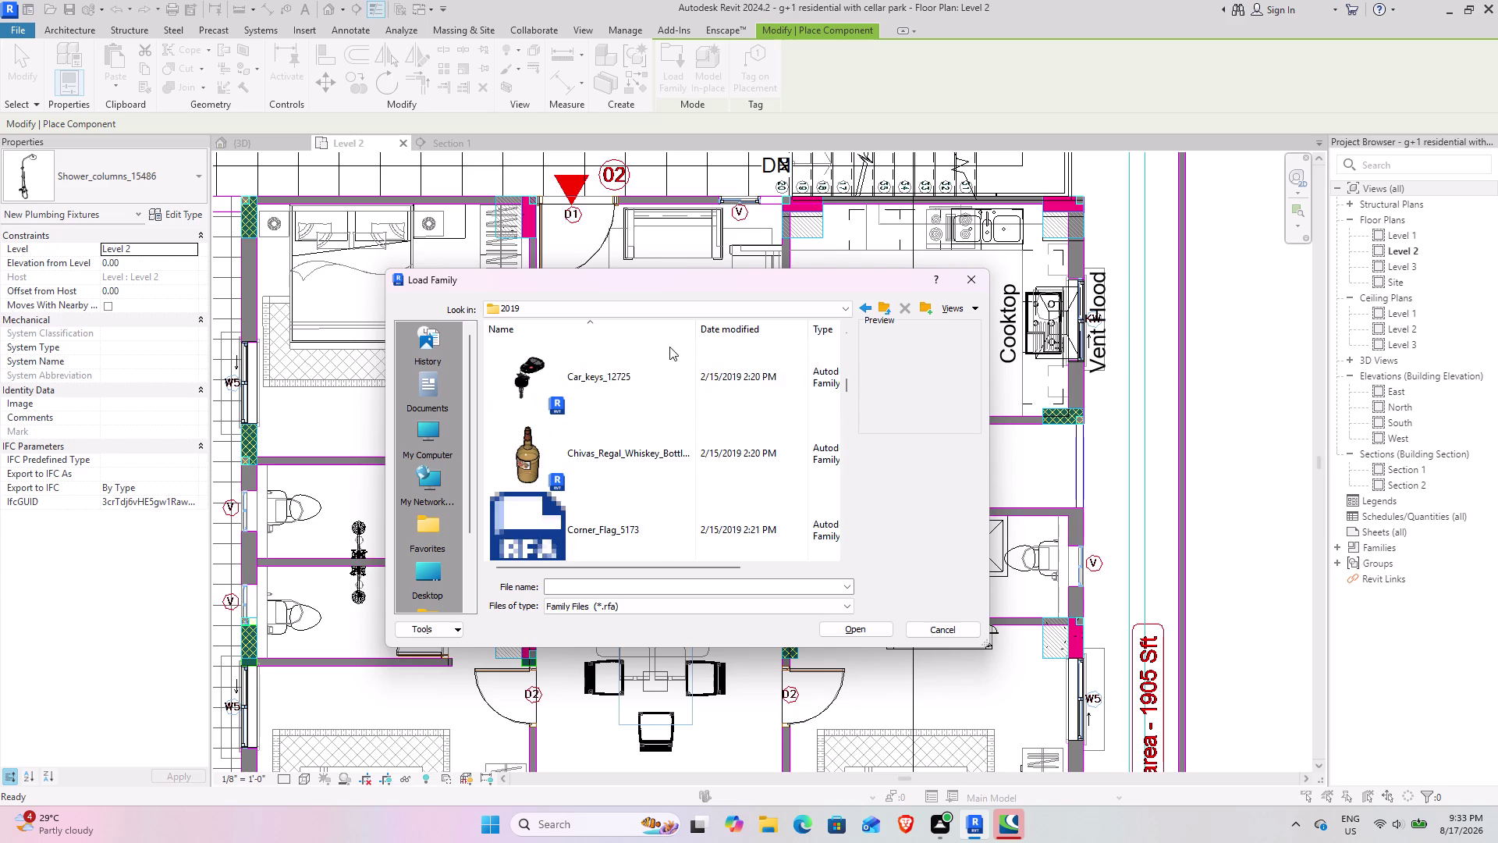
scroll(down, 3)
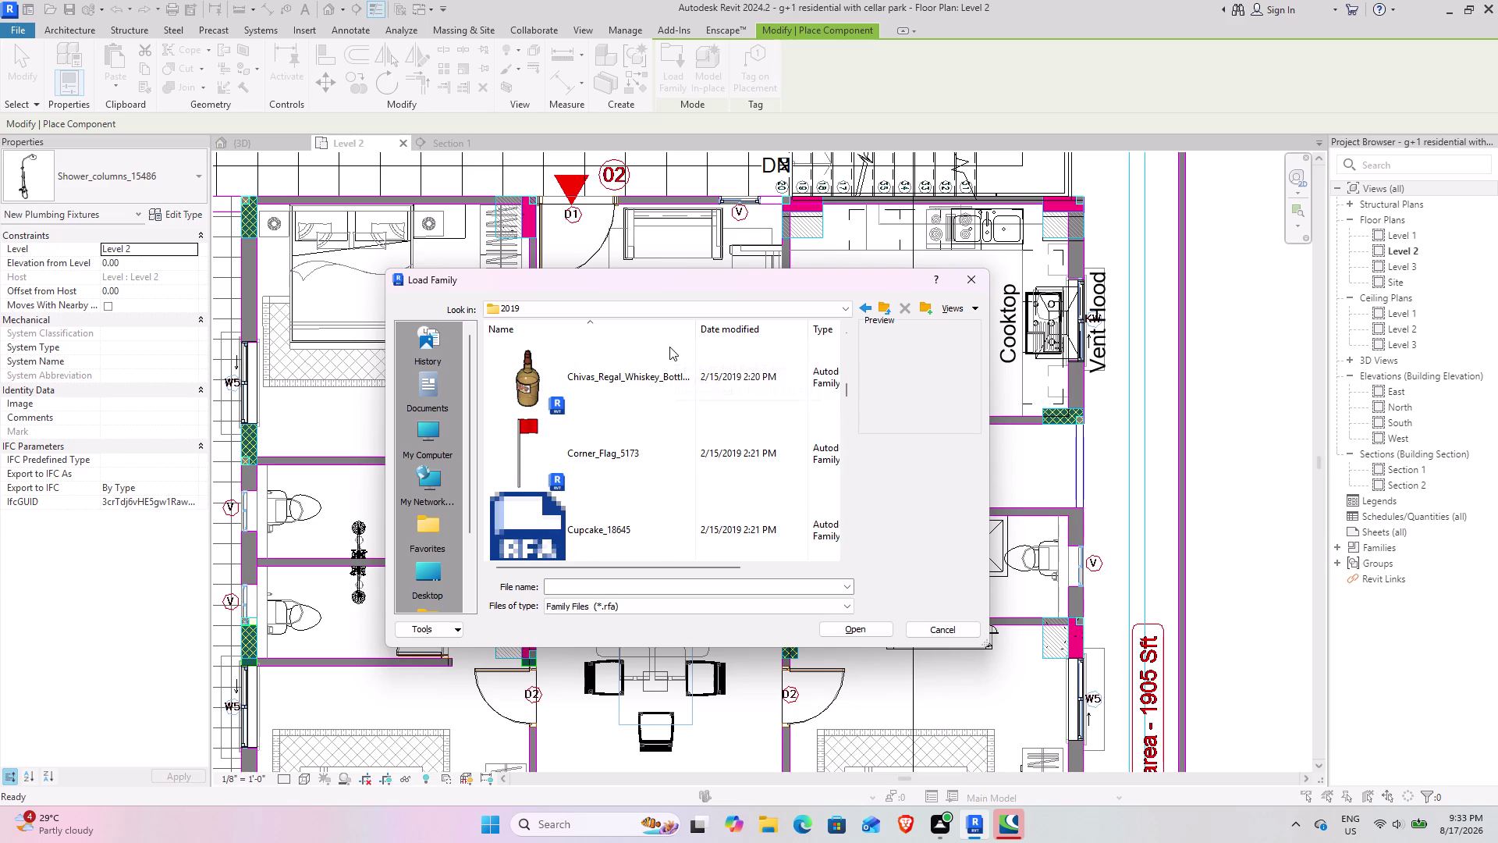
scroll(down, 3)
scroll(down, 3)
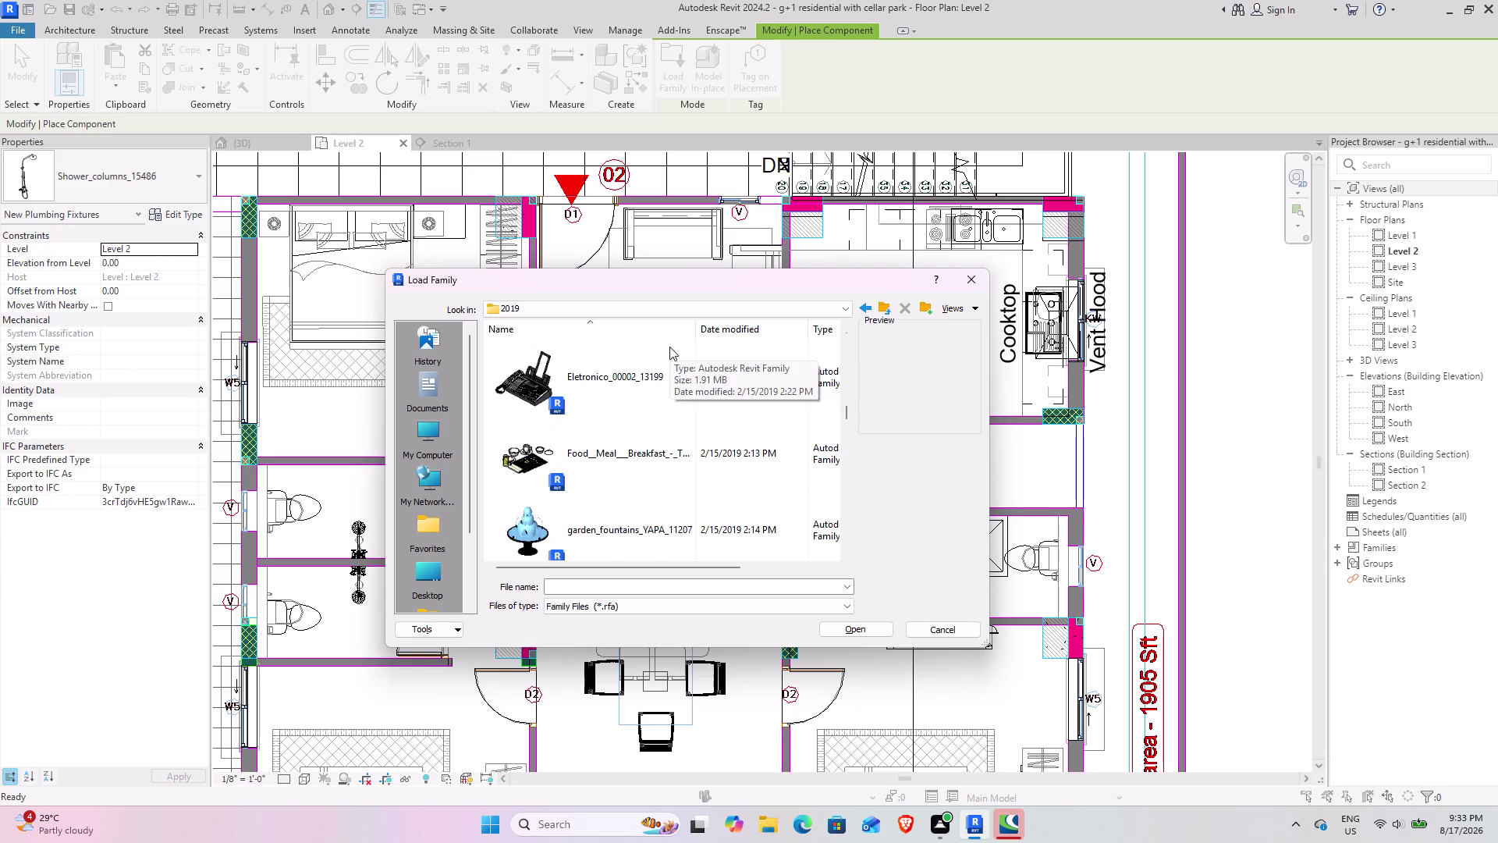
scroll(down, 3)
scroll(down, 3)
scroll(up, 3)
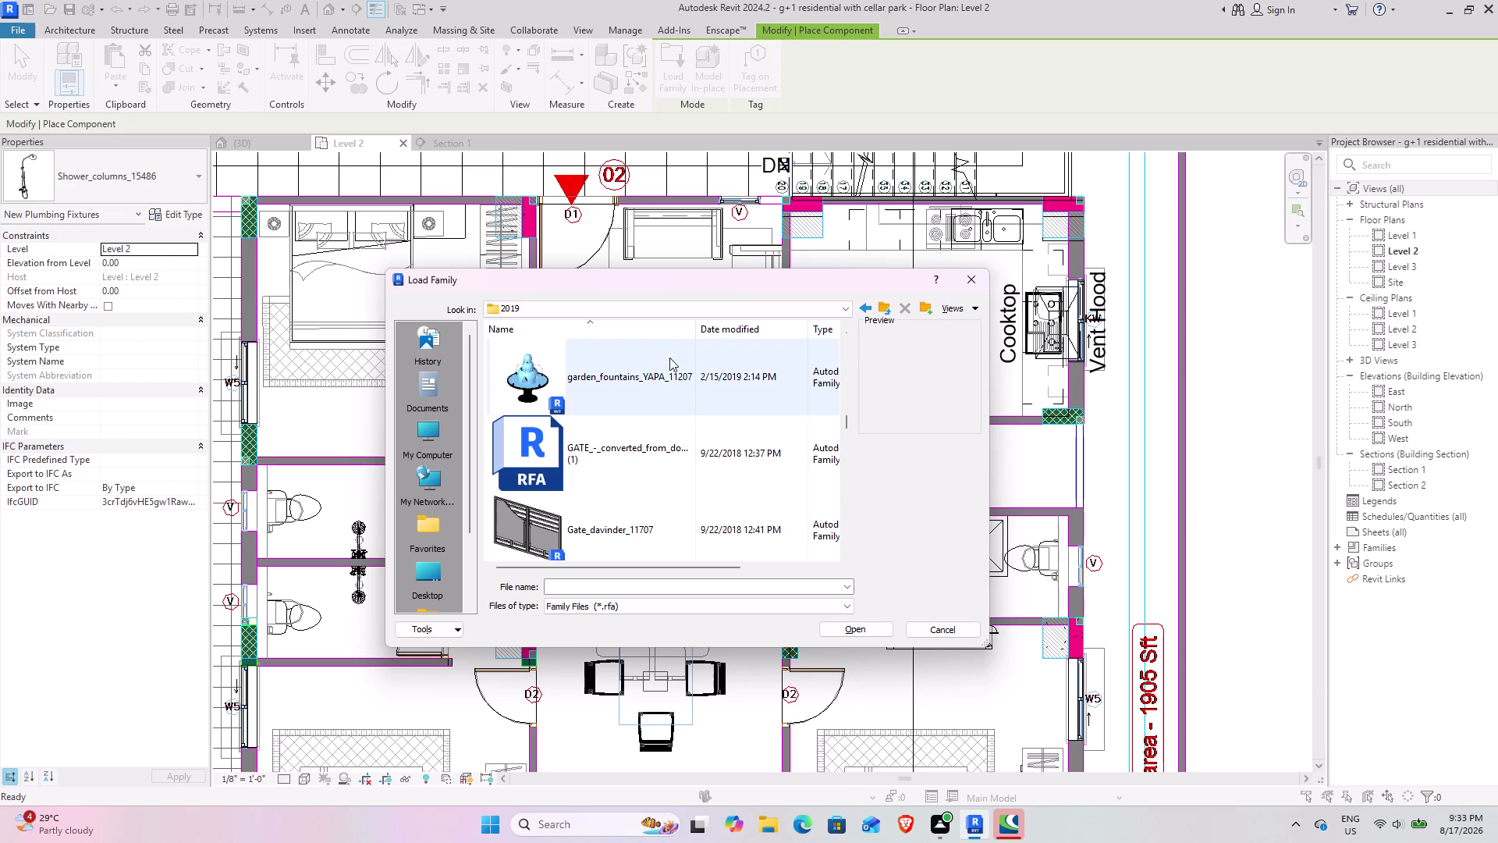
scroll(down, 3)
scroll(down, 3)
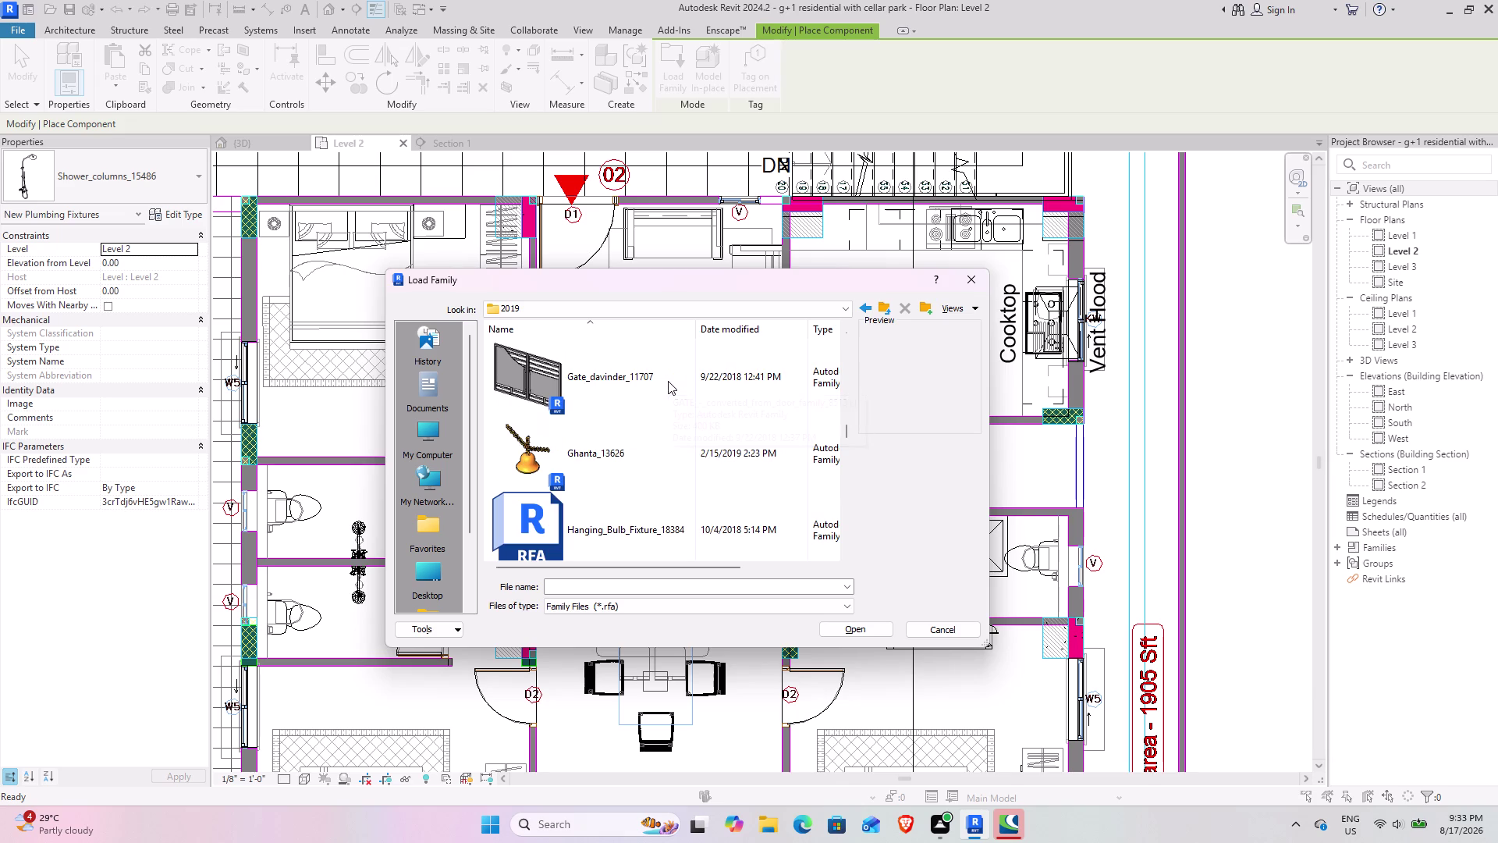
scroll(down, 3)
scroll(down, 3)
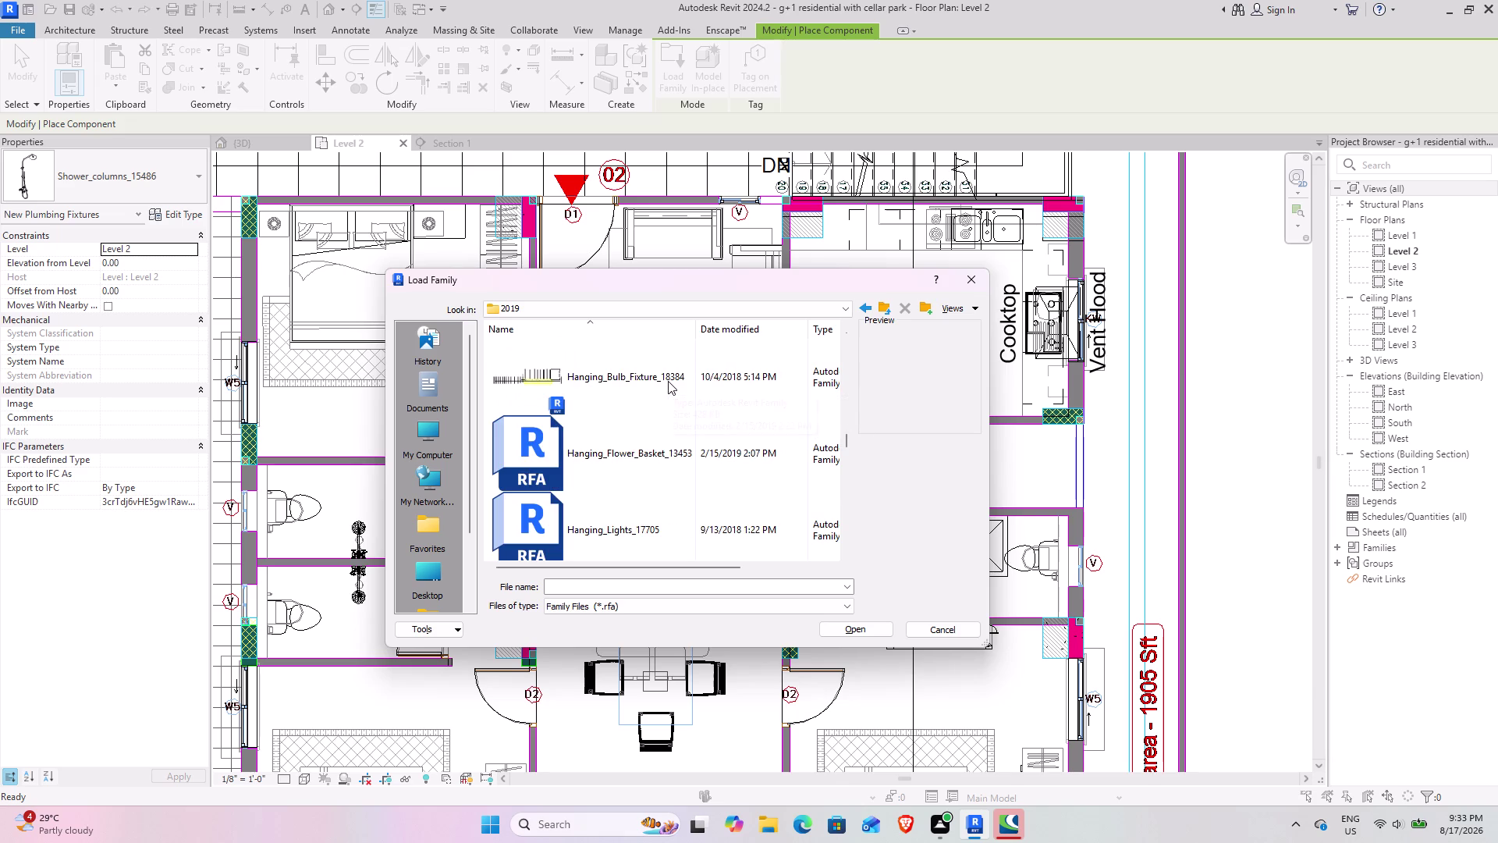
scroll(down, 3)
scroll(down, 3)
scroll(up, 3)
scroll(down, 3)
scroll(down, 3)
scroll(down, 3)
scroll(down, 3)
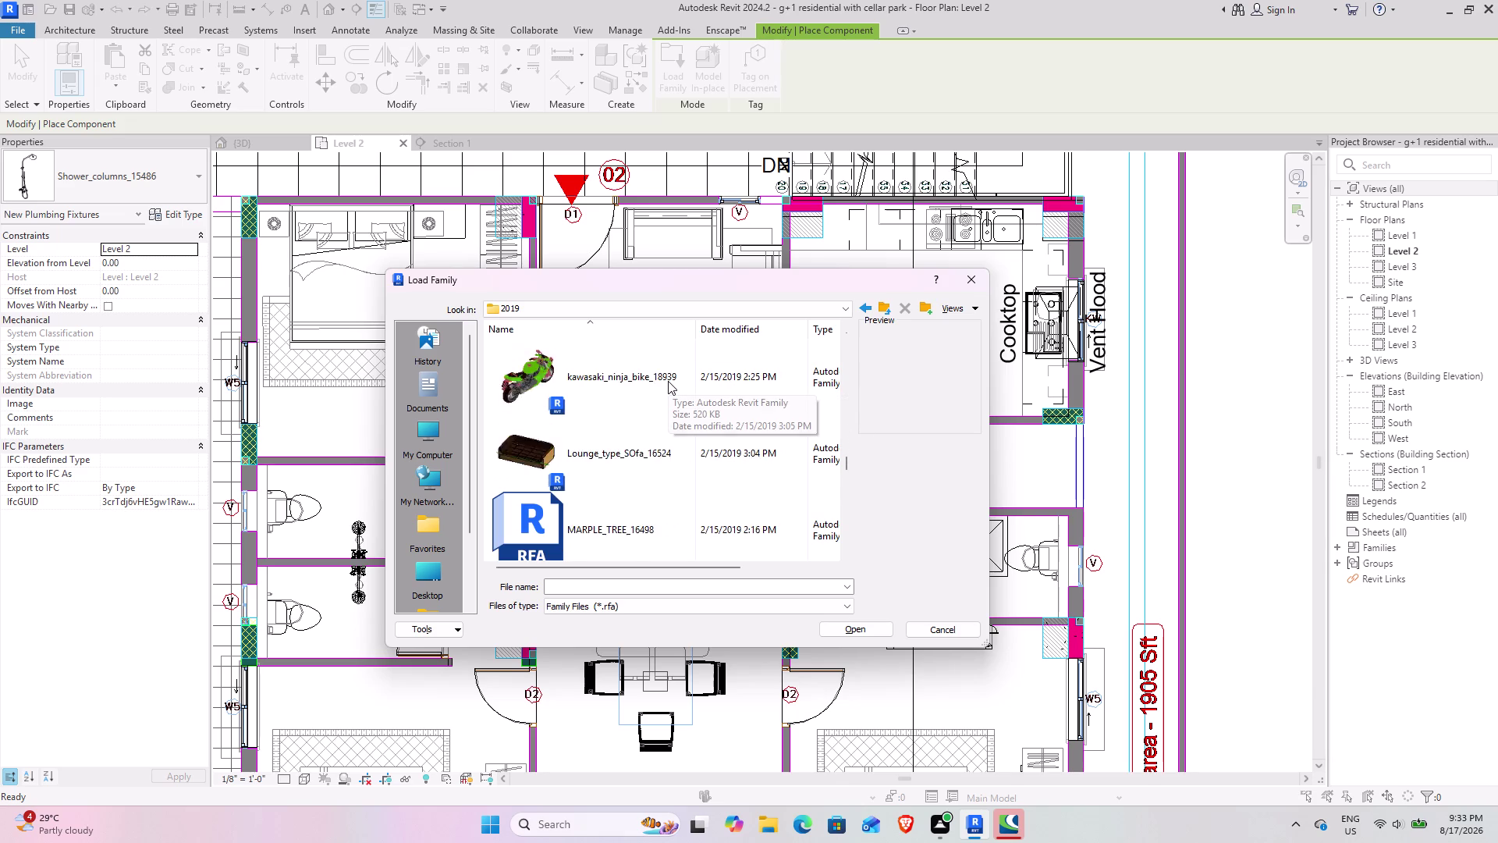
scroll(down, 3)
scroll(down, 3)
scroll(up, 3)
scroll(up, 3)
scroll(down, 3)
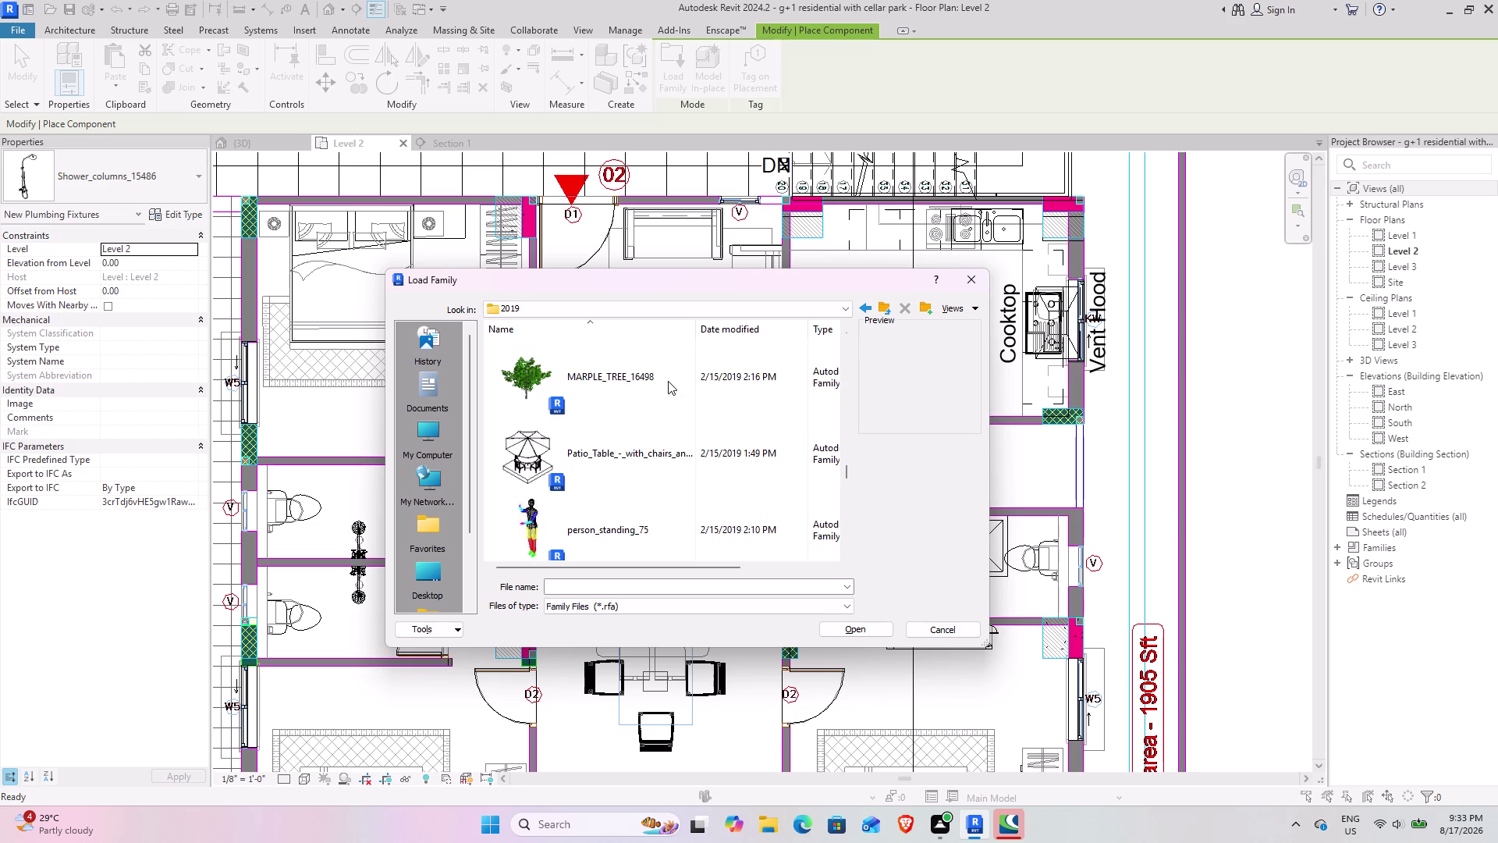
scroll(down, 3)
scroll(down, 3)
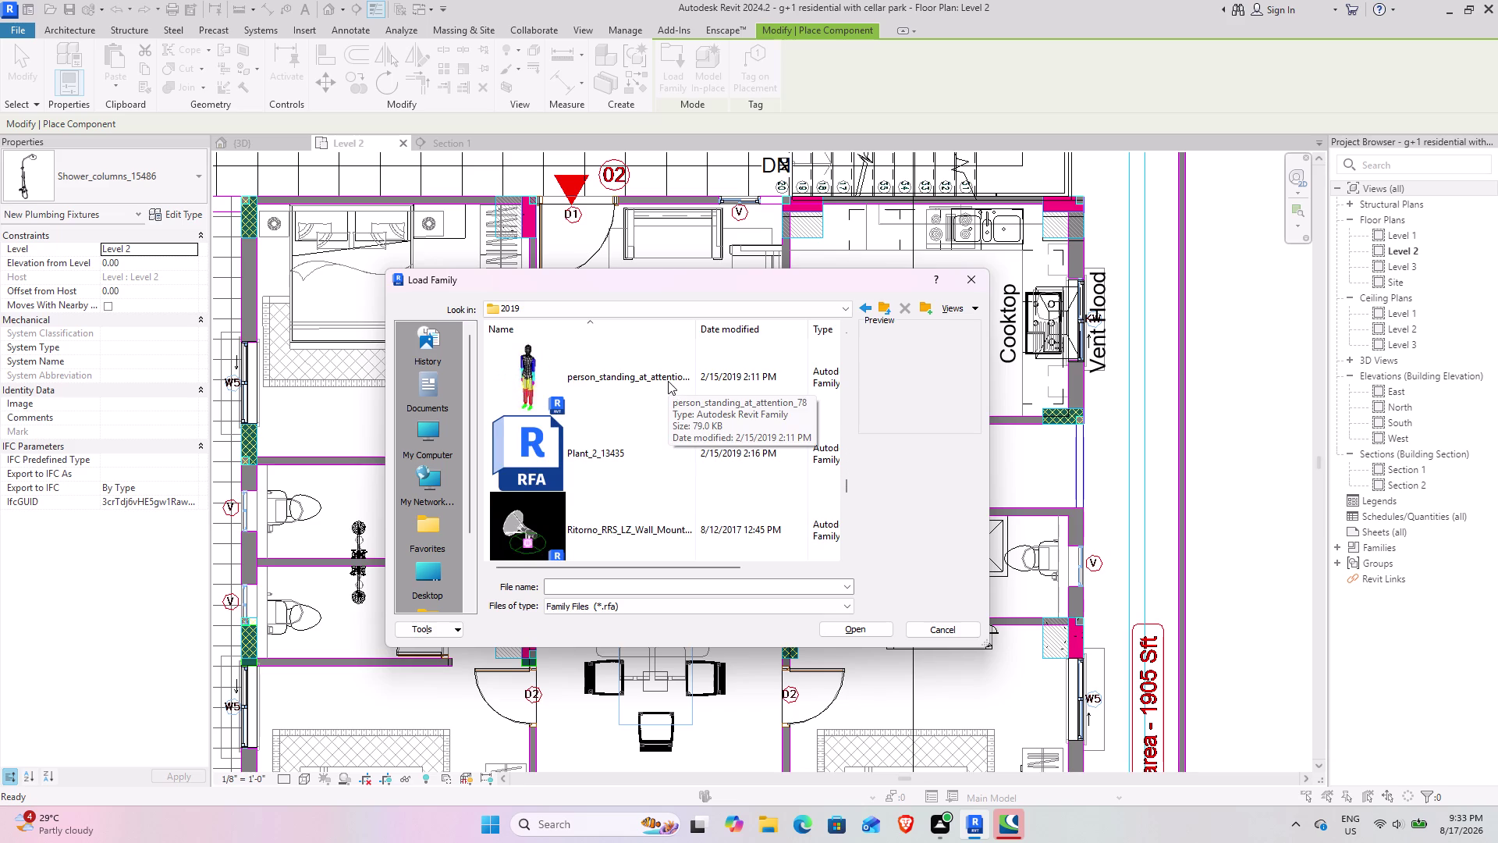
scroll(down, 3)
scroll(down, 3)
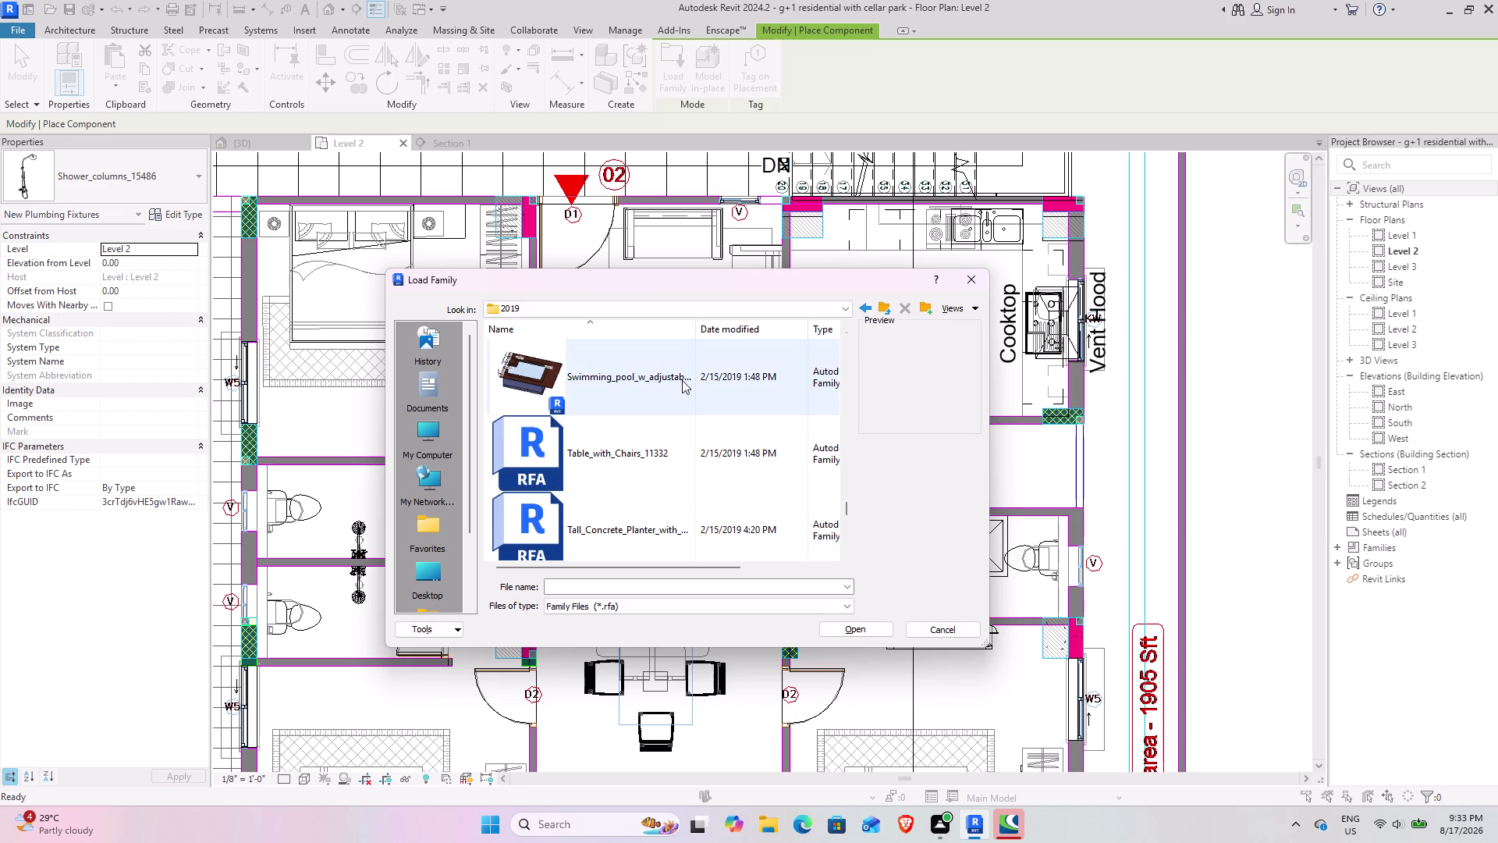
Check the cabinet folder, then load Bathroom_mirror_7138 from the mirror folder.
click(882, 307)
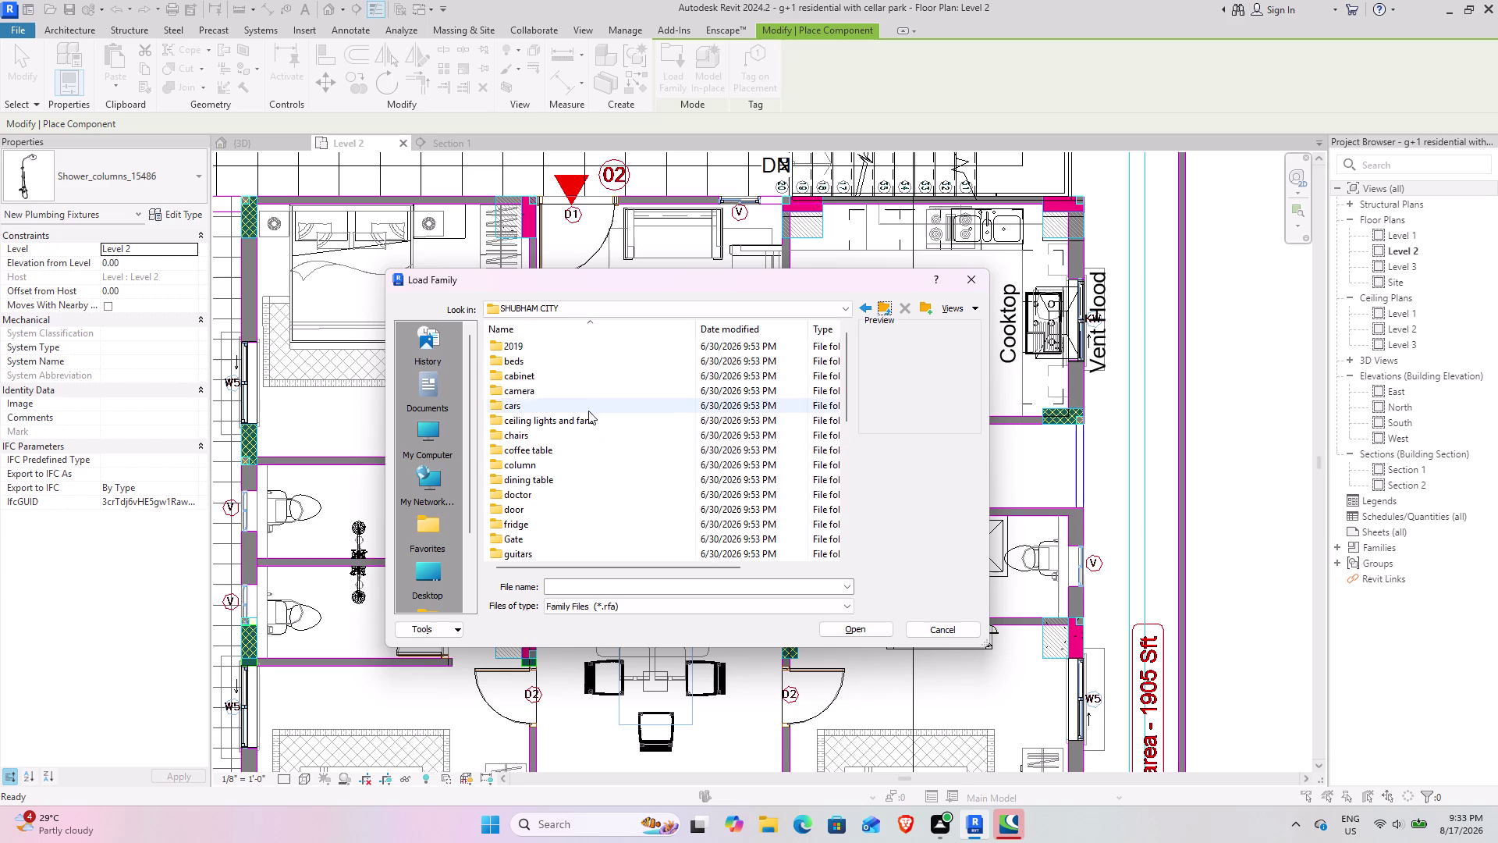
double_click(602, 381)
scroll(up, 3)
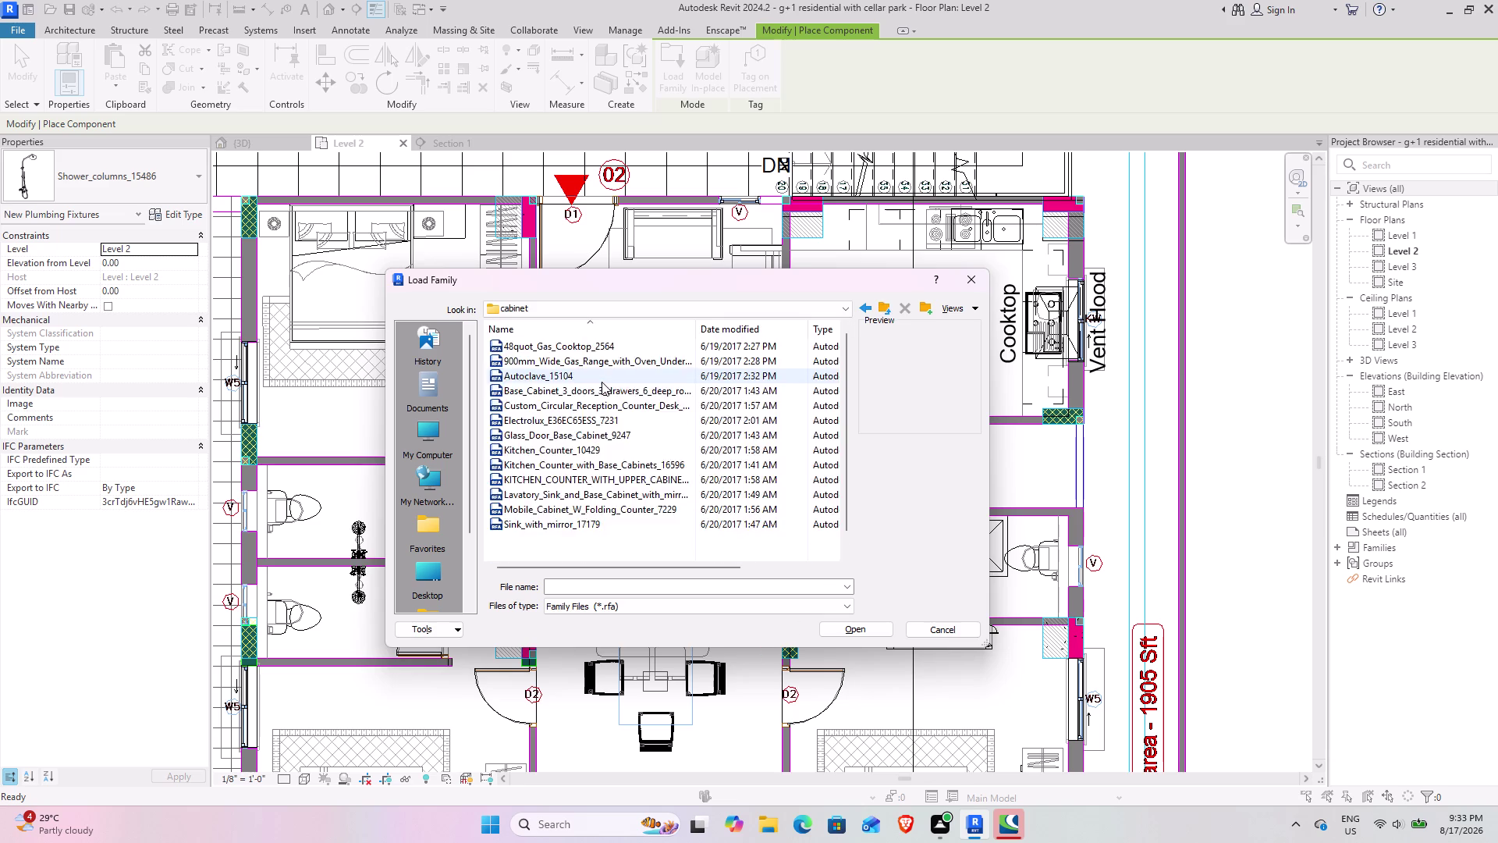
scroll(up, 3)
scroll(down, 3)
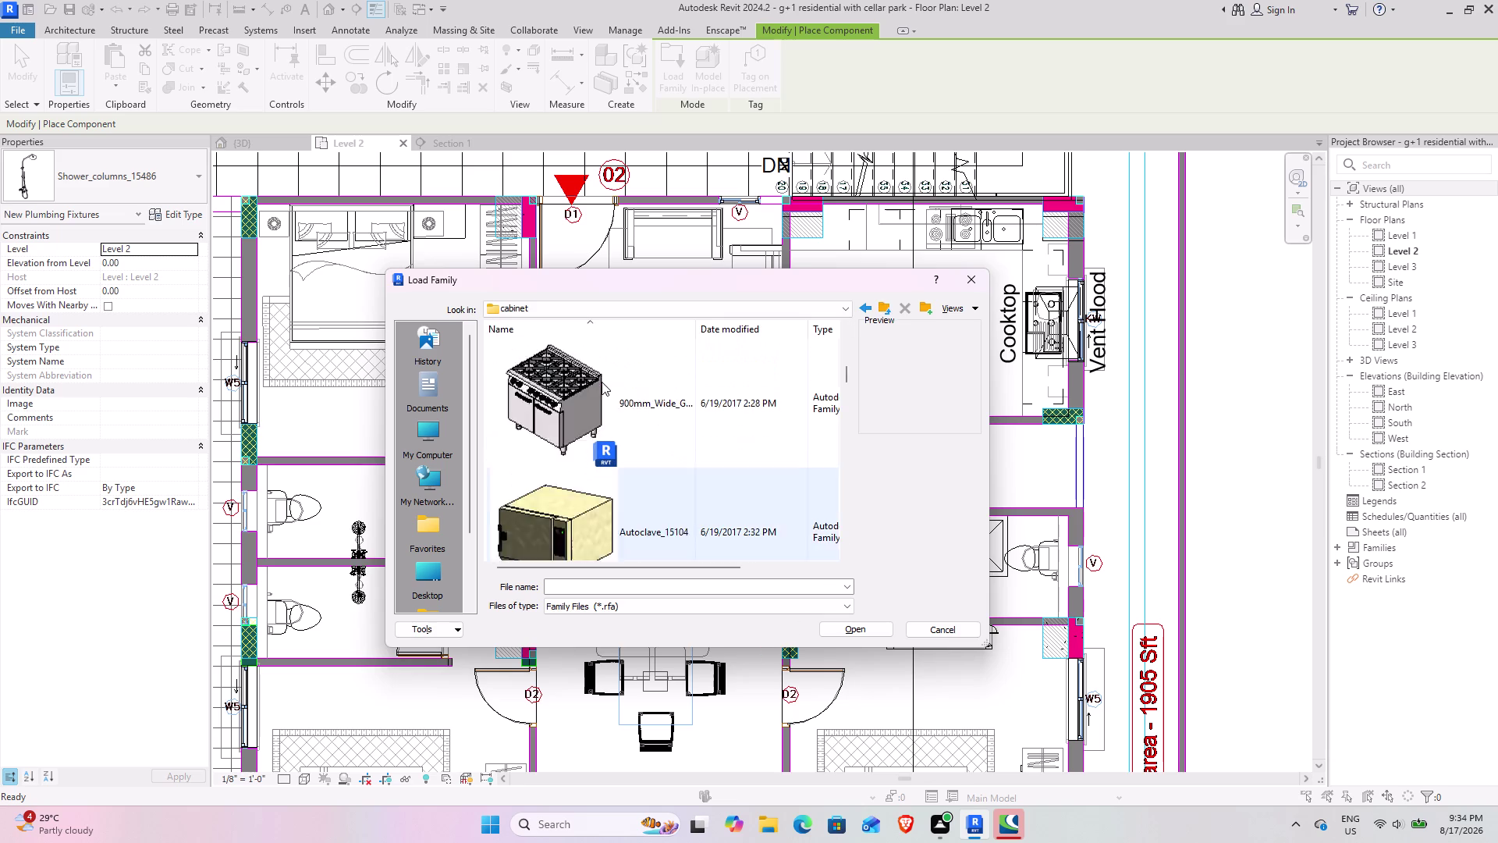
scroll(down, 3)
scroll(down, 3)
scroll(down, 3)
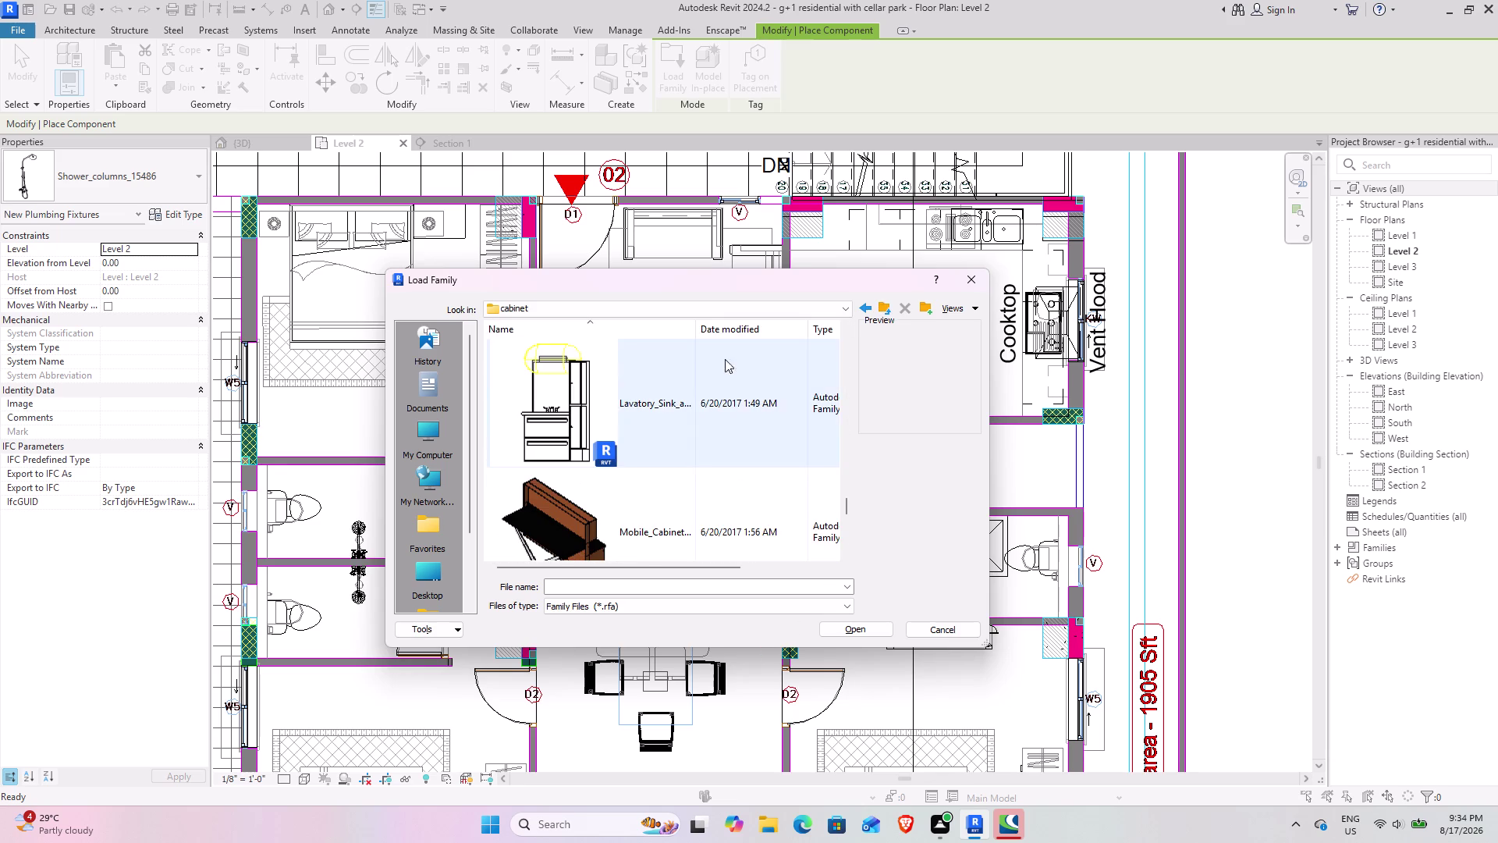
click(885, 308)
scroll(down, 3)
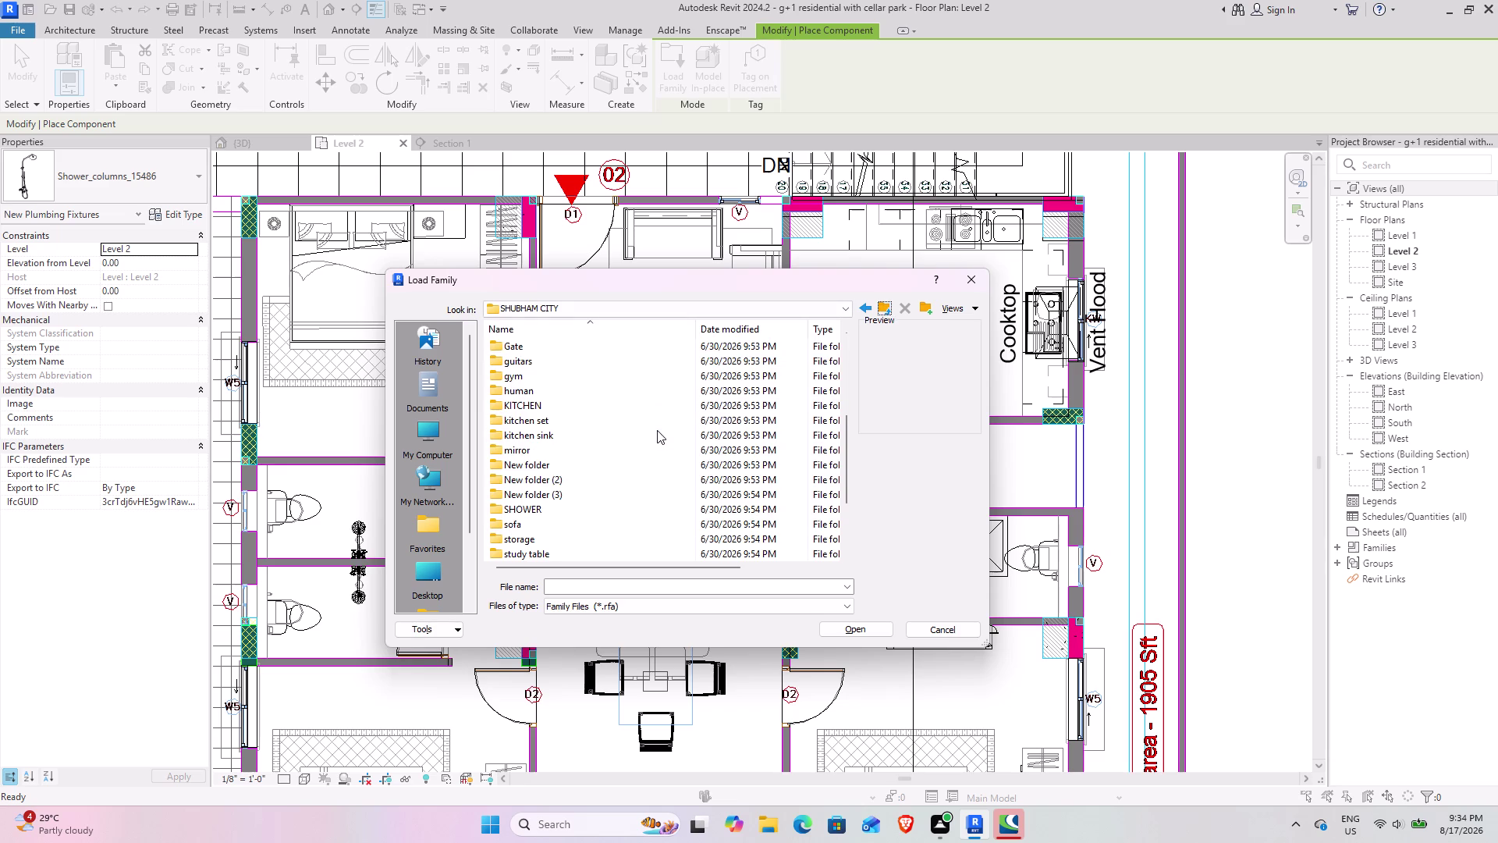
double_click(600, 448)
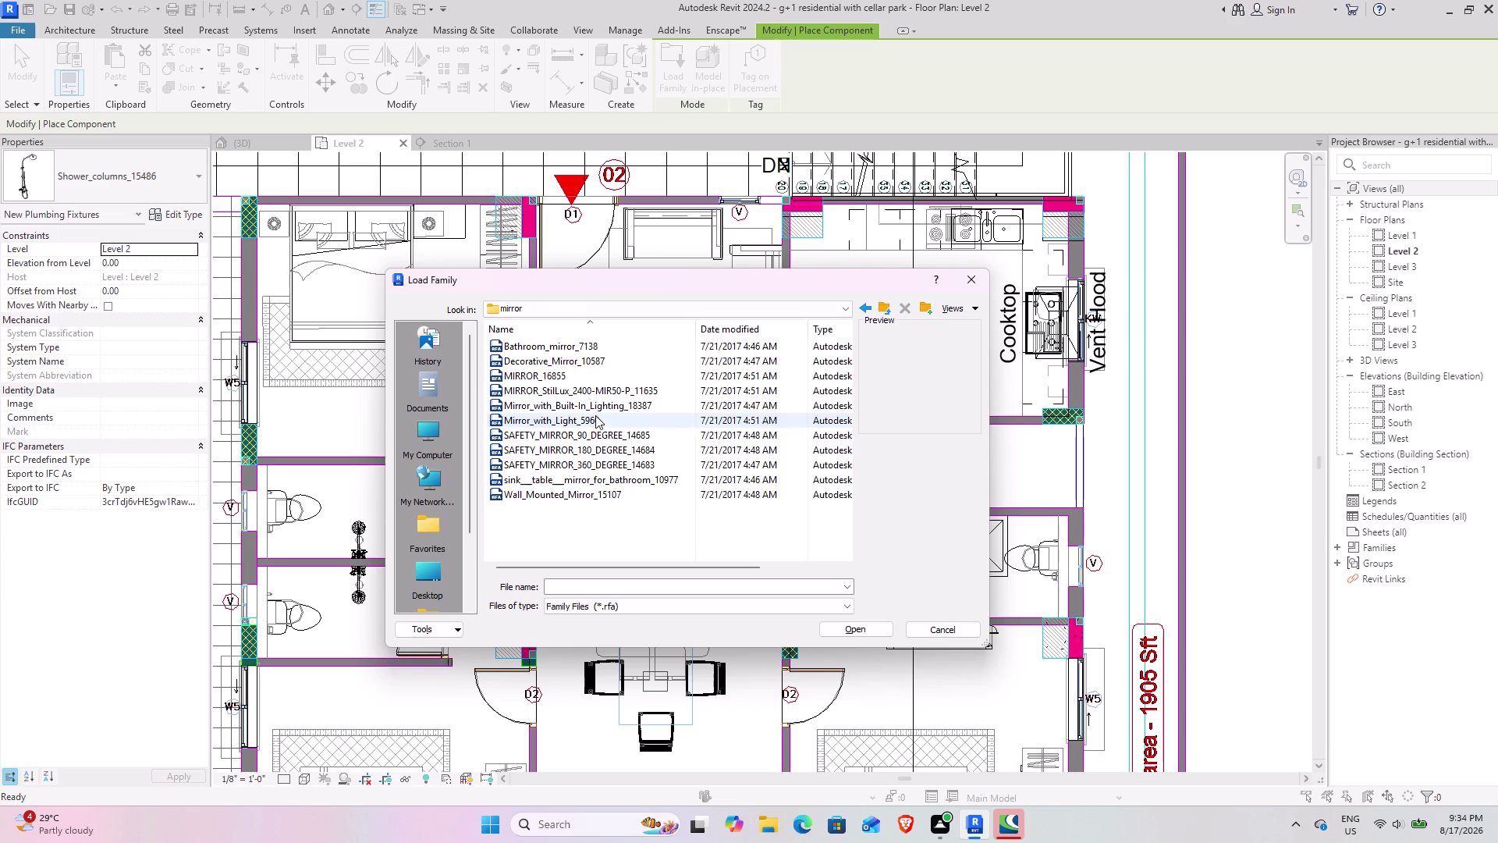
scroll(up, 3)
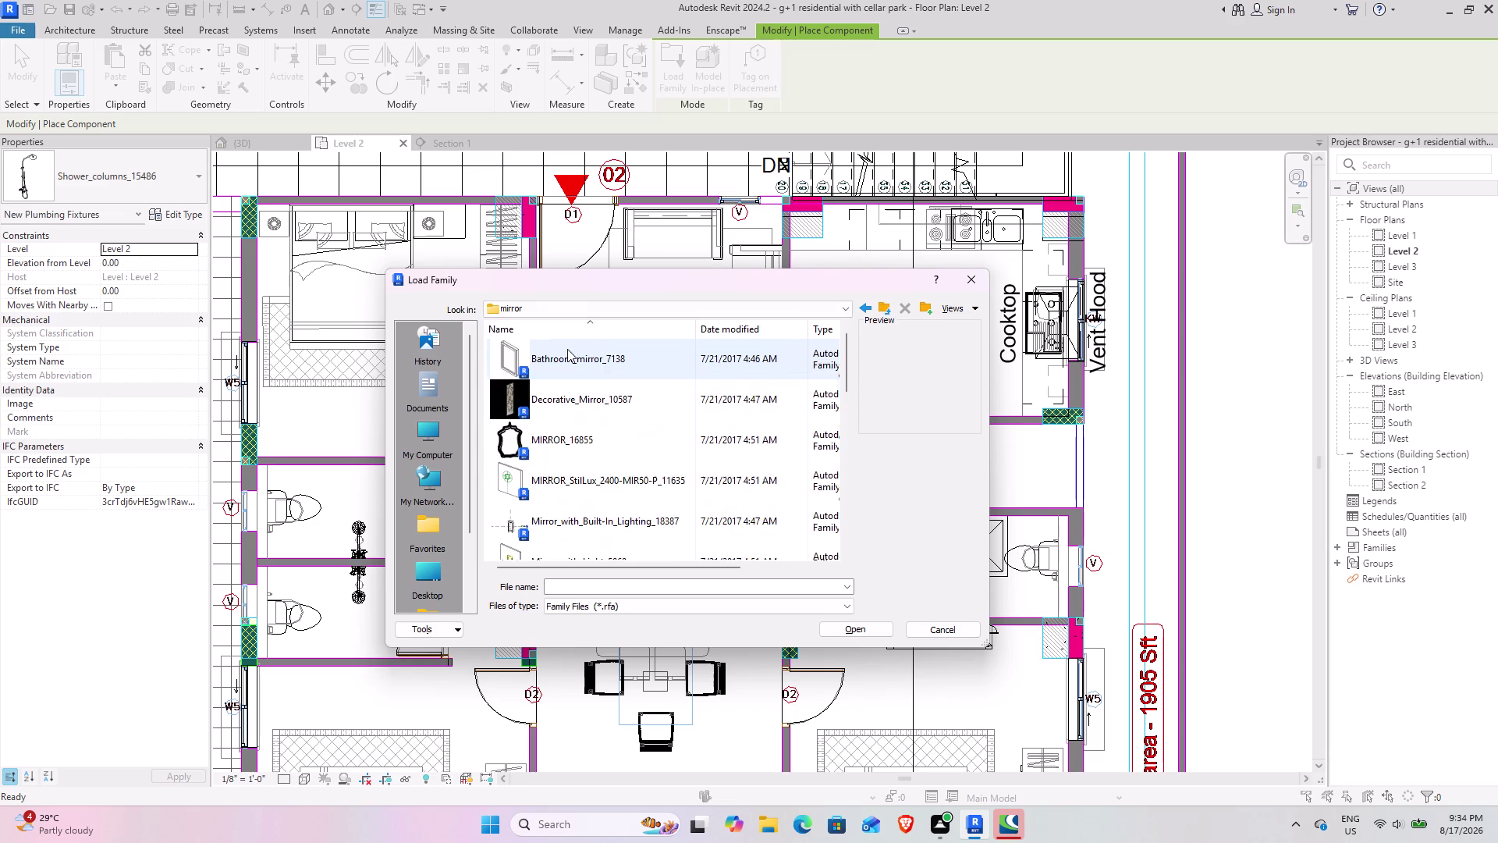
scroll(up, 3)
click(661, 411)
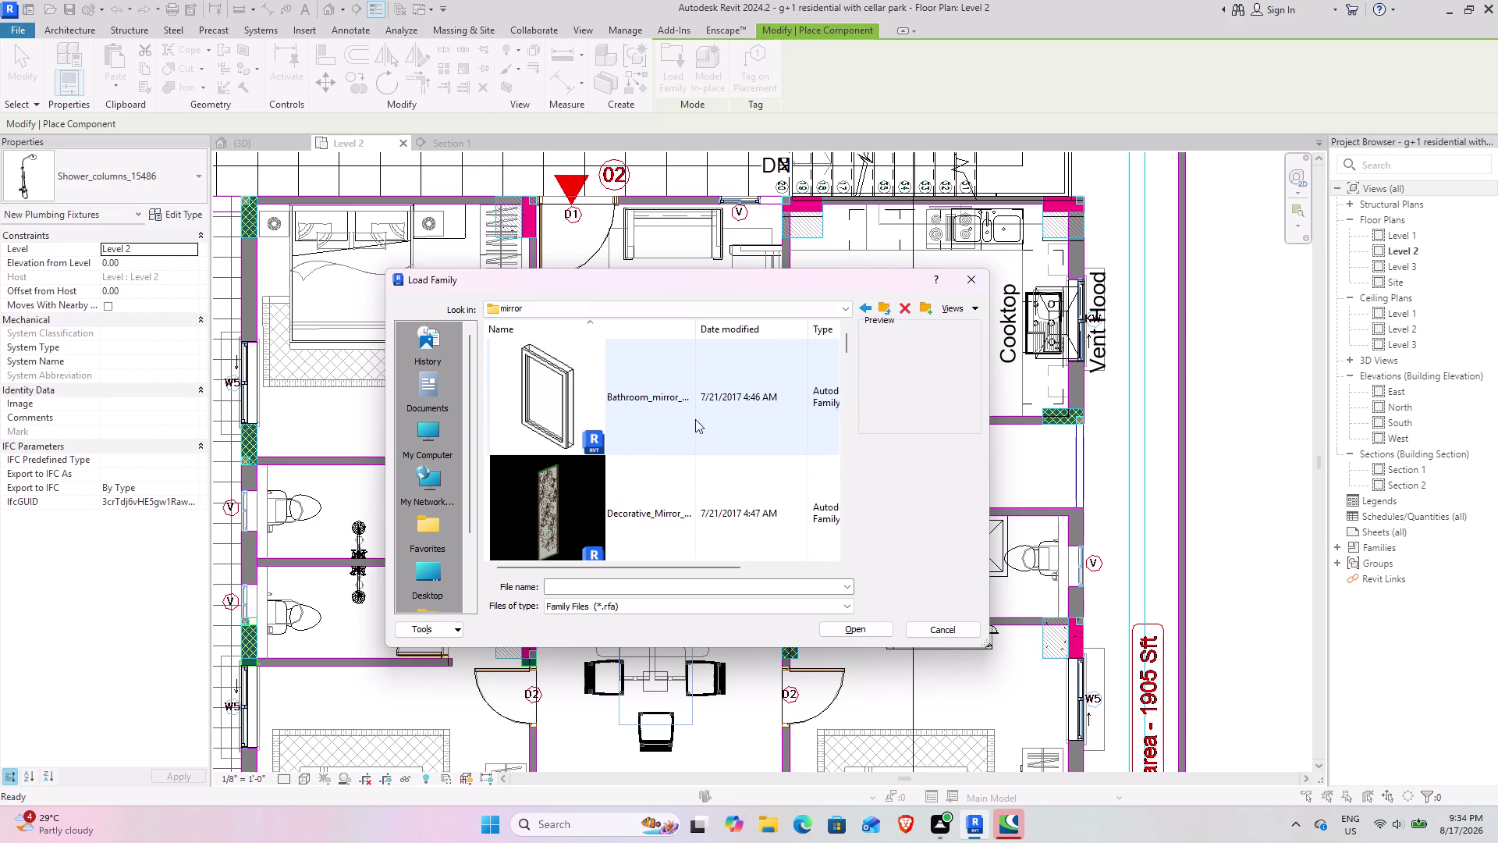
click(882, 632)
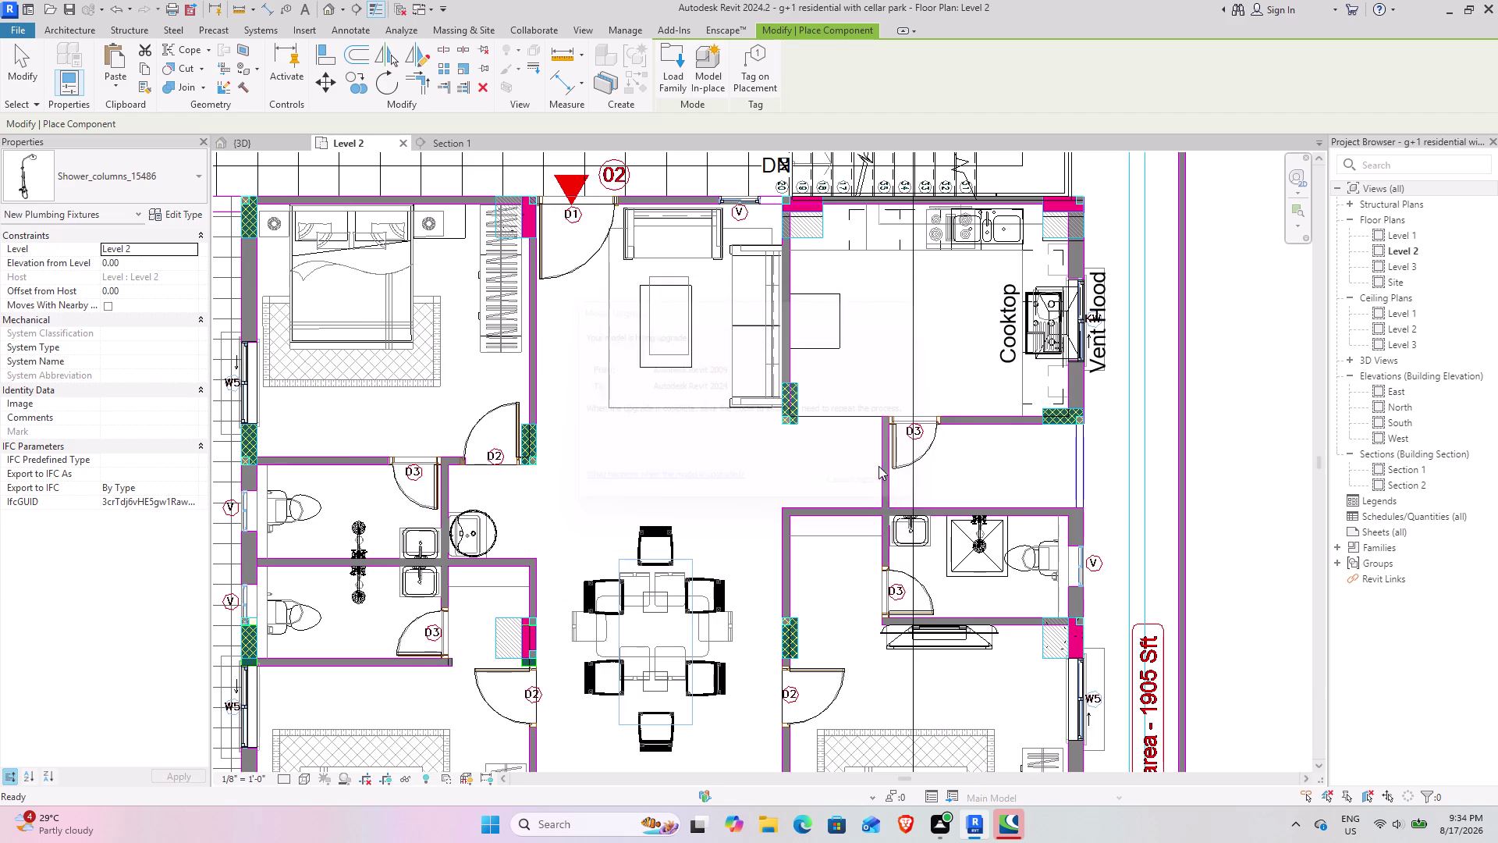
Place a mirror on the wall behind the sink and bring the shared washroom wall into view.
scroll(up, 3)
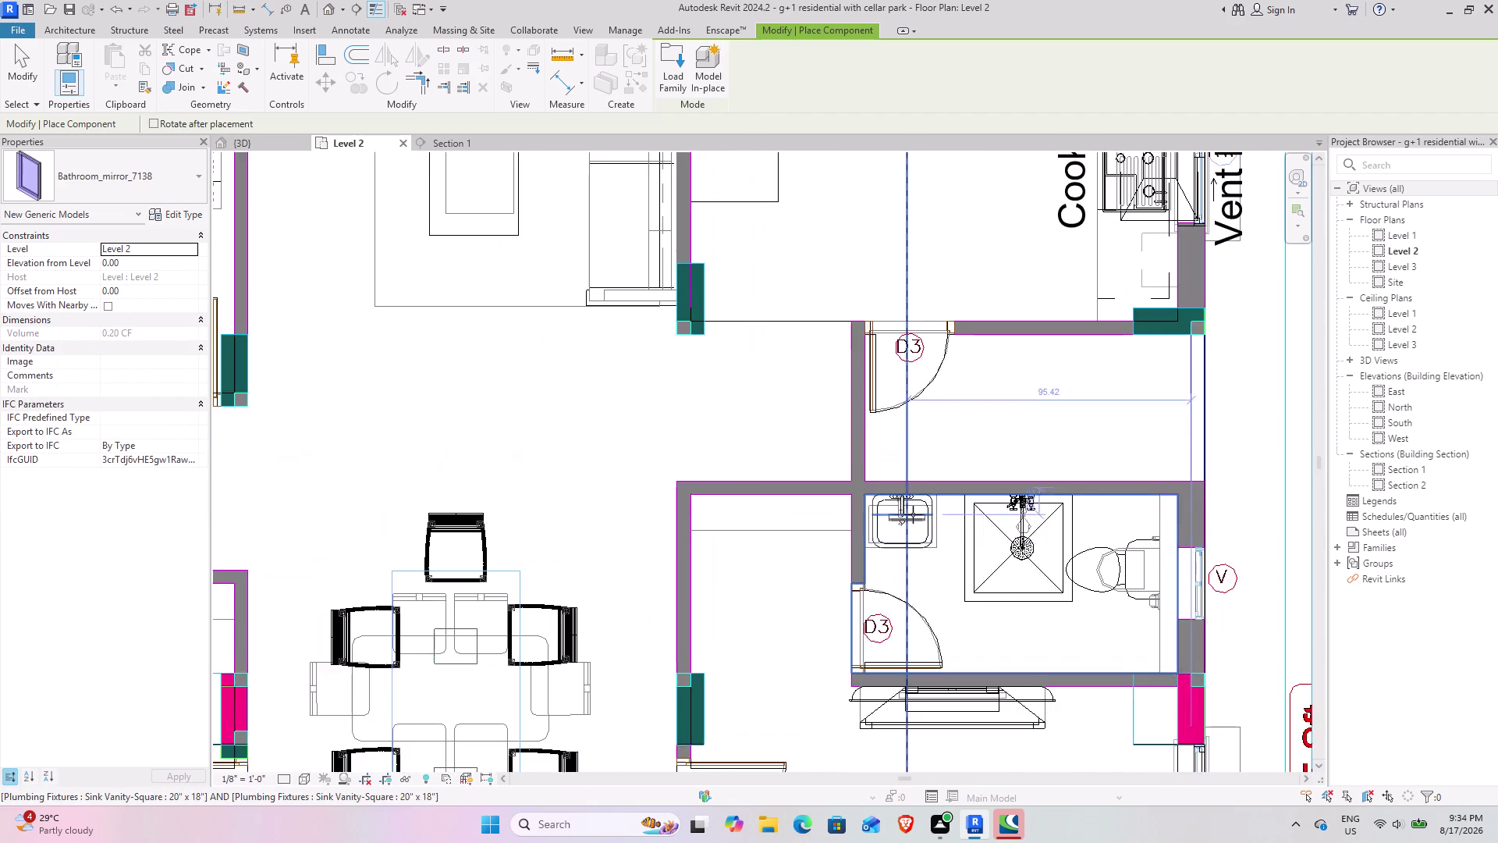
scroll(up, 3)
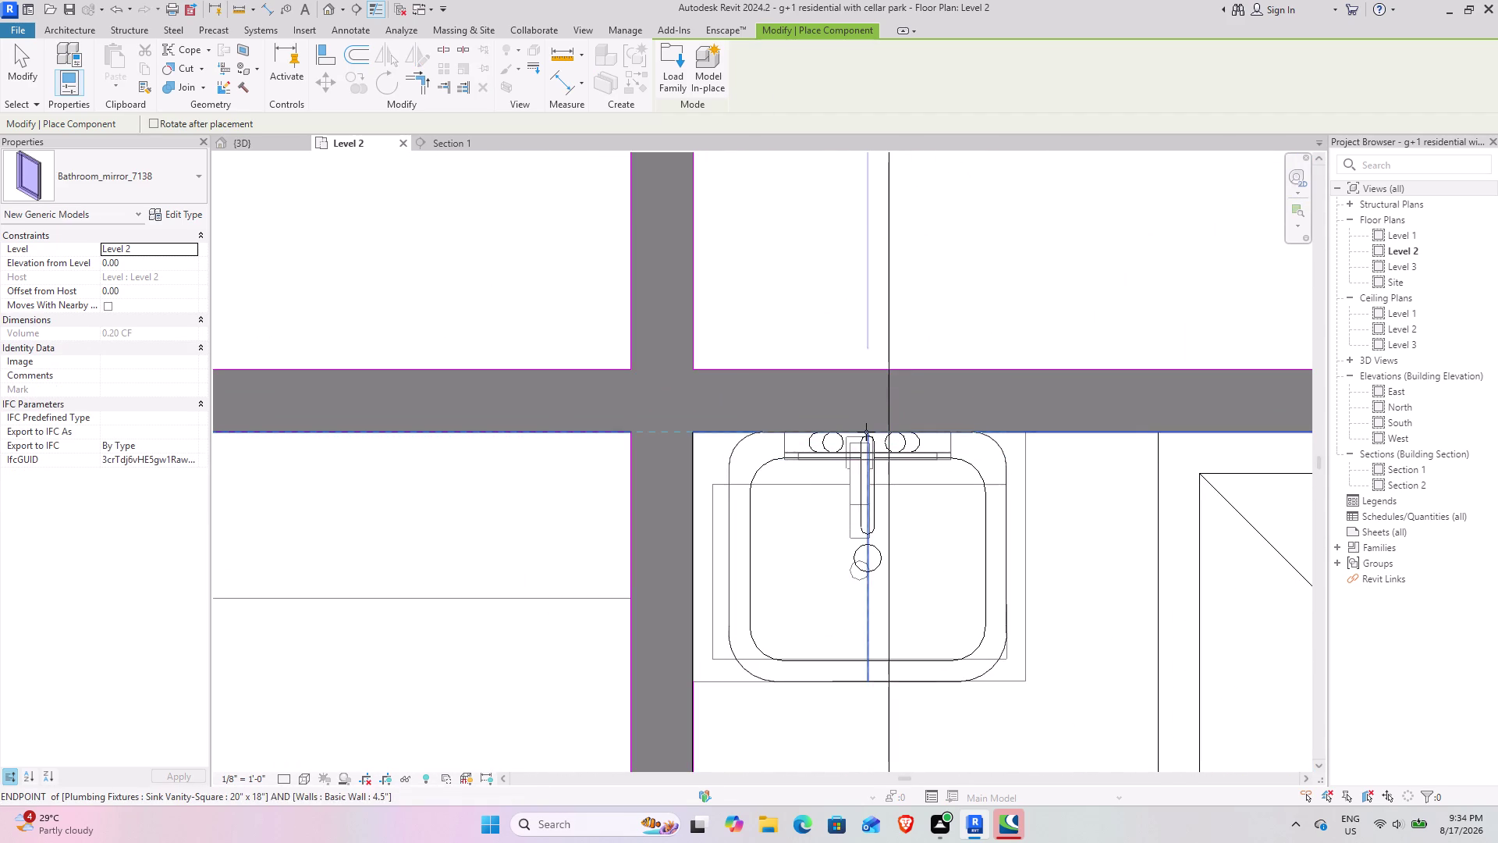
click(857, 429)
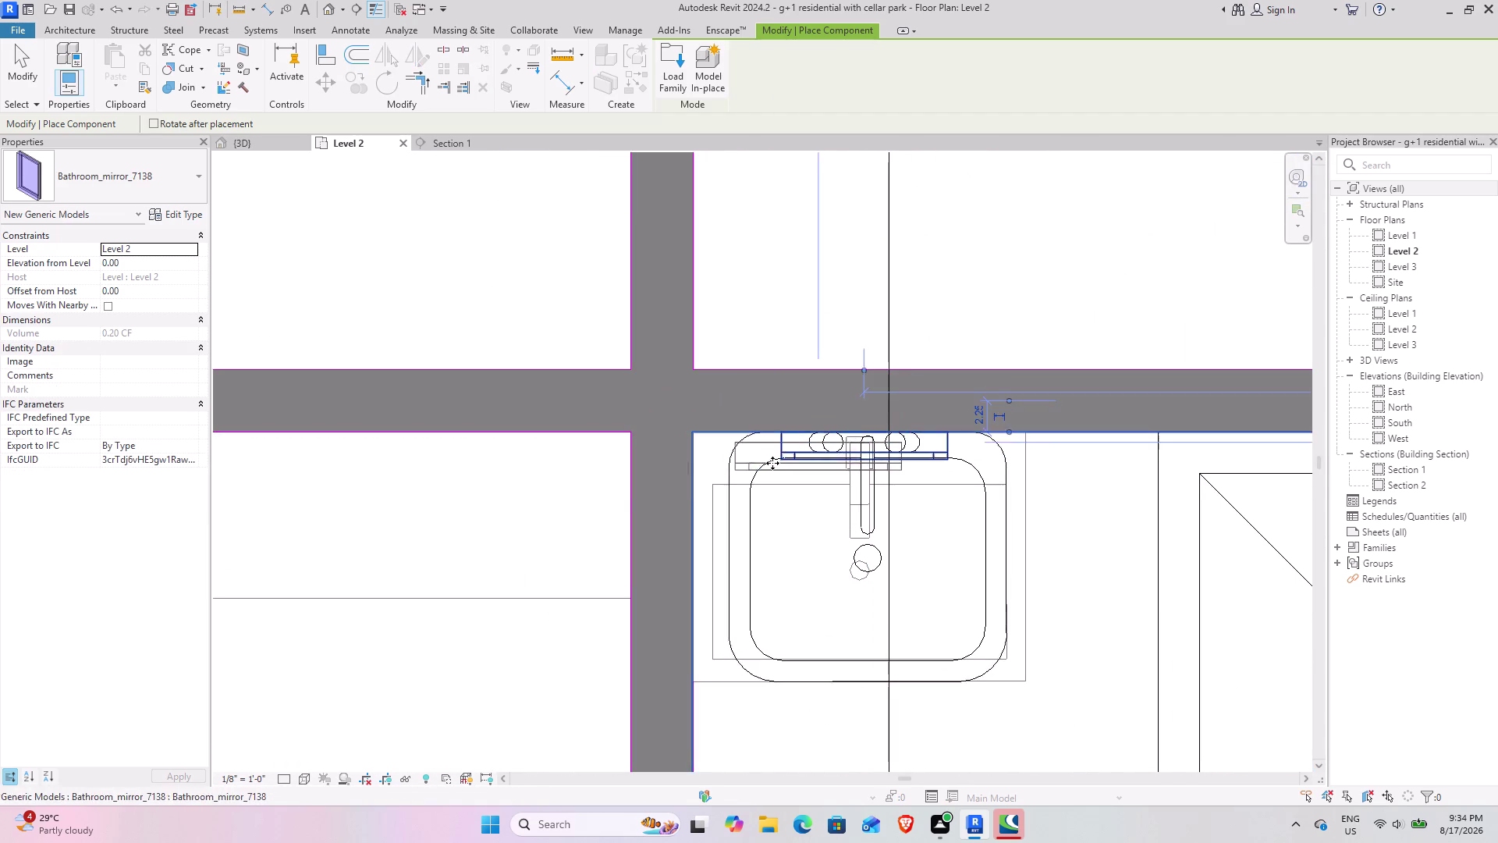
scroll(down, 3)
middle_drag(635, 468, 1075, 480)
middle_drag(724, 470, 1114, 418)
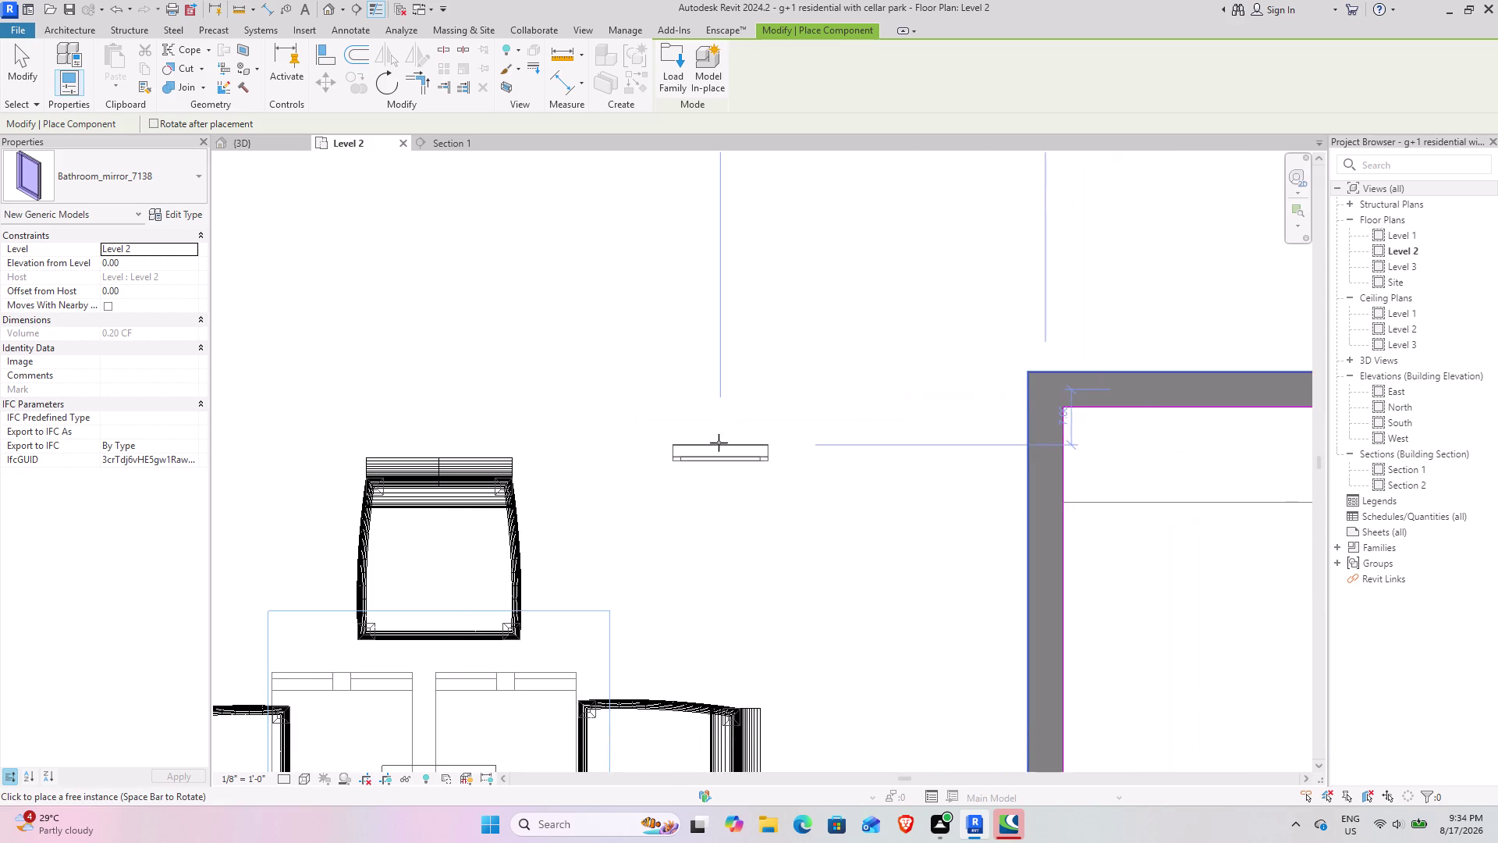
scroll(down, 3)
scroll(down, 3)
middle_drag(544, 470, 954, 399)
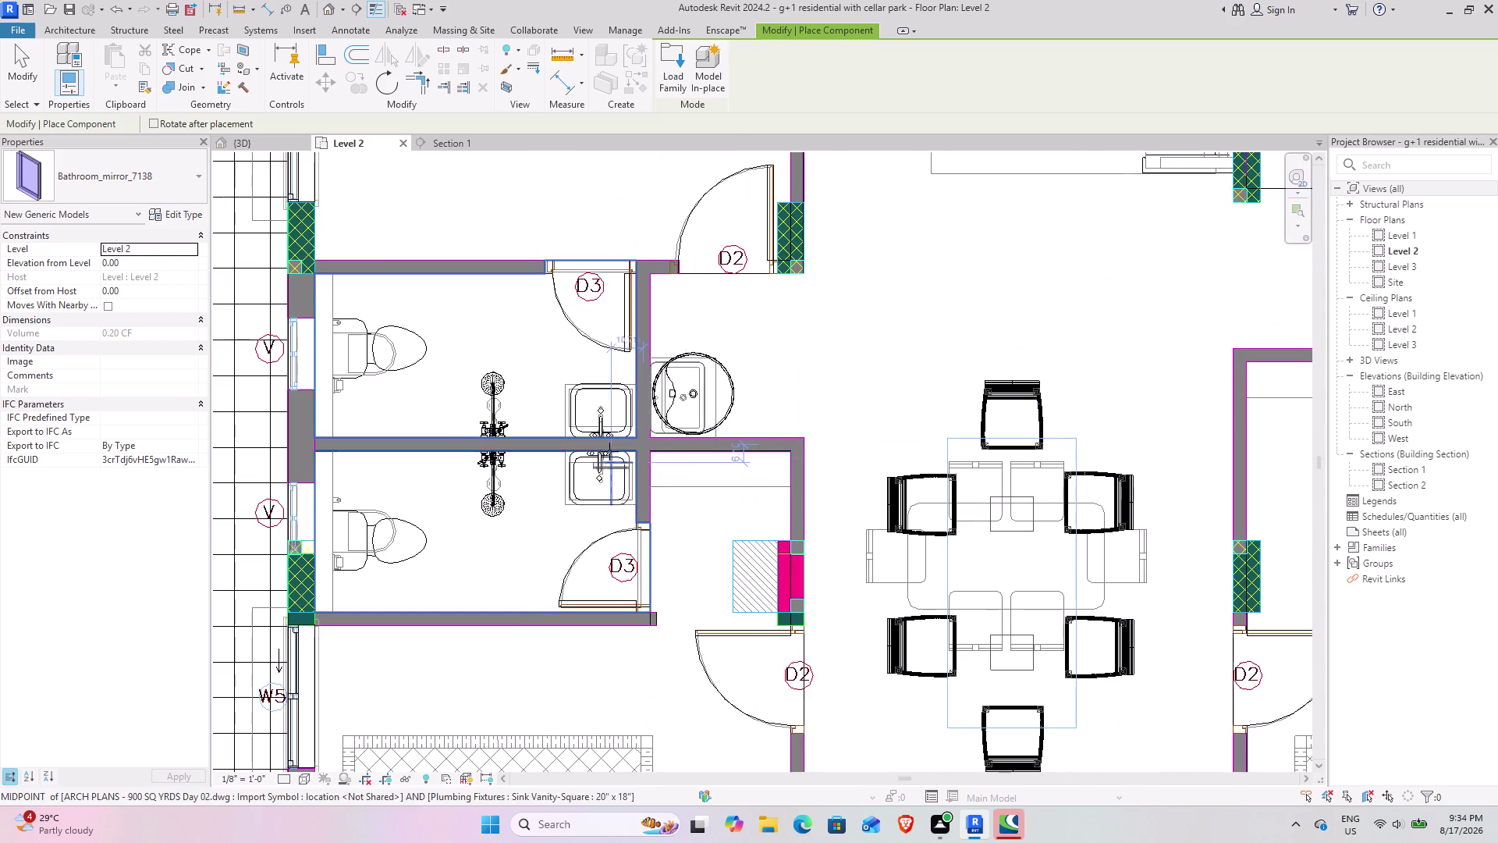
scroll(up, 3)
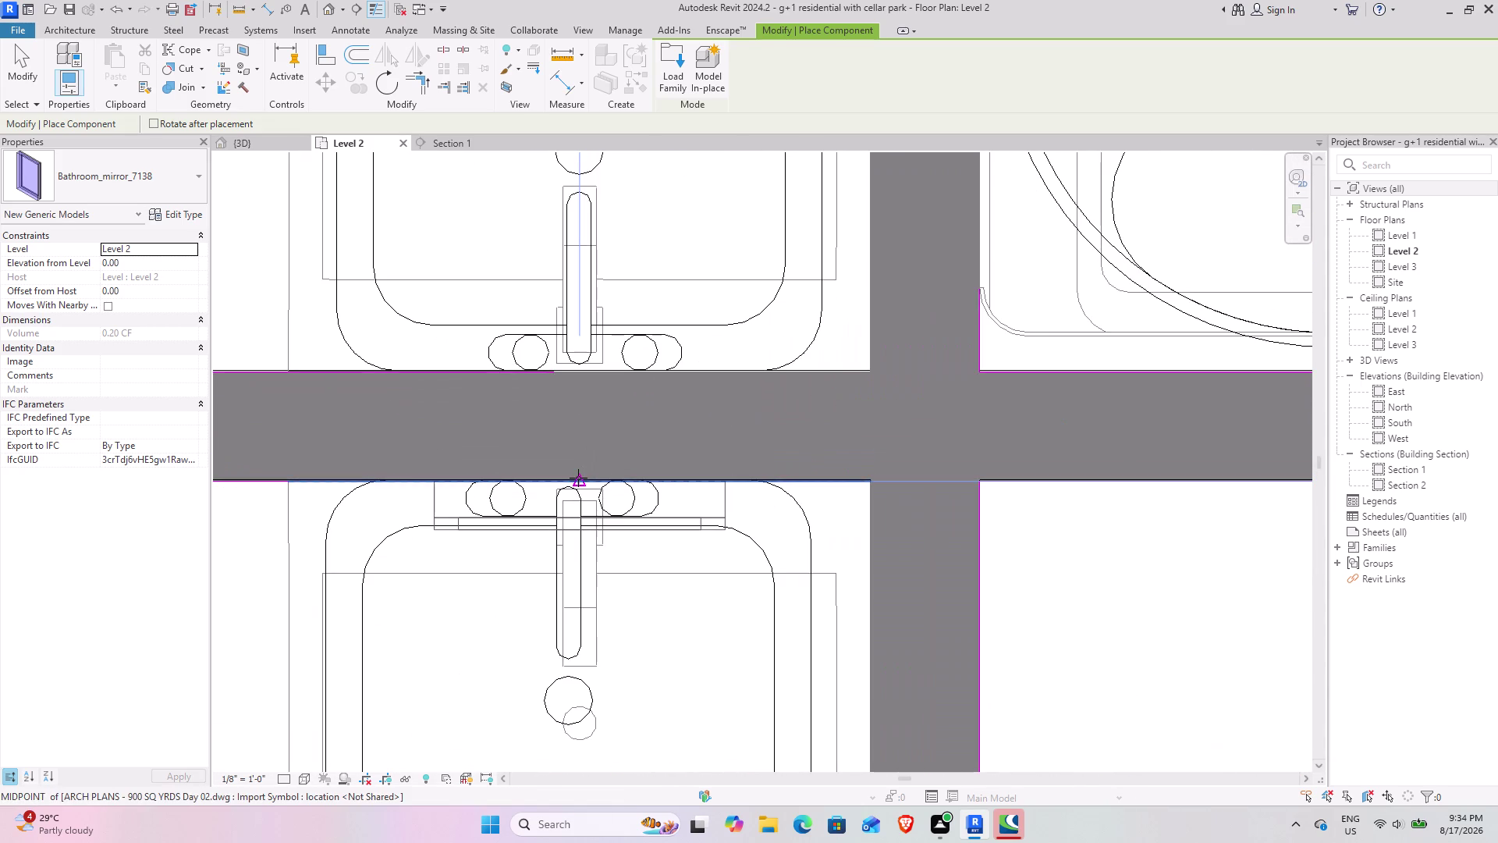
Rotate the mirror flat against the wall, place it above the upper sink, and finish placement.
click(579, 478)
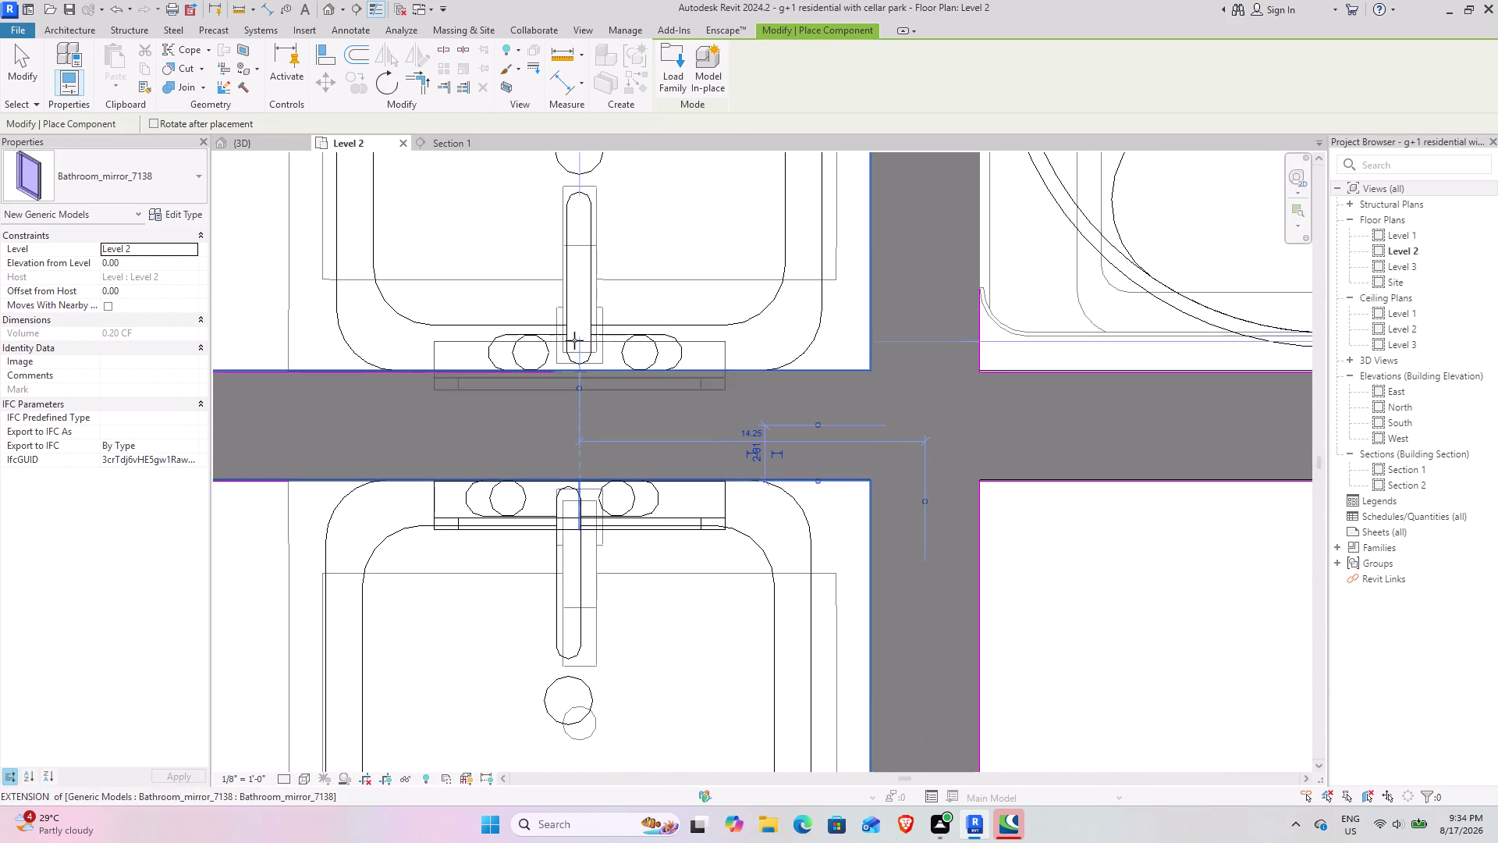
key(space)
key(space)
key(space)
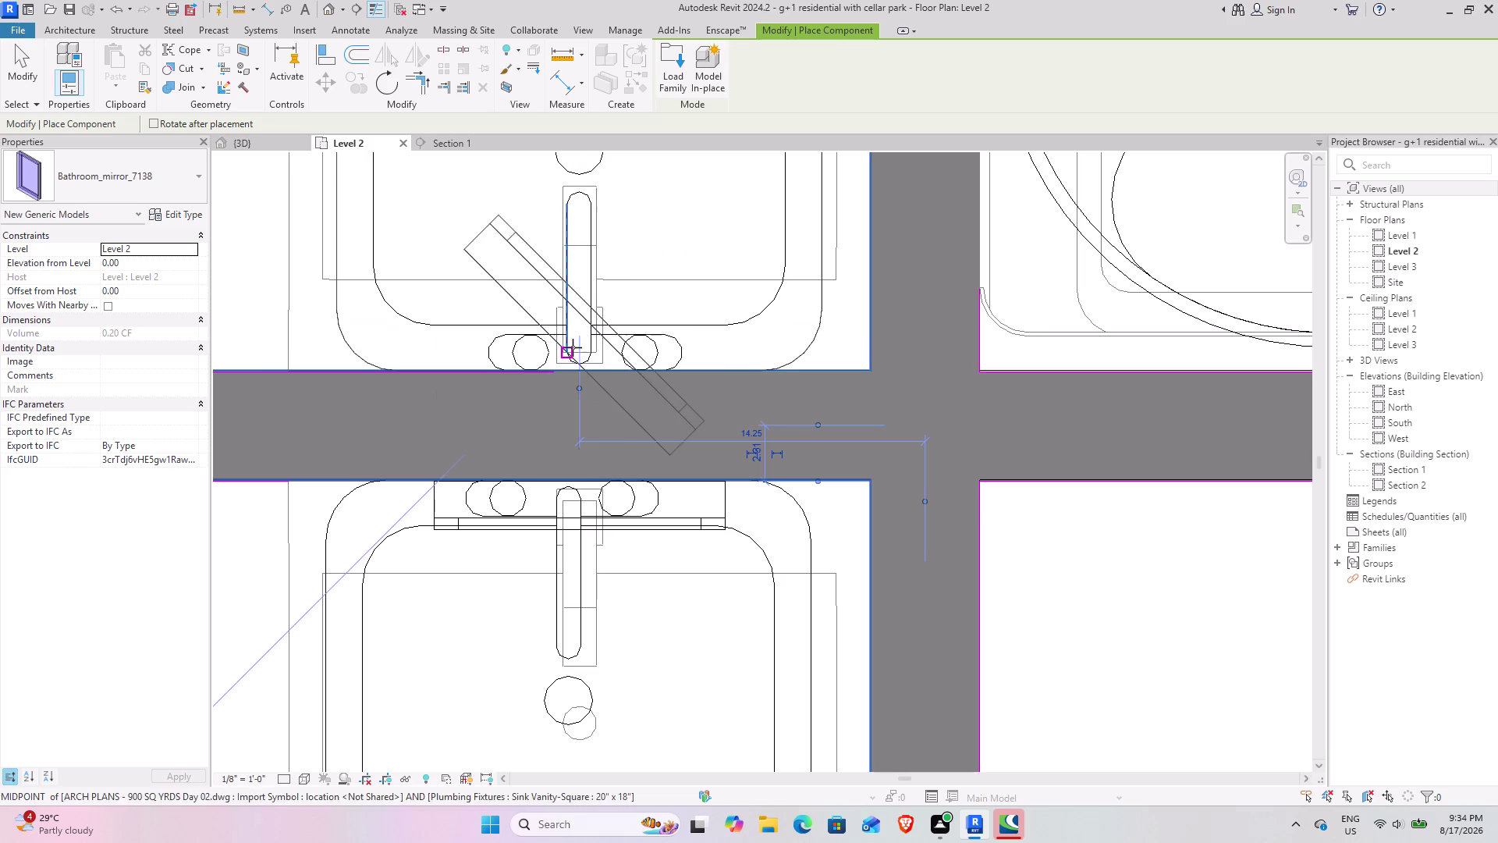
key(space)
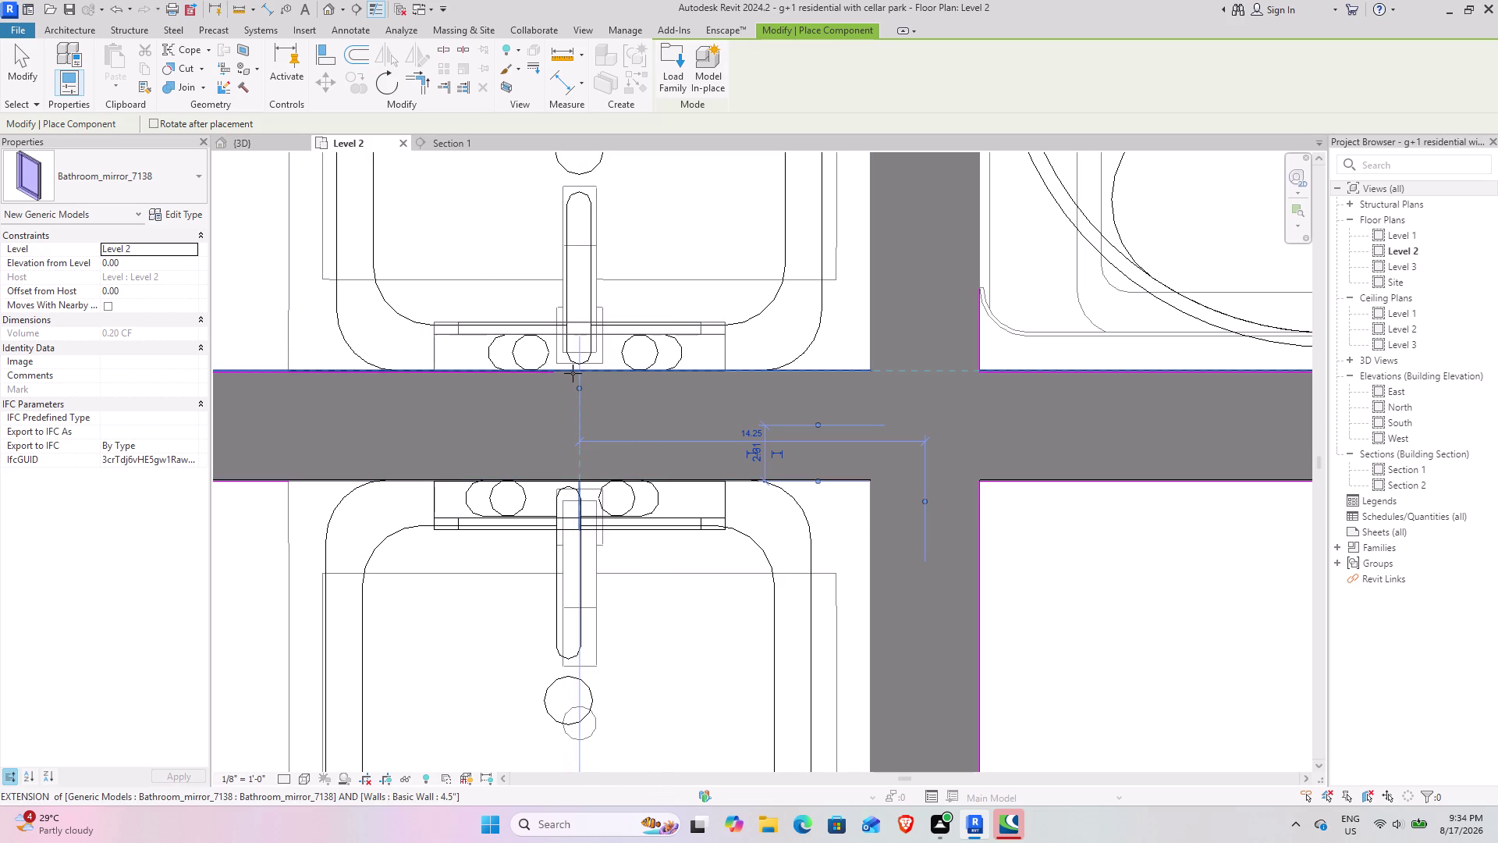
click(573, 373)
click(13, 48)
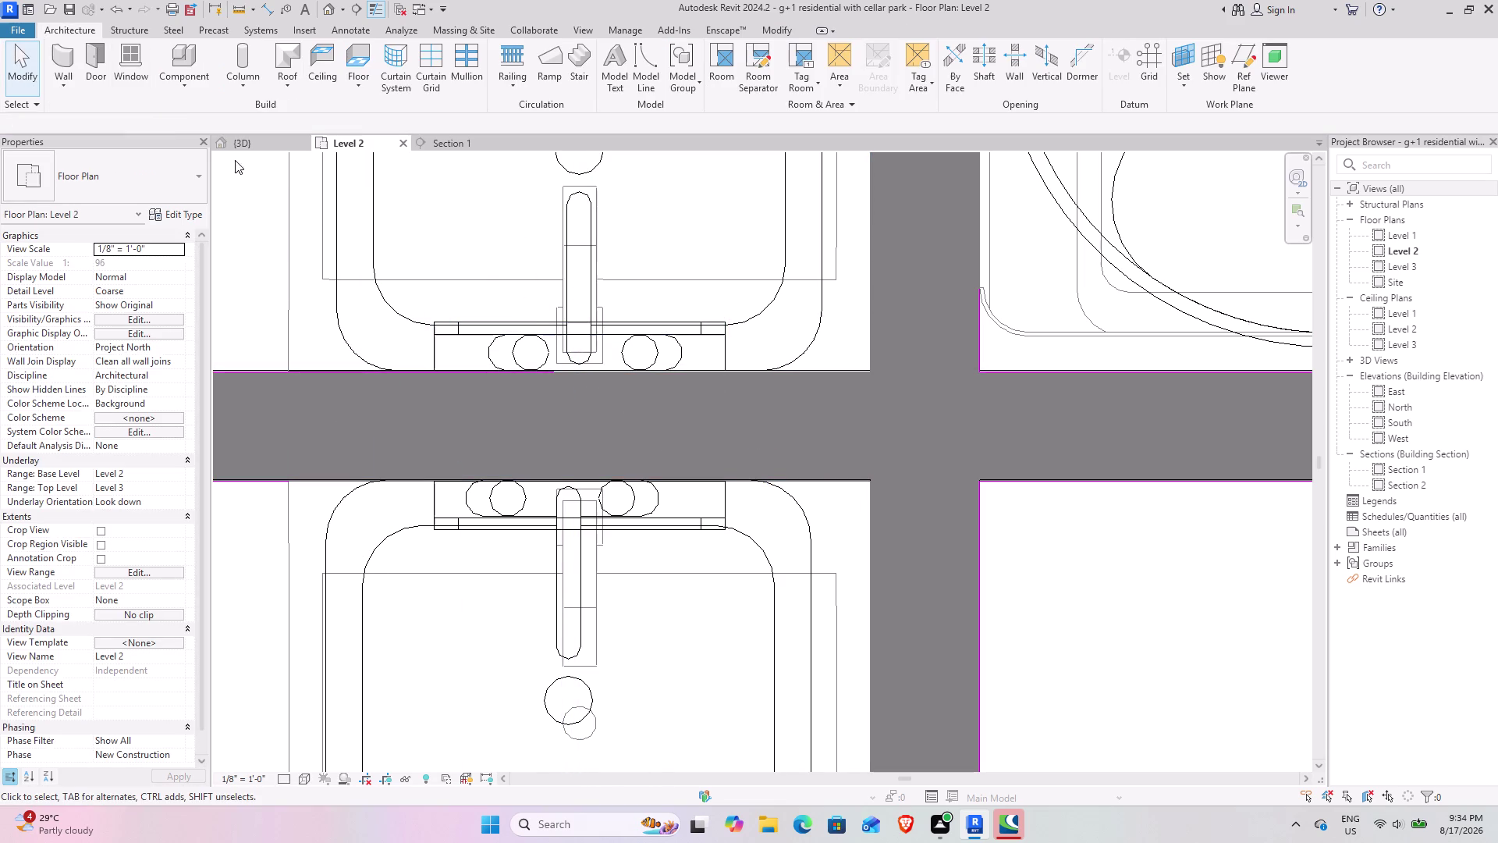
Check the washroom sinks in 3D, then select all bathroom mirror instances in Section 1 with SA.
click(243, 150)
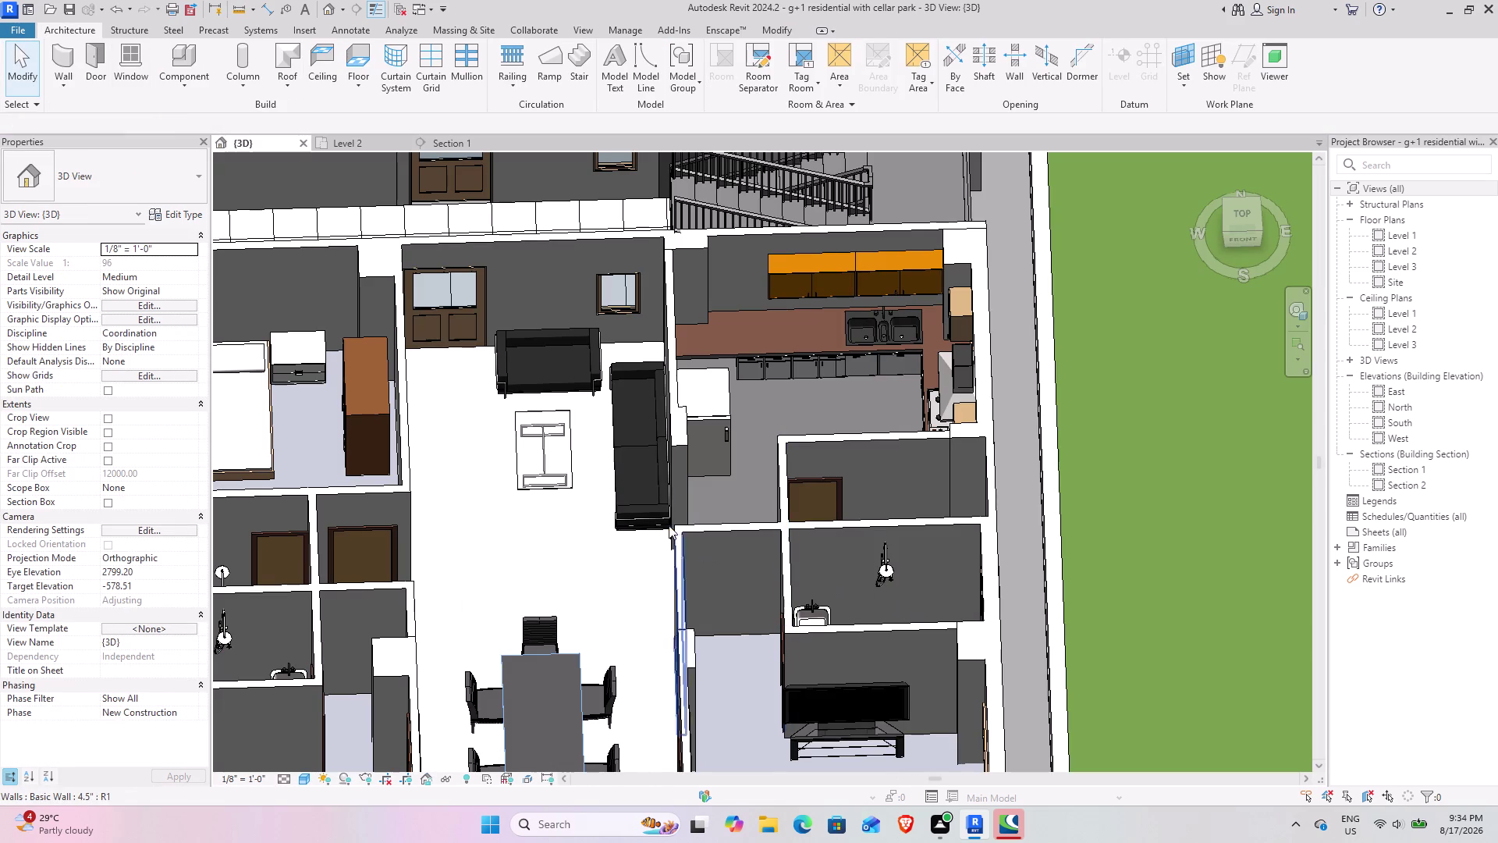
middle_drag(706, 568, 687, 627)
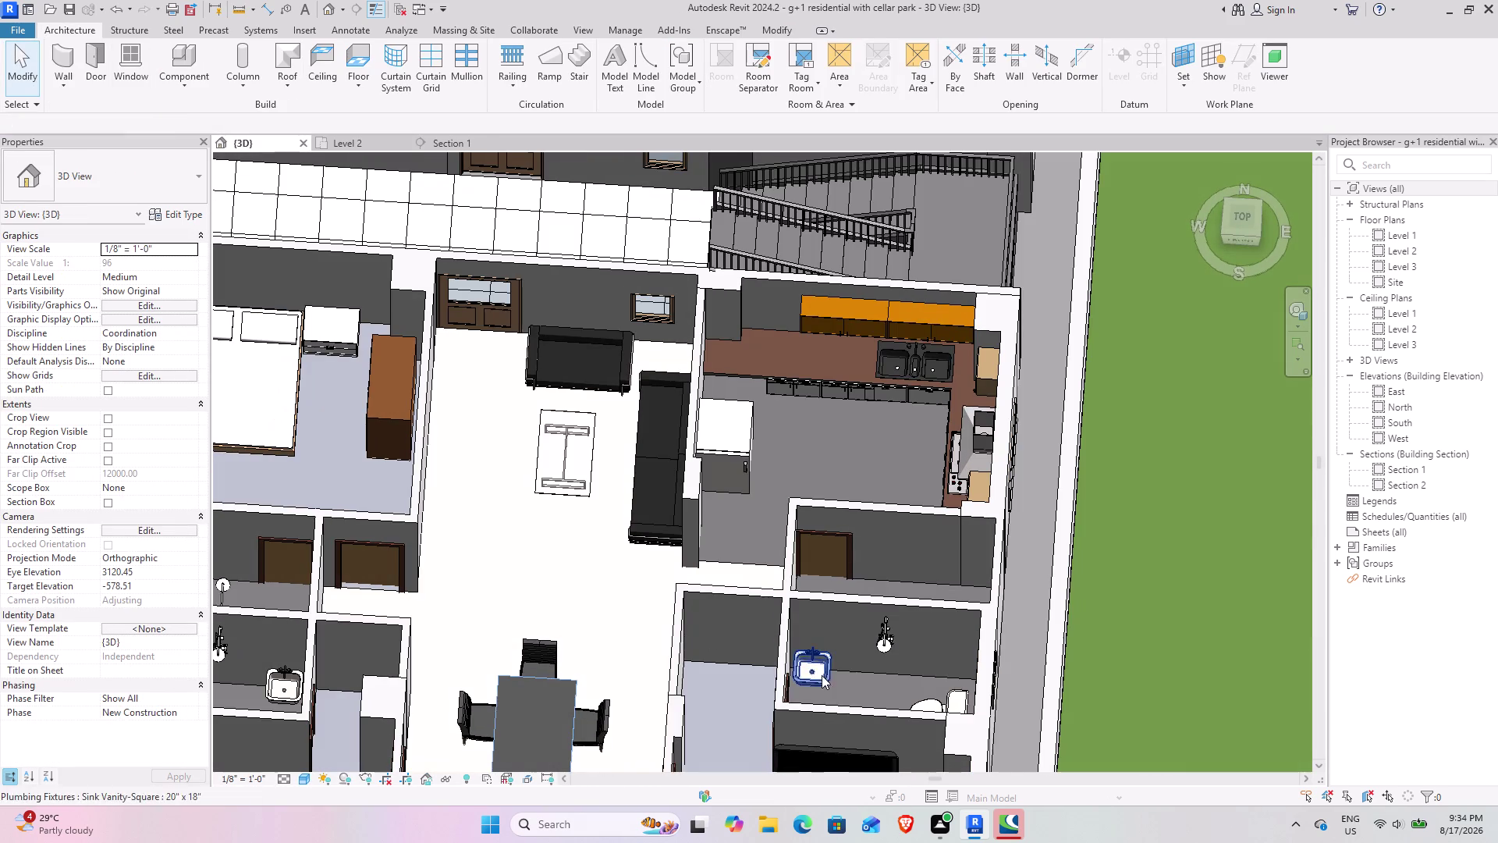
middle_drag(571, 594, 698, 523)
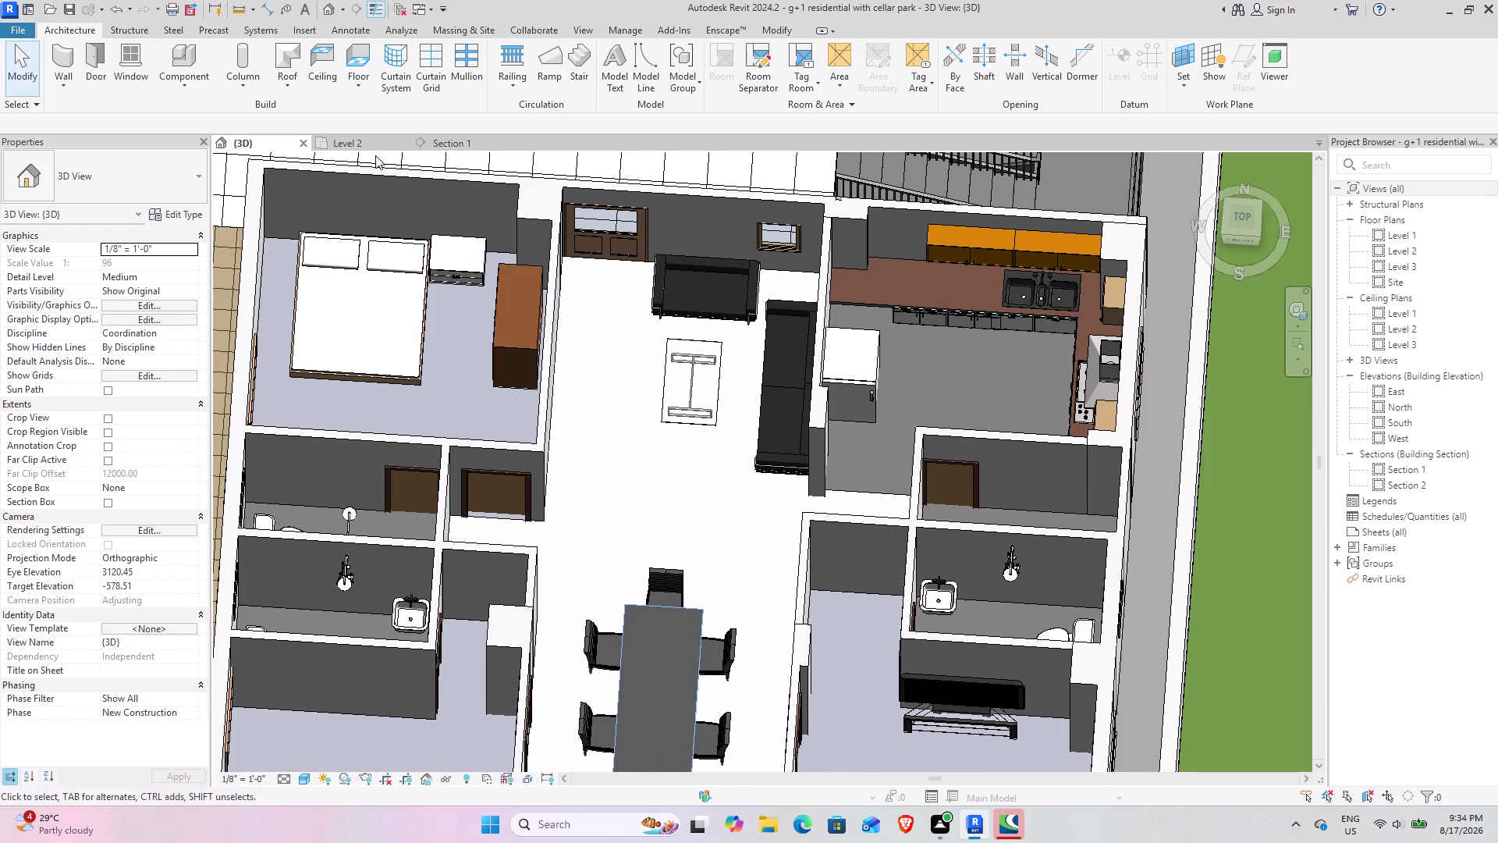
click(335, 145)
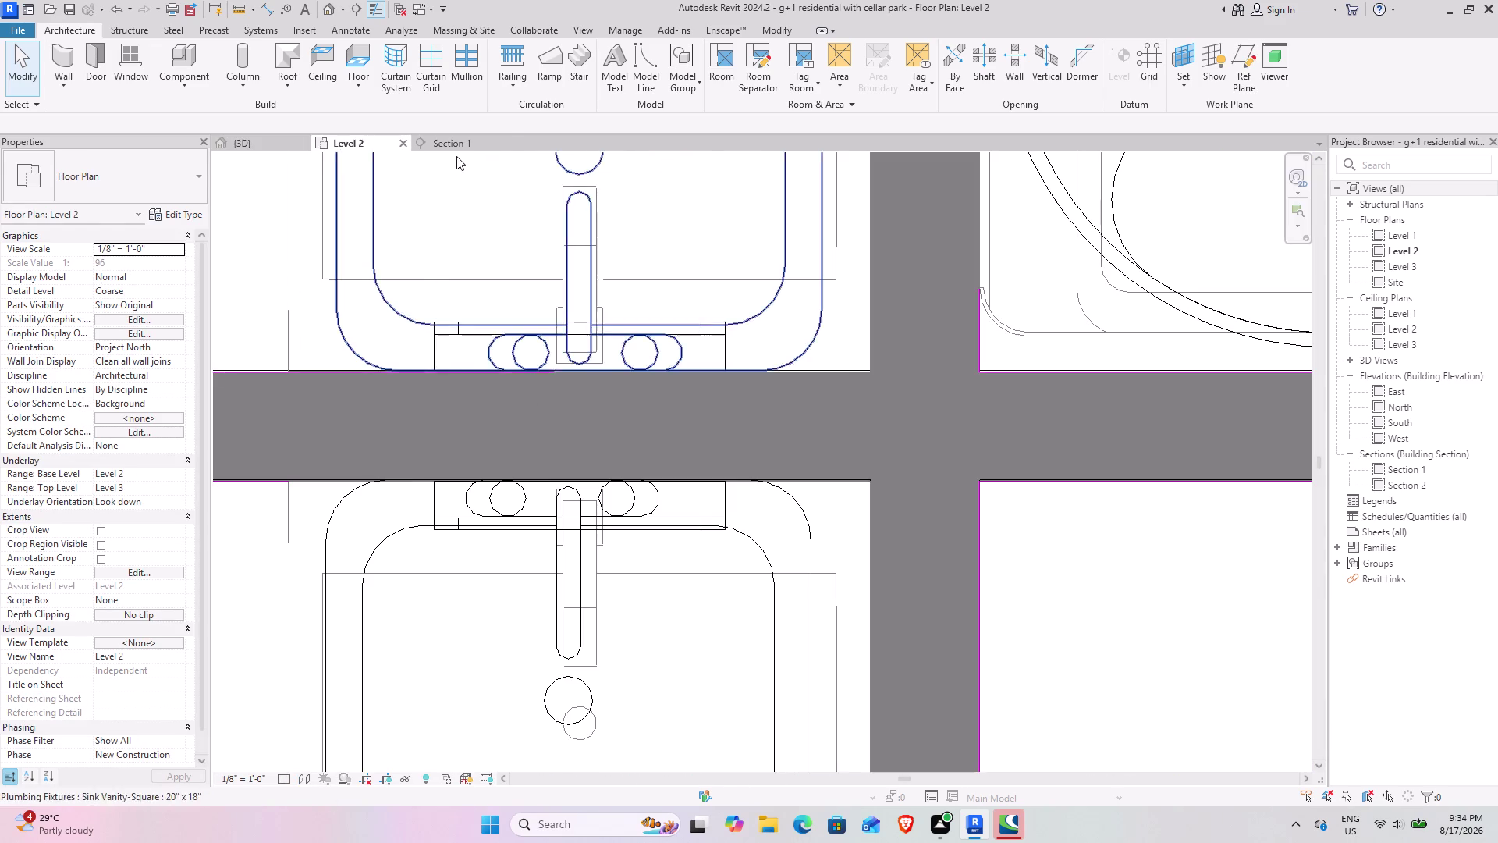
click(457, 145)
click(594, 573)
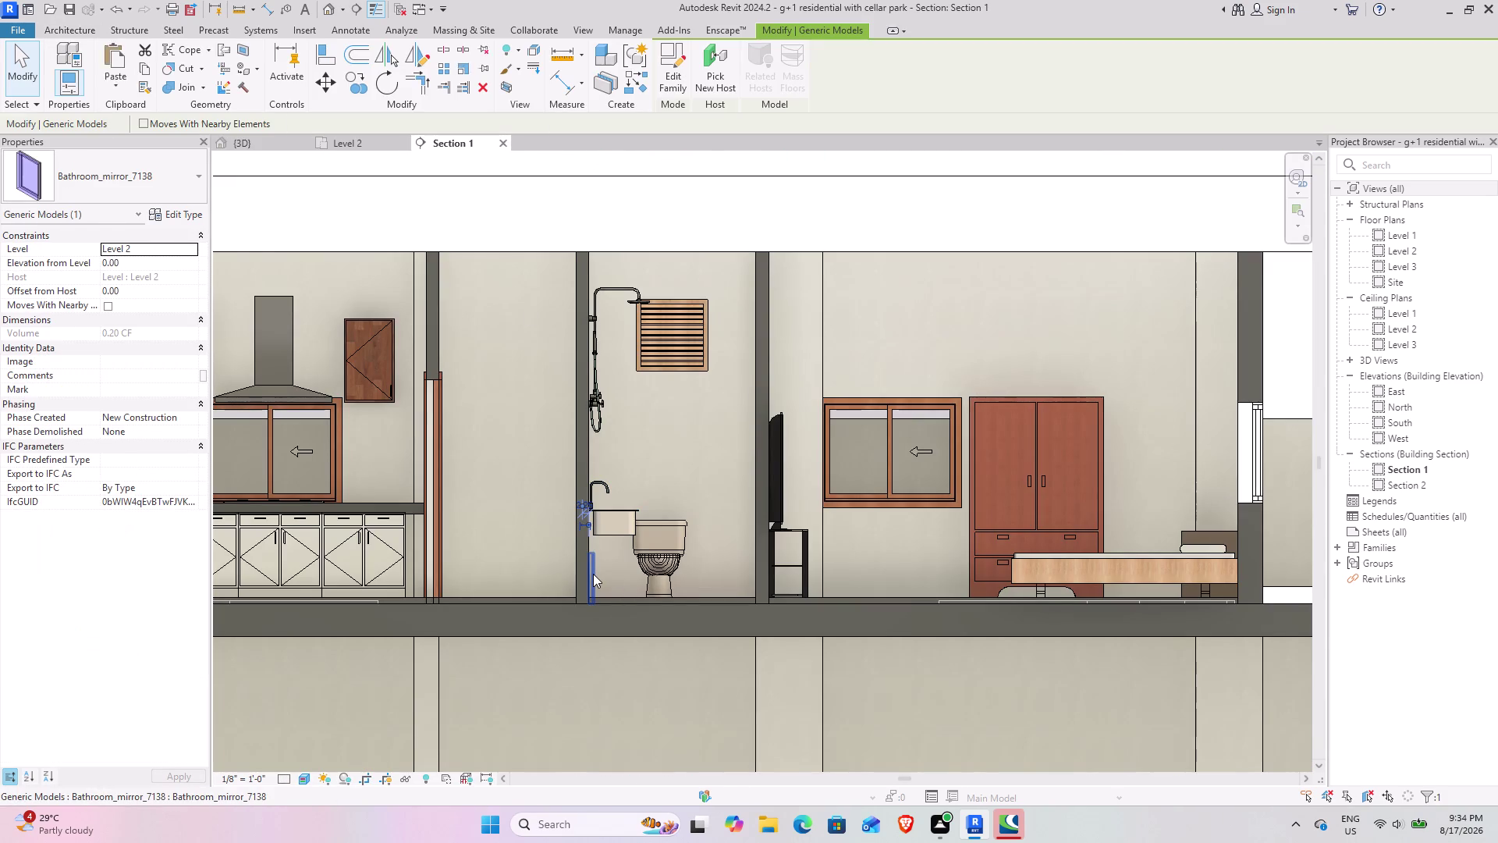
text(sa)
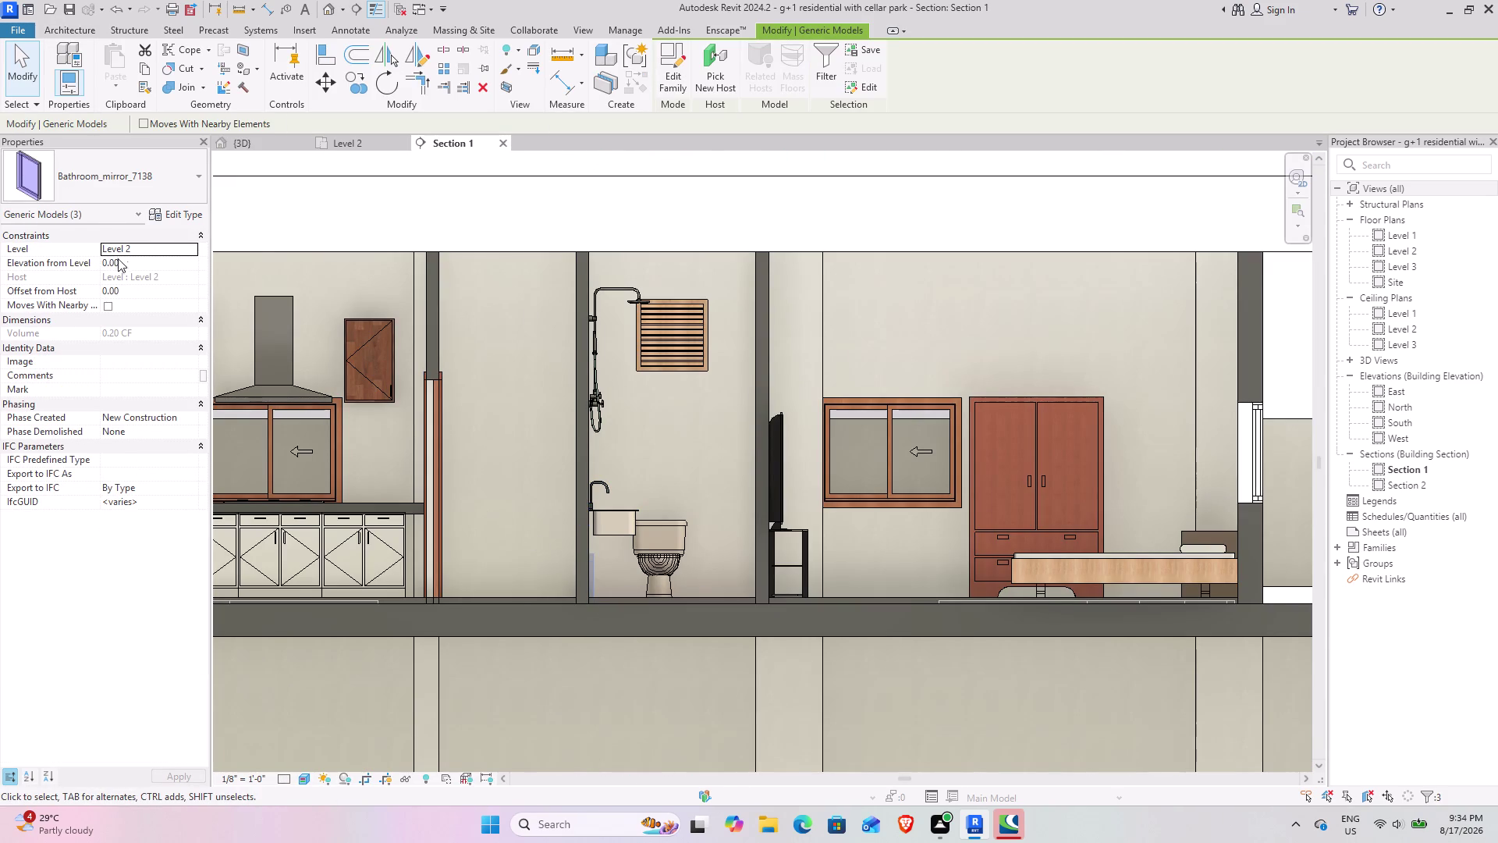
Set the mirrors' Elevation from Level to 3', then to 4' (48.00), and reopen 3D.
click(133, 263)
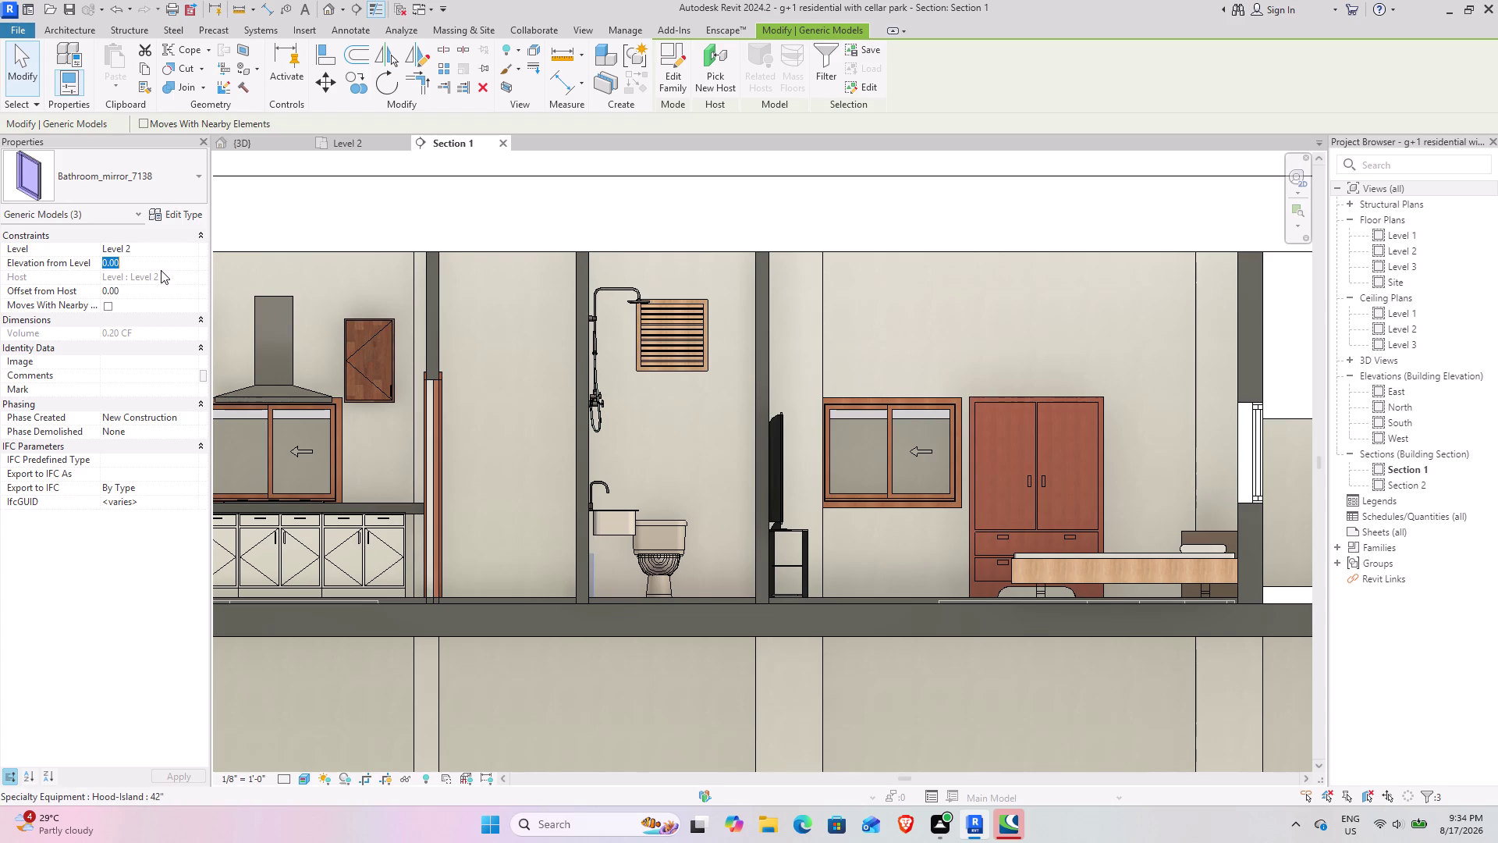
text(3')
key(Return)
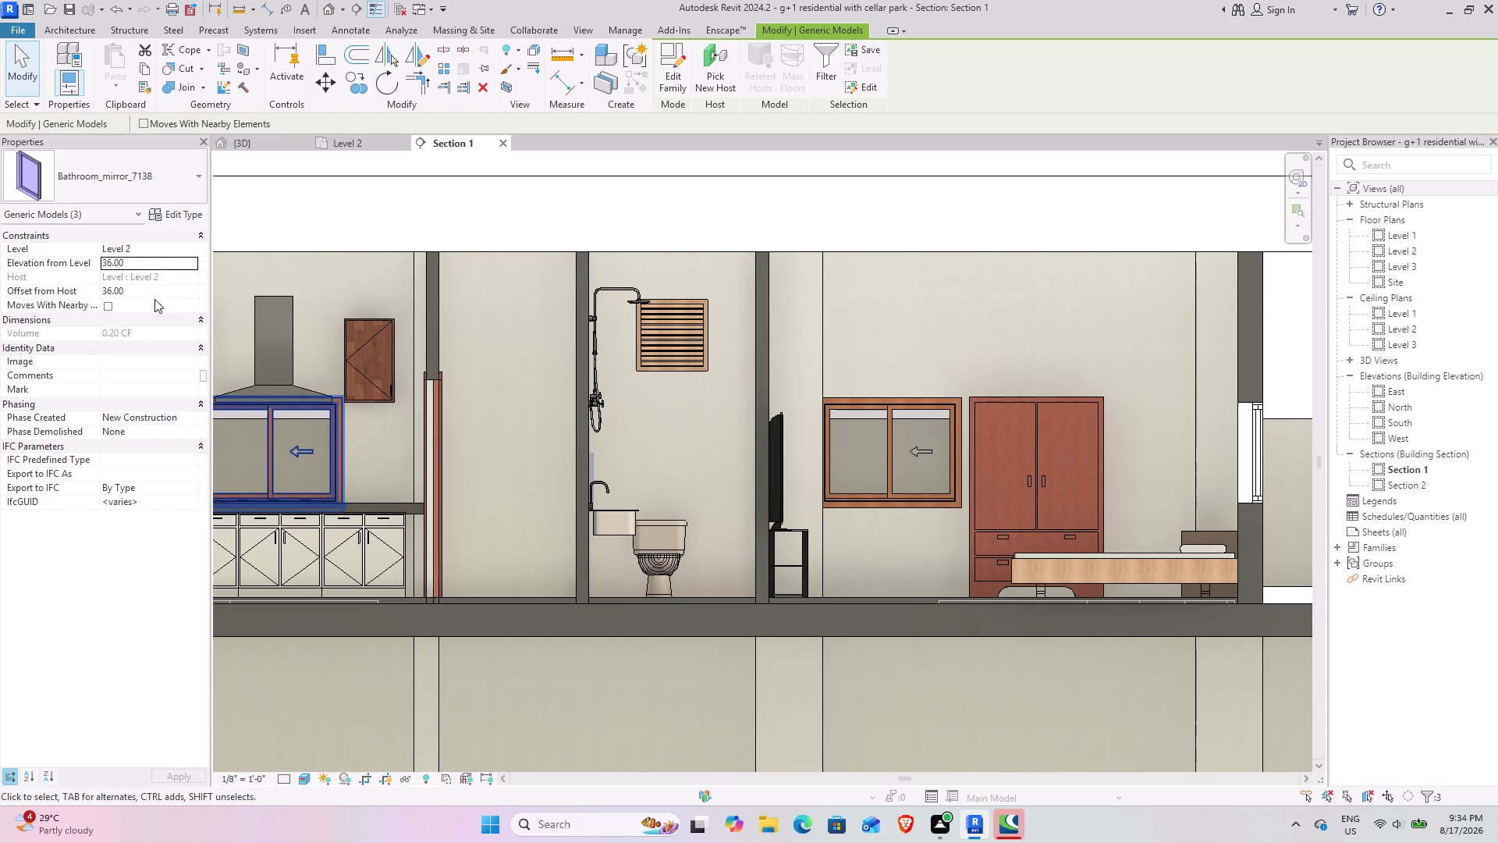
click(155, 263)
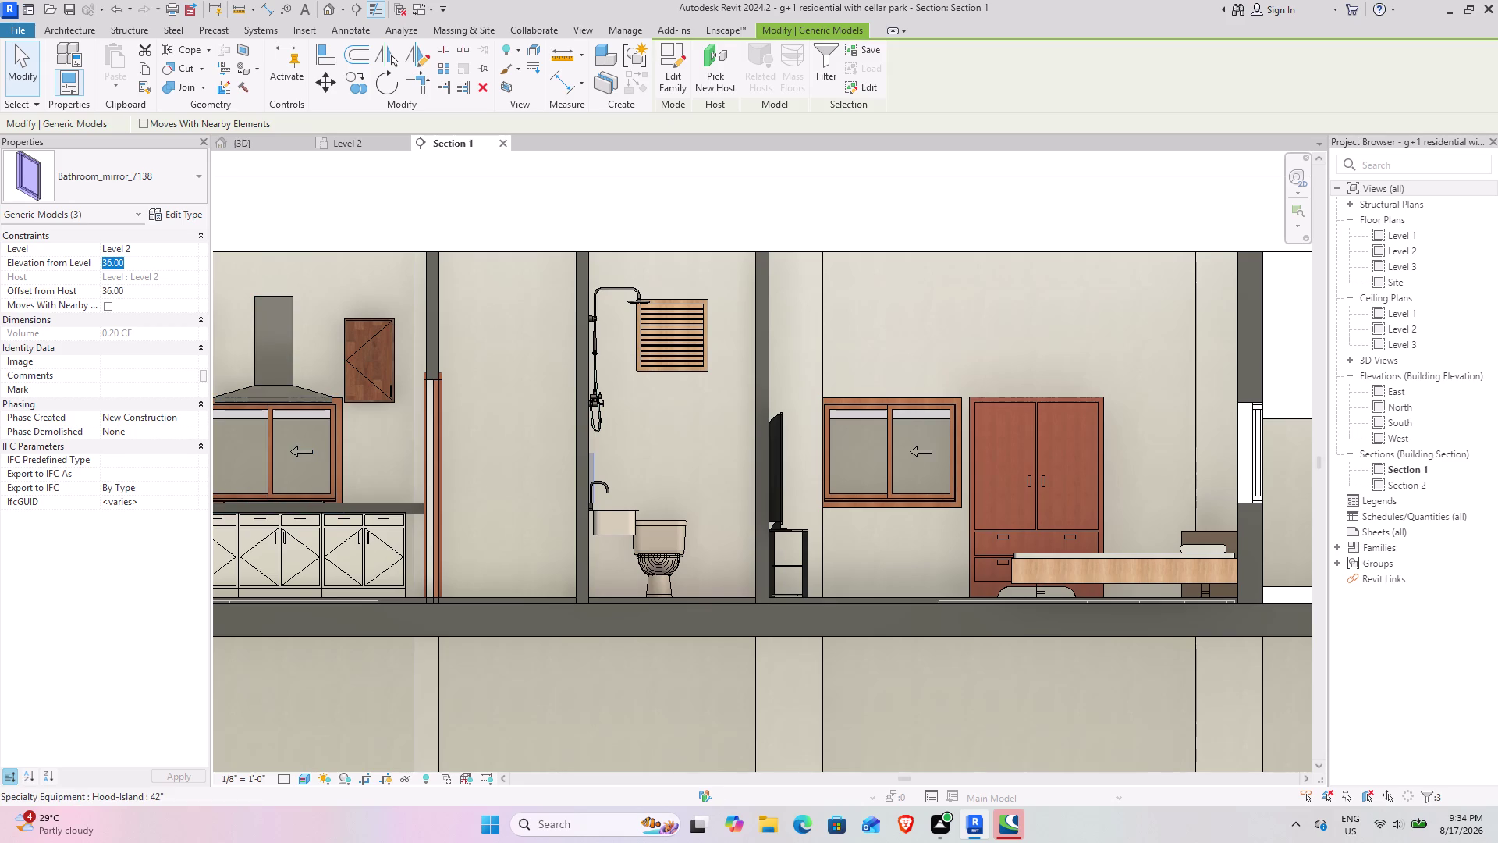
text(4')
key(Return)
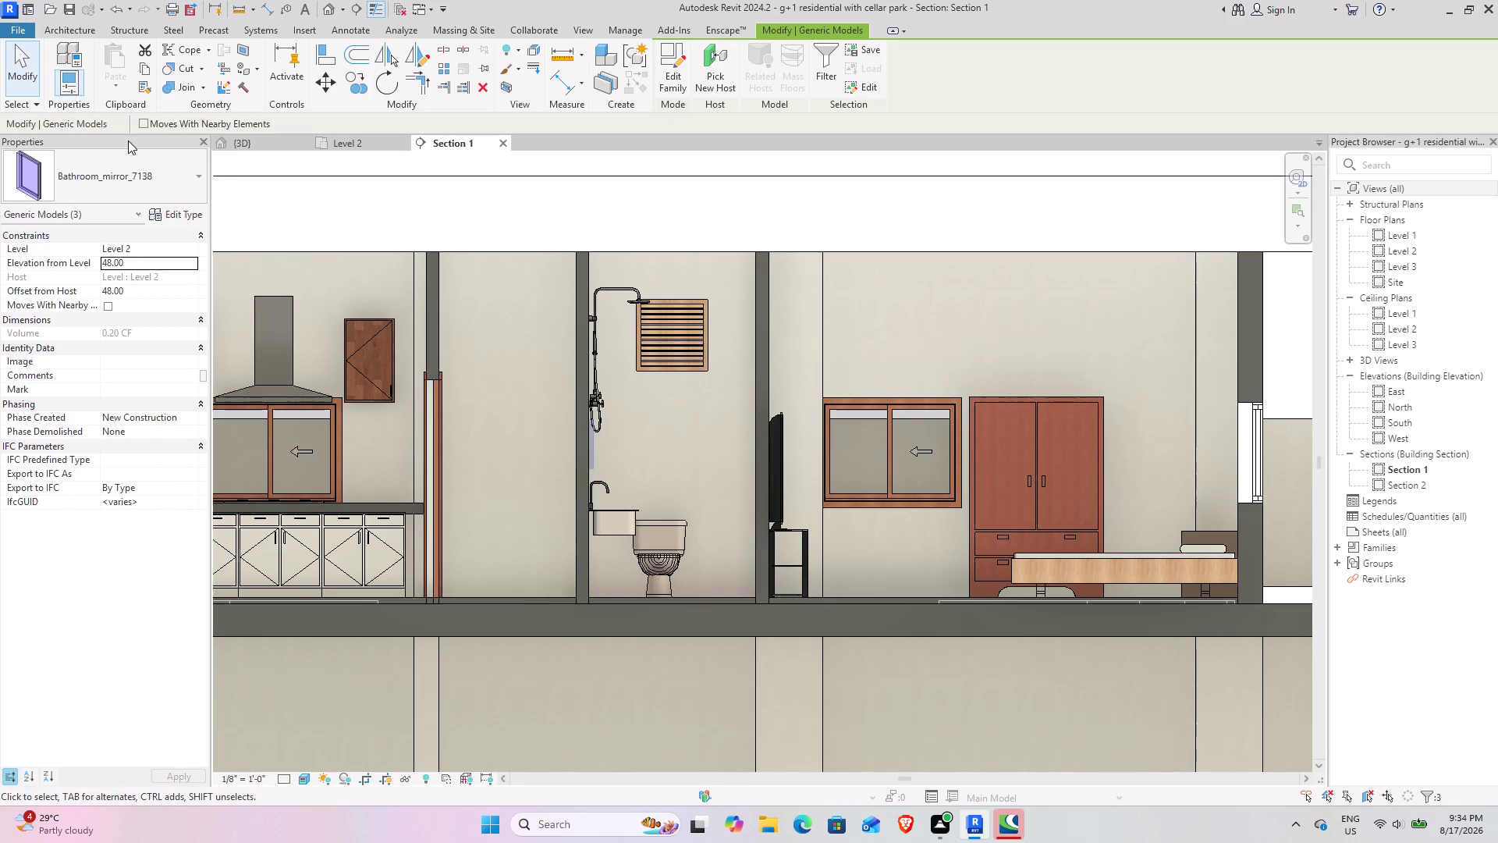
click(259, 140)
click(629, 501)
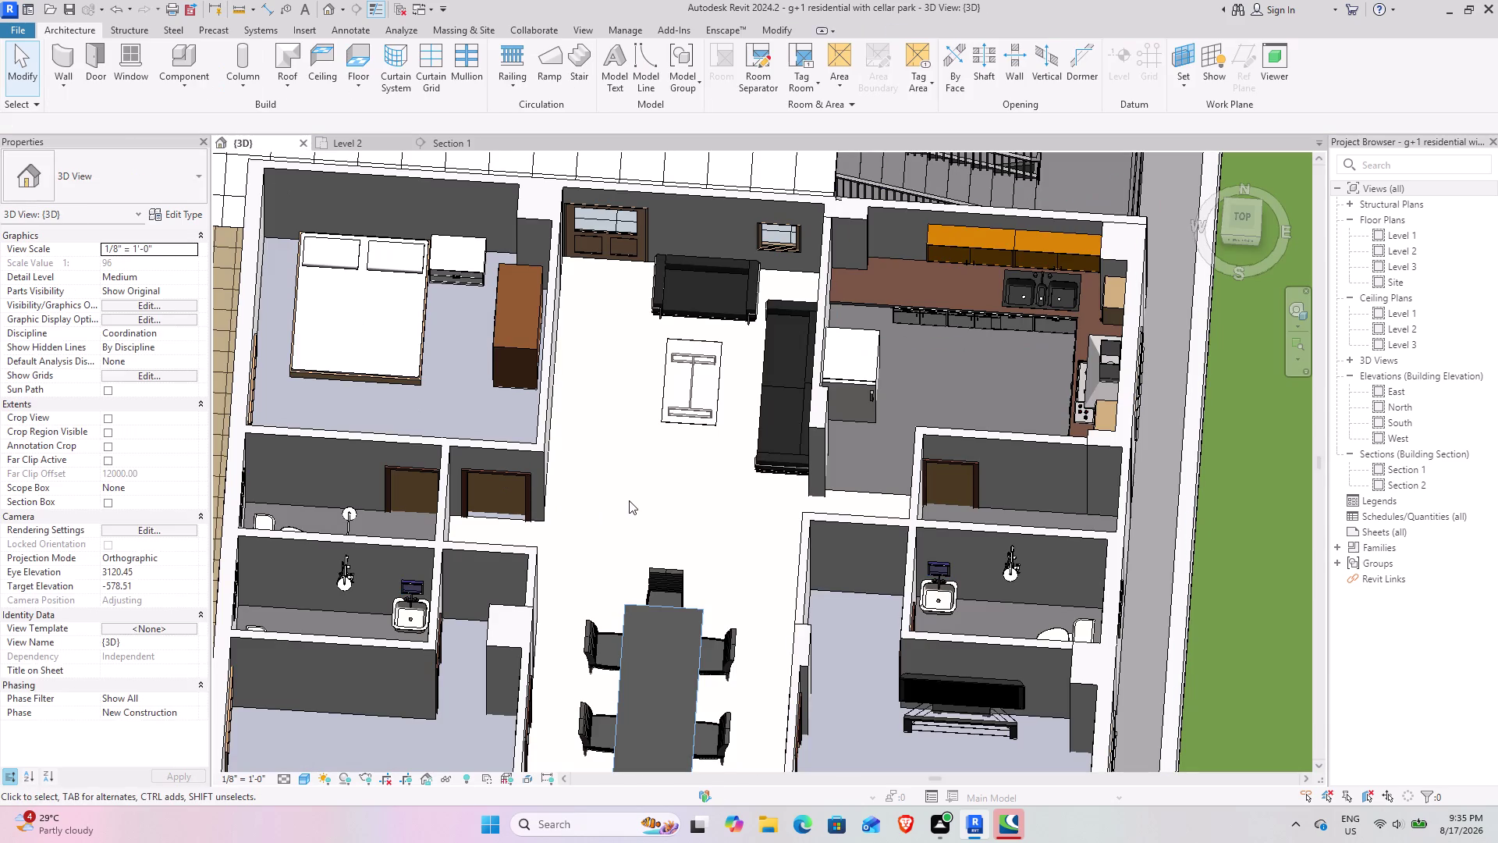
Orbit the 3D view to inspect the raised mirror and the Level 2 rooms.
scroll(up, 3)
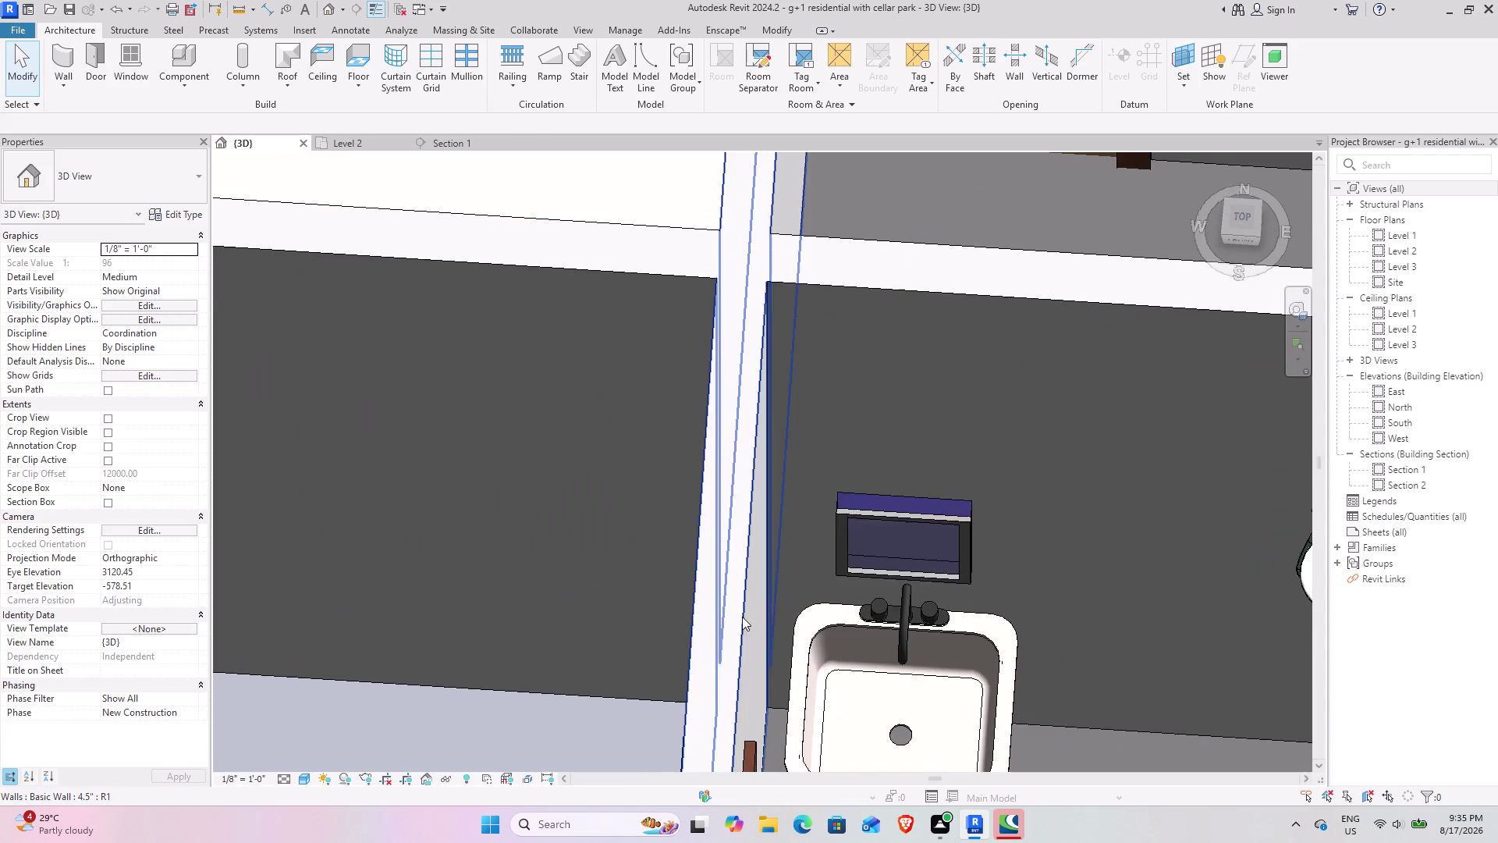
scroll(down, 3)
middle_drag(639, 652, 638, 600)
scroll(down, 3)
middle_drag(597, 594, 678, 542)
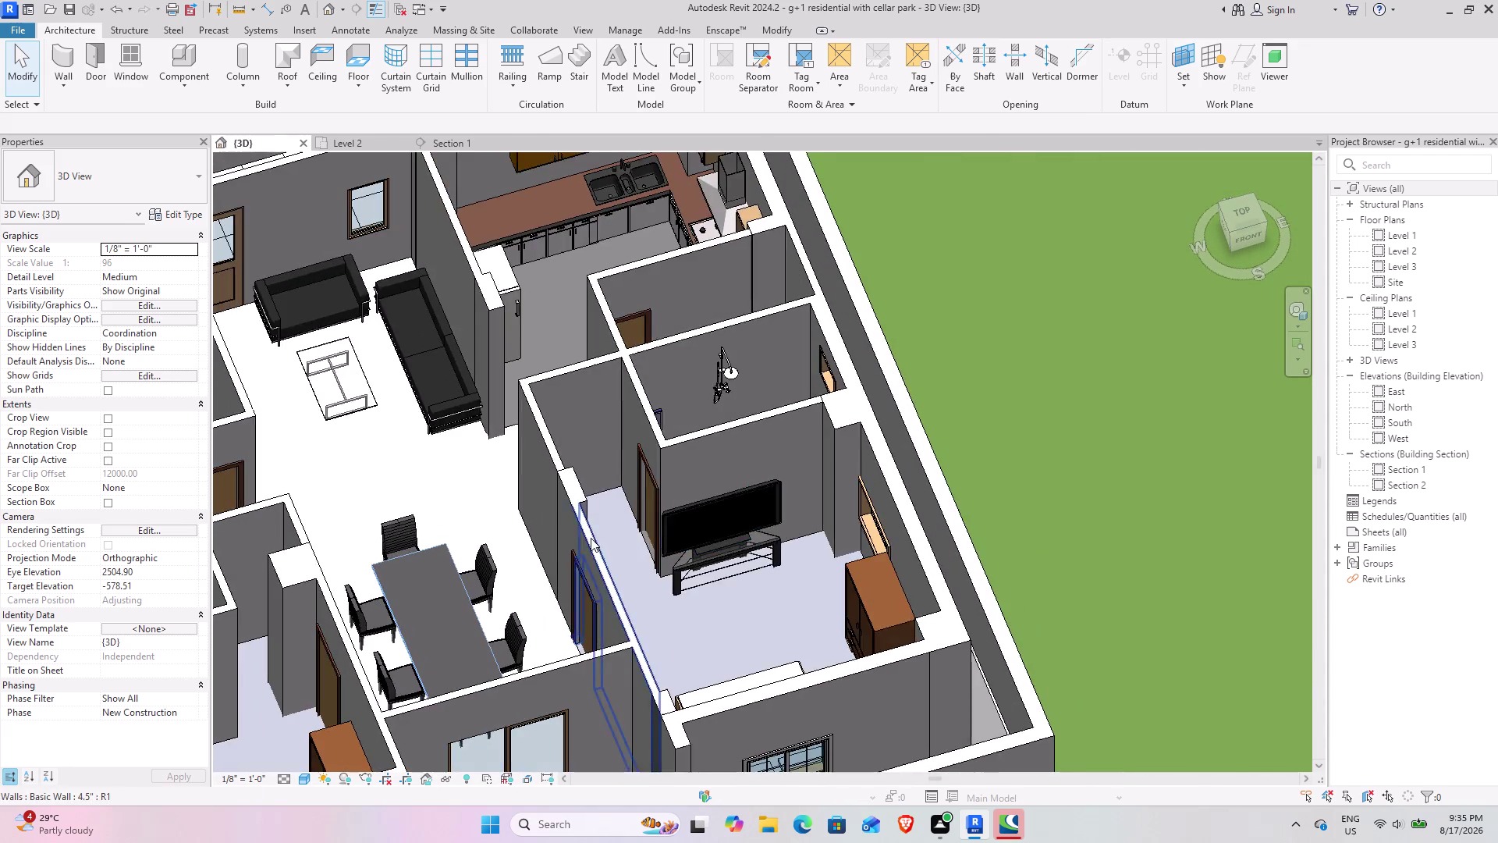
scroll(down, 3)
middle_drag(551, 539, 829, 529)
middle_drag(676, 517, 566, 642)
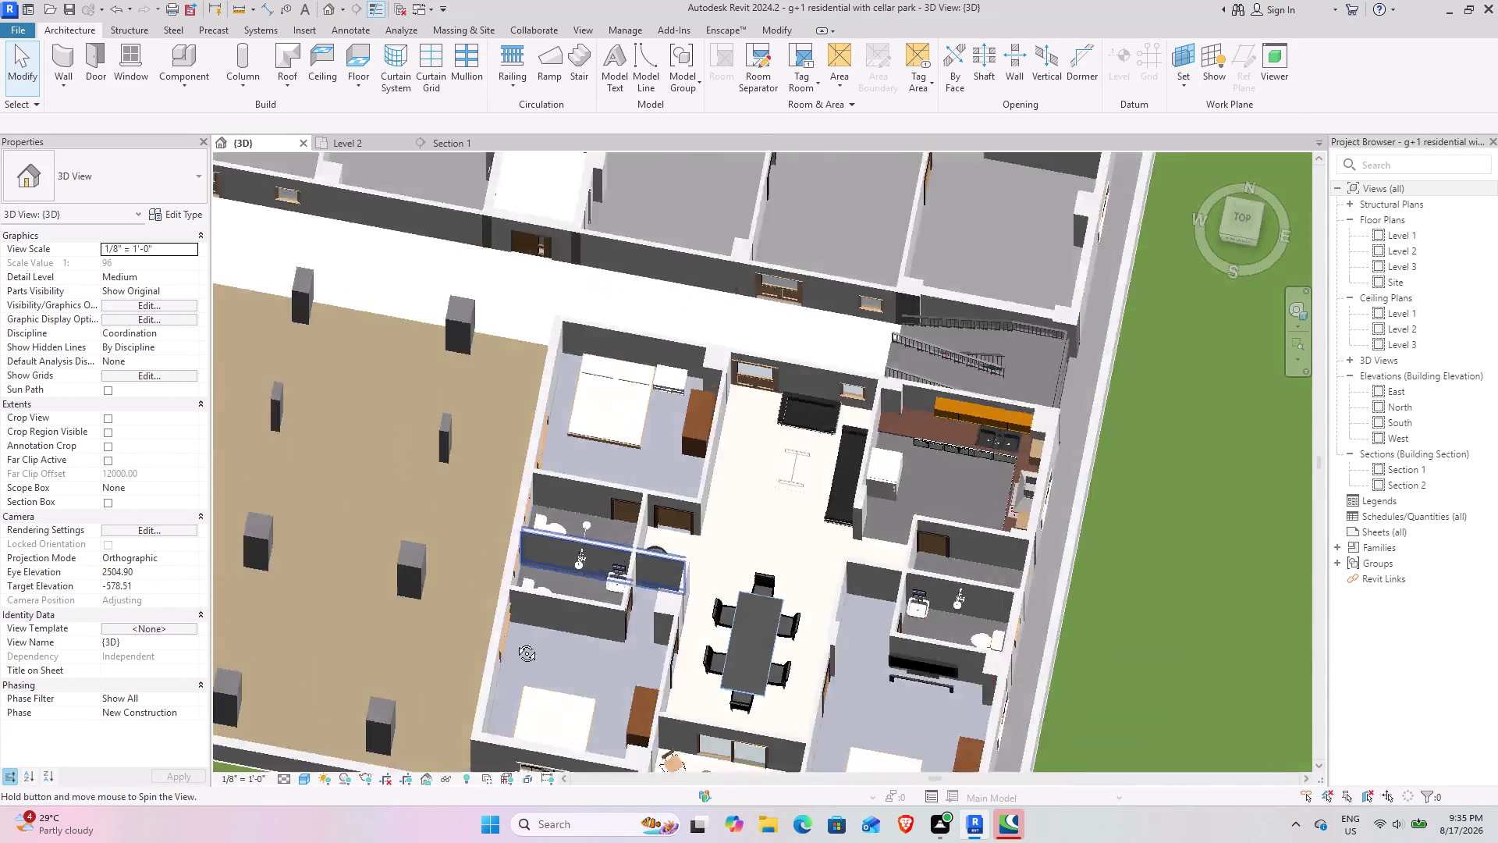
middle_drag(566, 643, 458, 630)
middle_drag(685, 533, 384, 486)
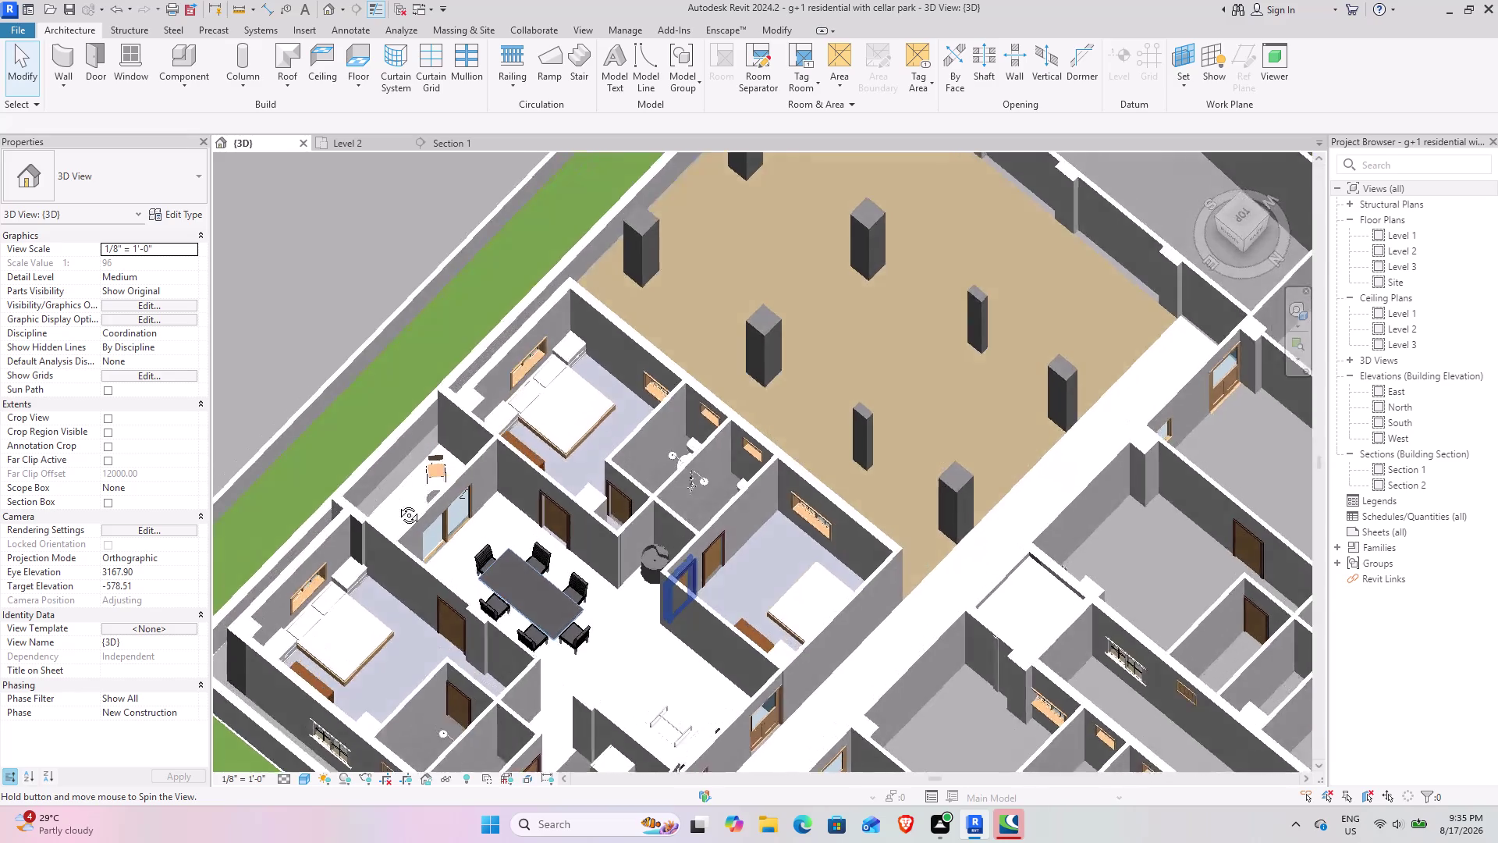
middle_drag(383, 487, 807, 429)
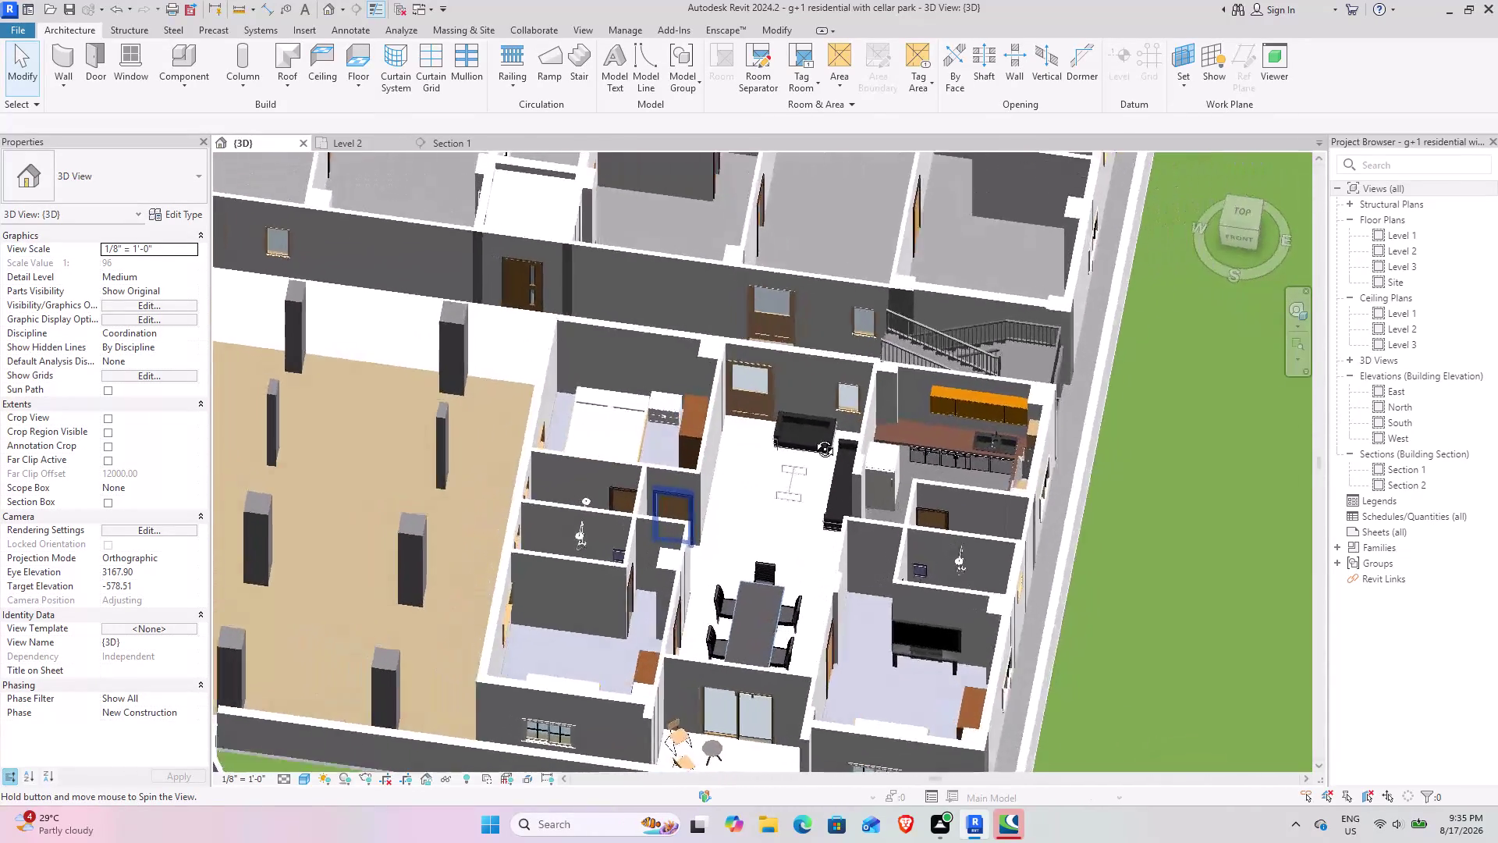
middle_drag(807, 429, 837, 463)
middle_drag(707, 543, 370, 469)
scroll(up, 3)
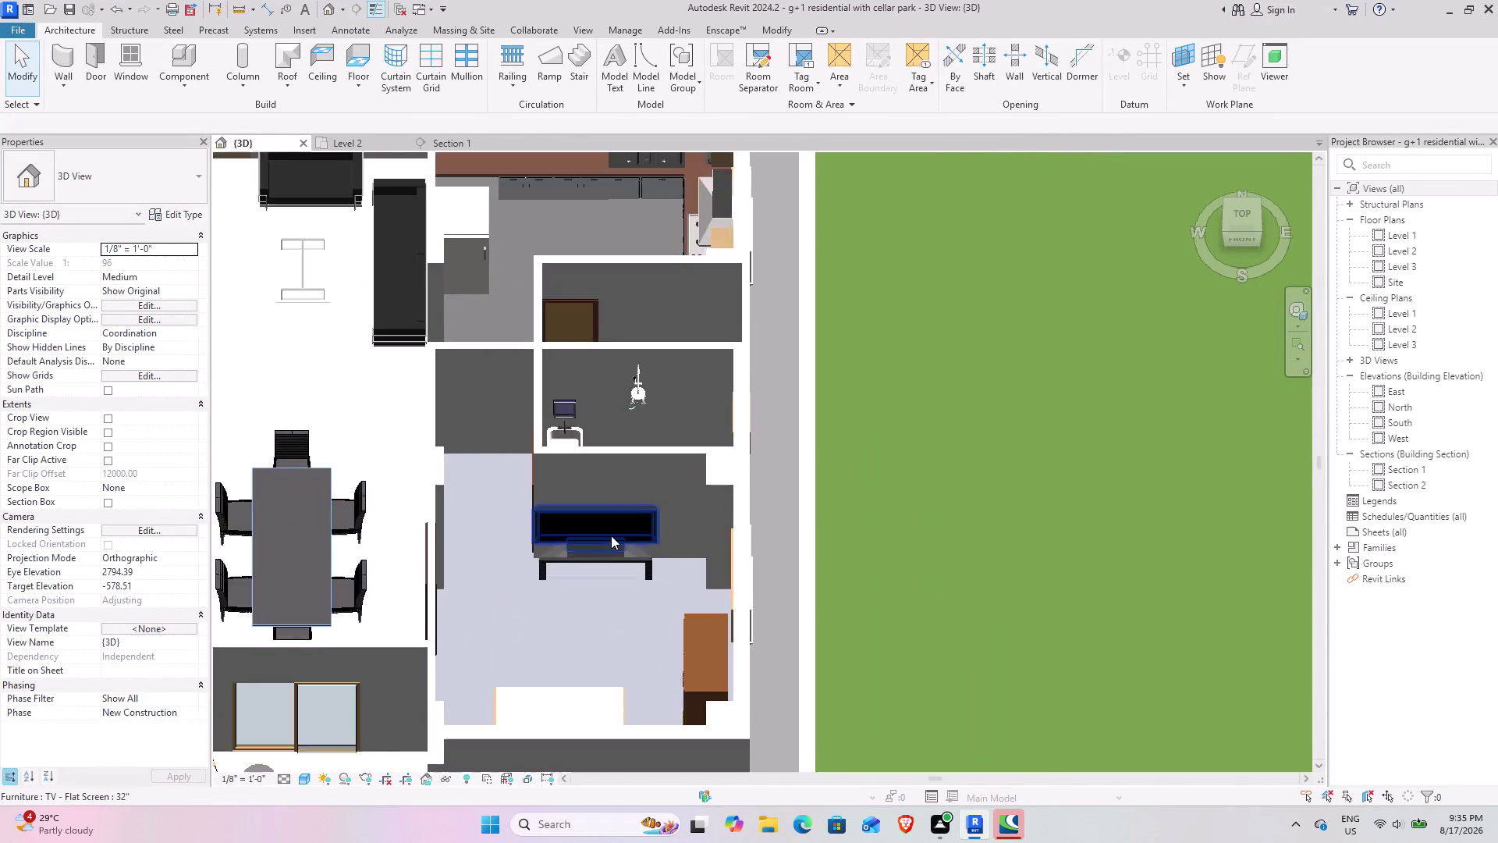
scroll(up, 3)
Nudge the living room TV stand seven steps to the right.
click(604, 578)
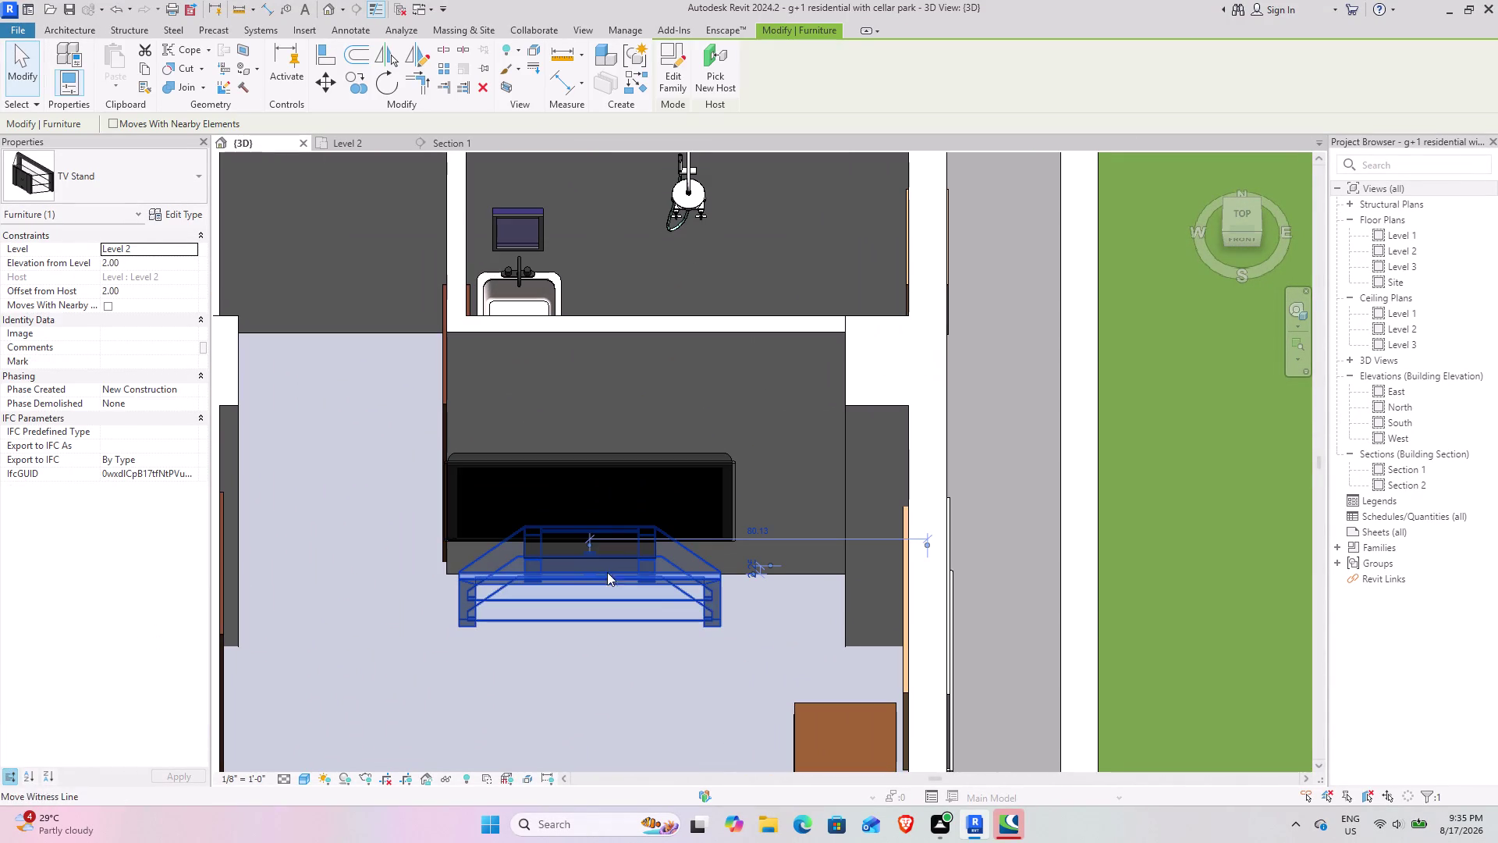
key(Right)
key(Right)
key(Right)
key(Right)
key(Right)
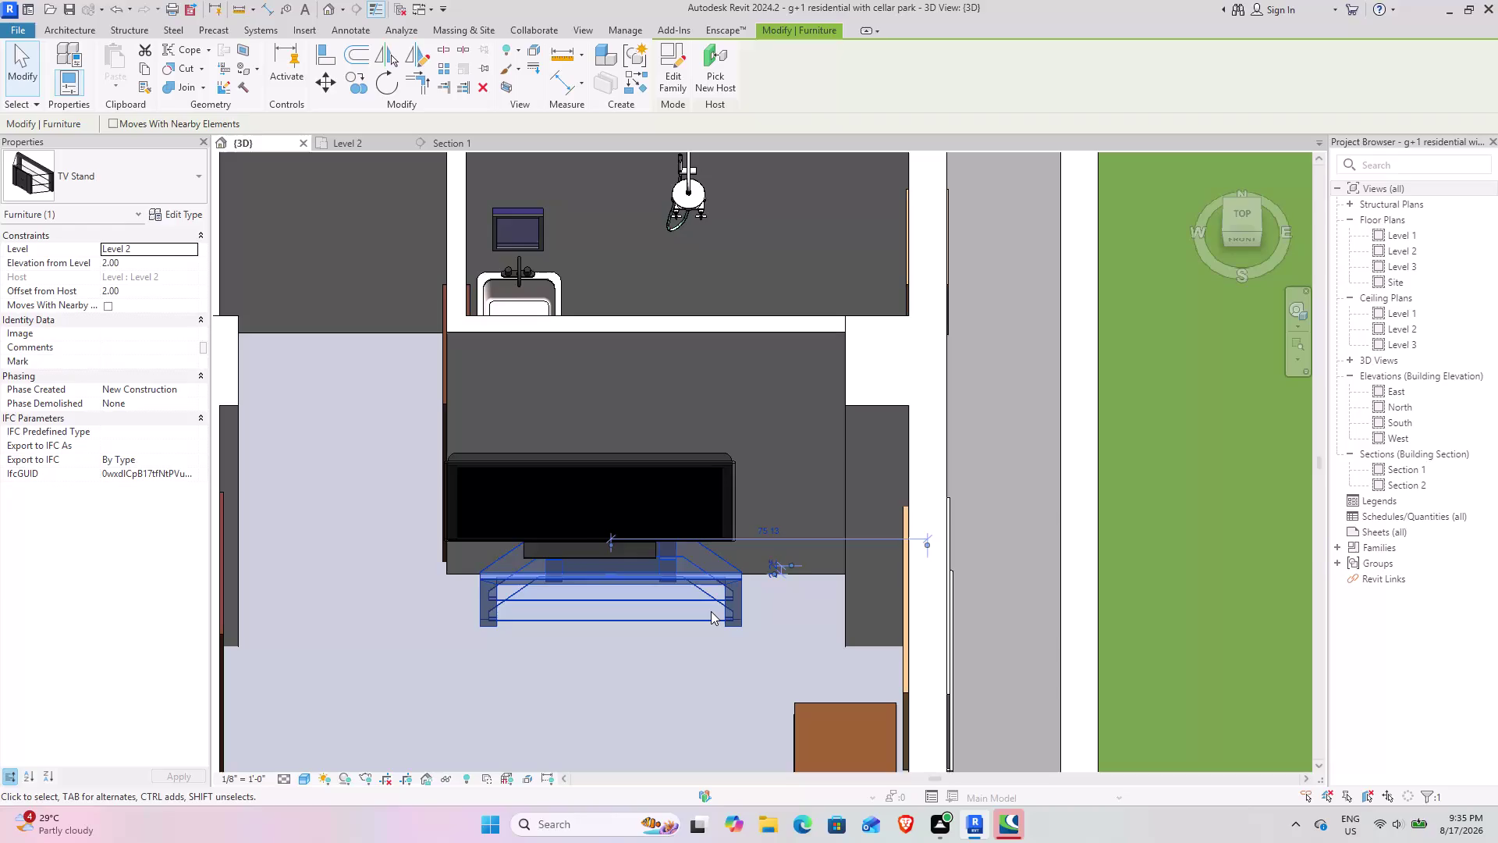
key(Right)
key(Right)
Nudge the flat-screen TV seven steps right so it is centred over the stand.
click(686, 471)
key(Right)
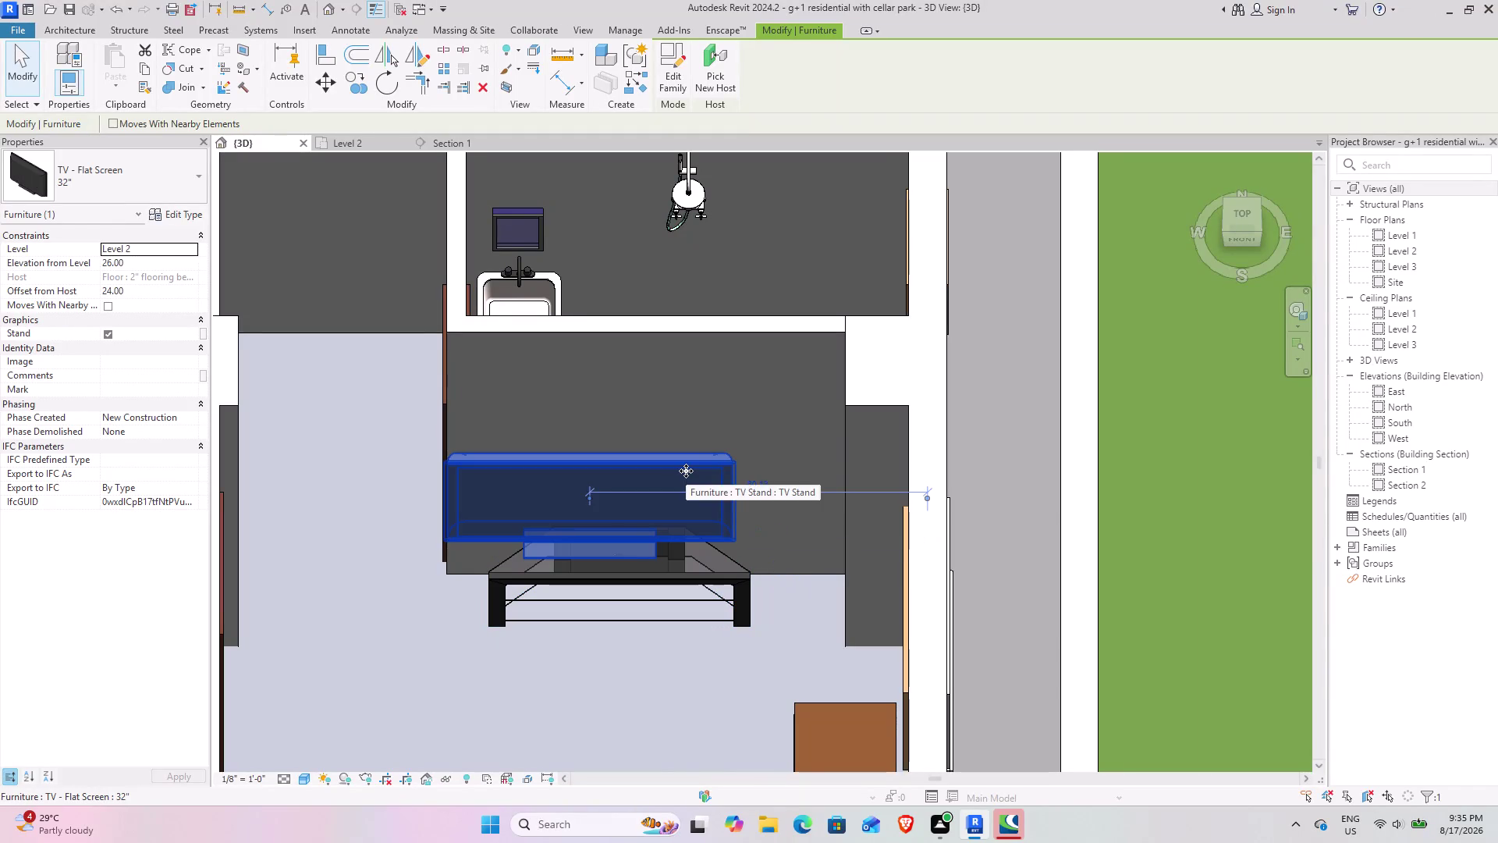
key(Right)
key(Right)
key(Right)
key(Right)
key(Right)
key(Right)
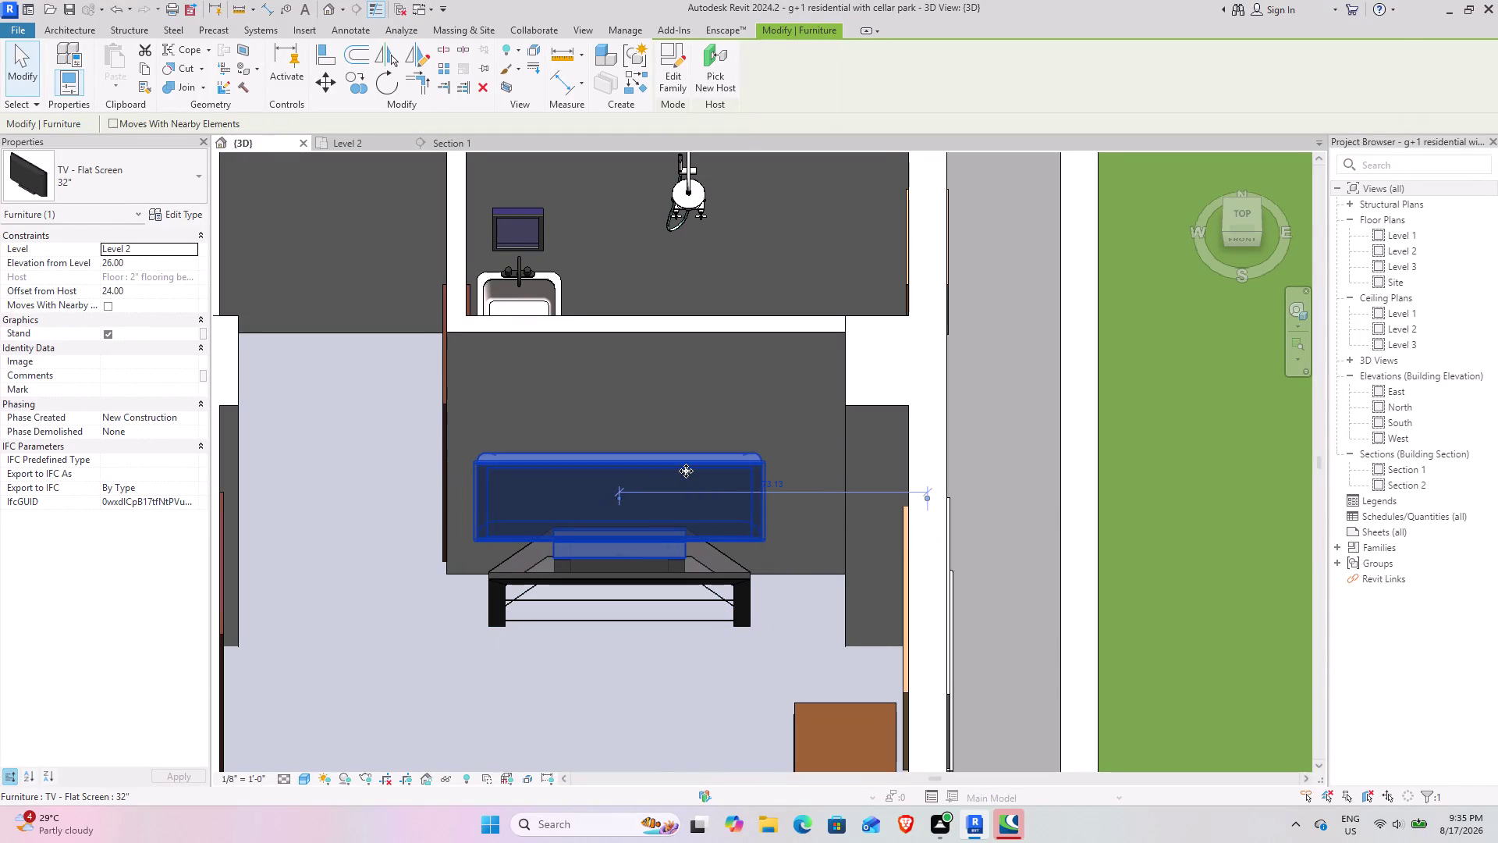
click(674, 652)
scroll(down, 3)
middle_drag(614, 596, 702, 433)
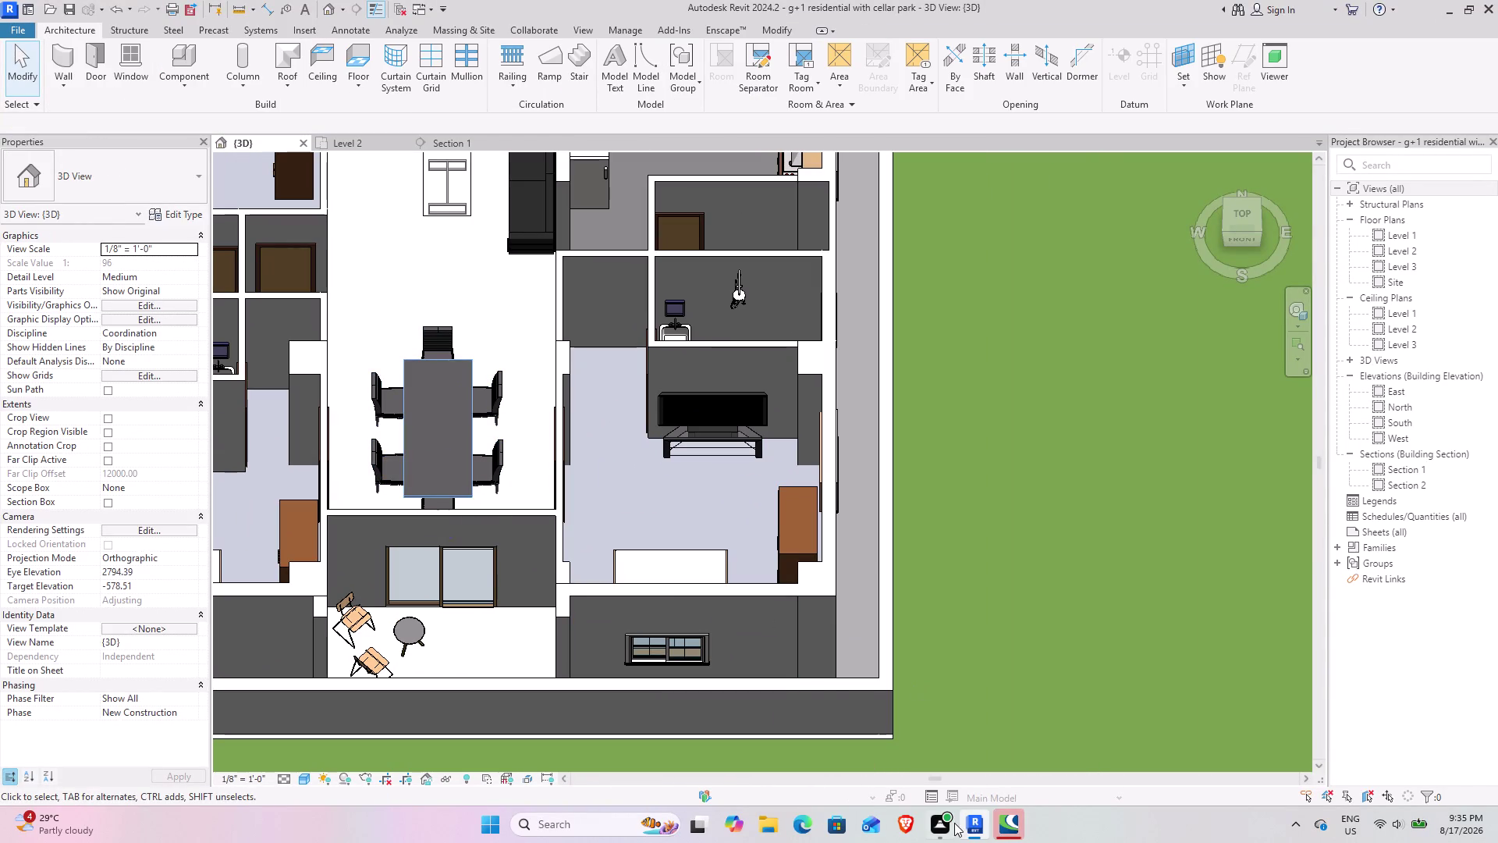